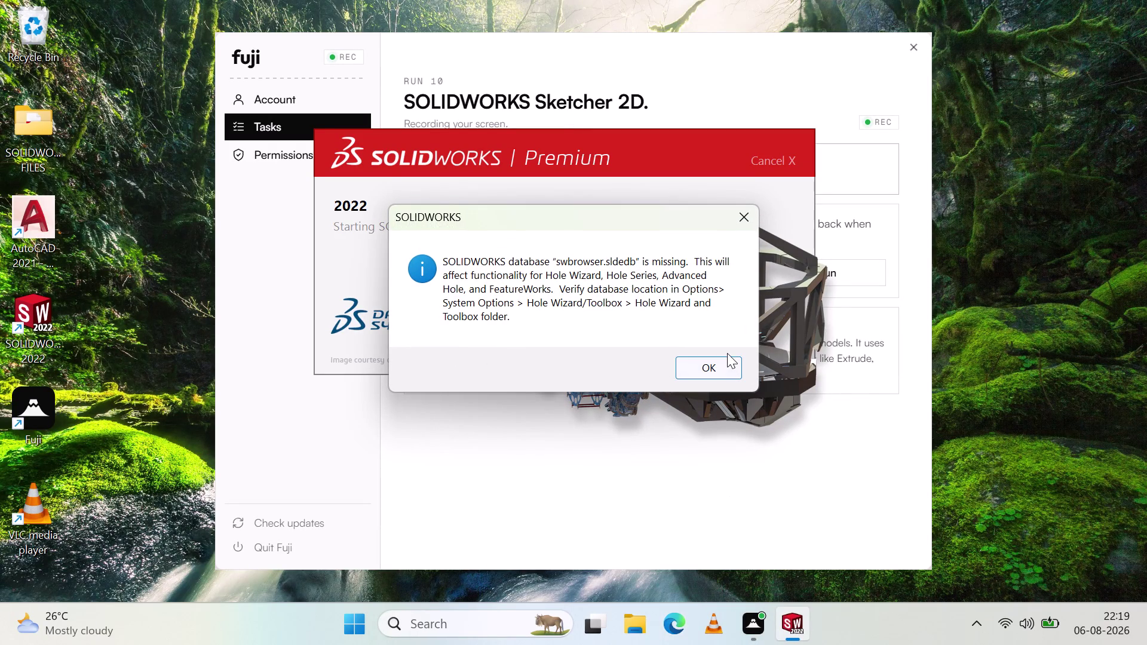
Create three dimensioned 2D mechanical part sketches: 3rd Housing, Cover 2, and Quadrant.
Dismiss the missing-database warning and create a new blank part, Part1.
click(726, 361)
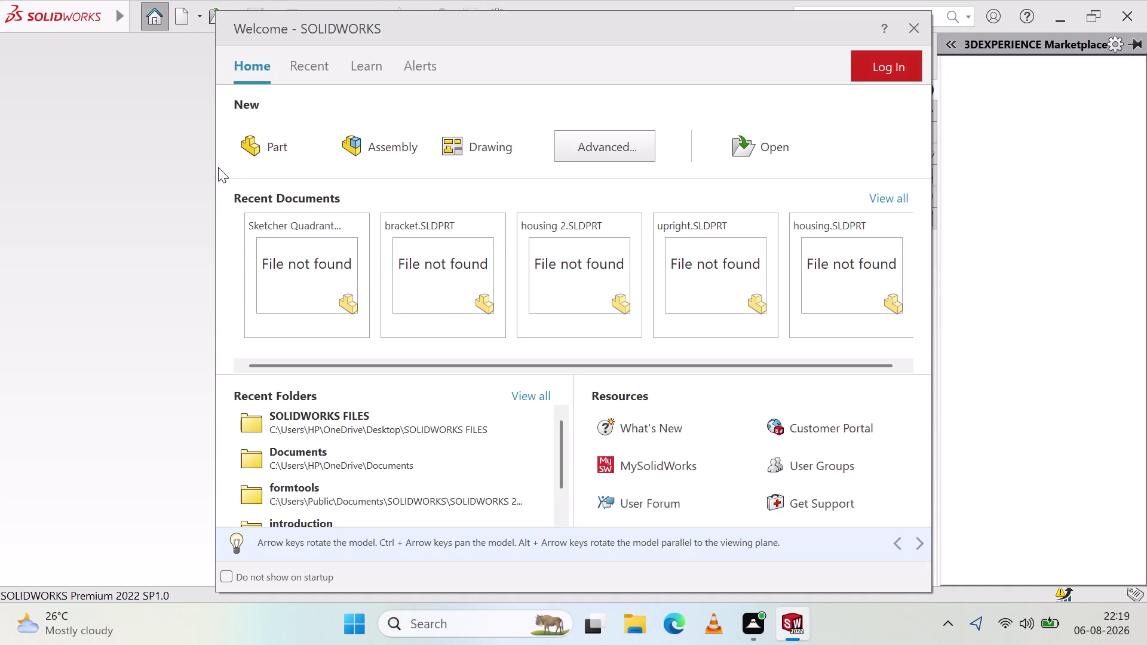
click(243, 149)
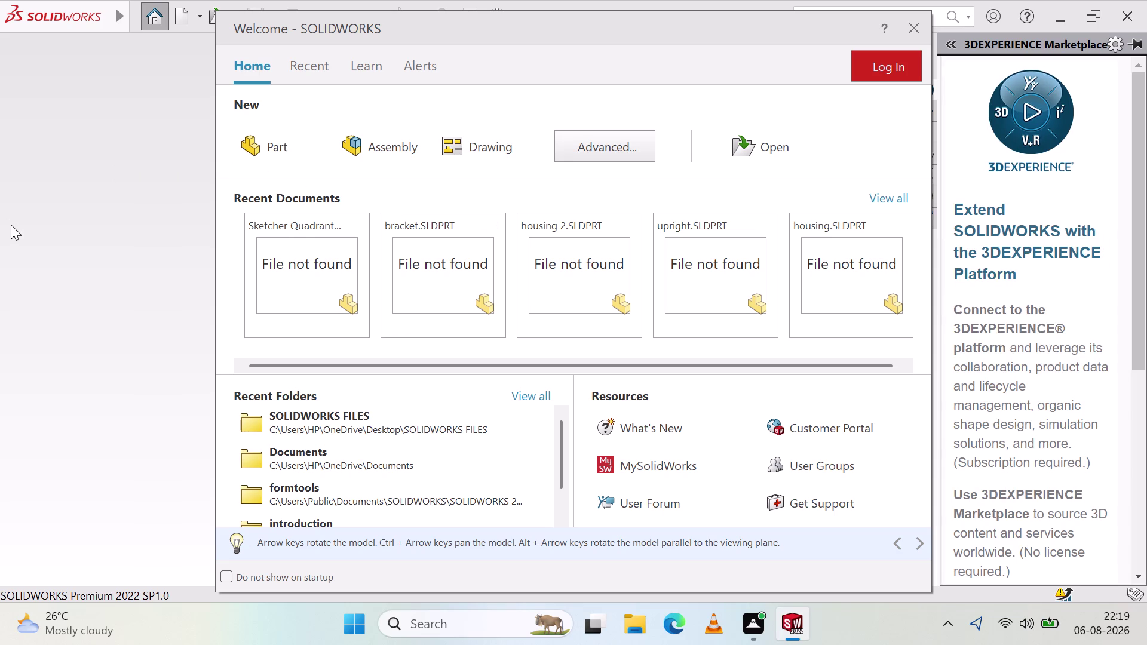
click(247, 139)
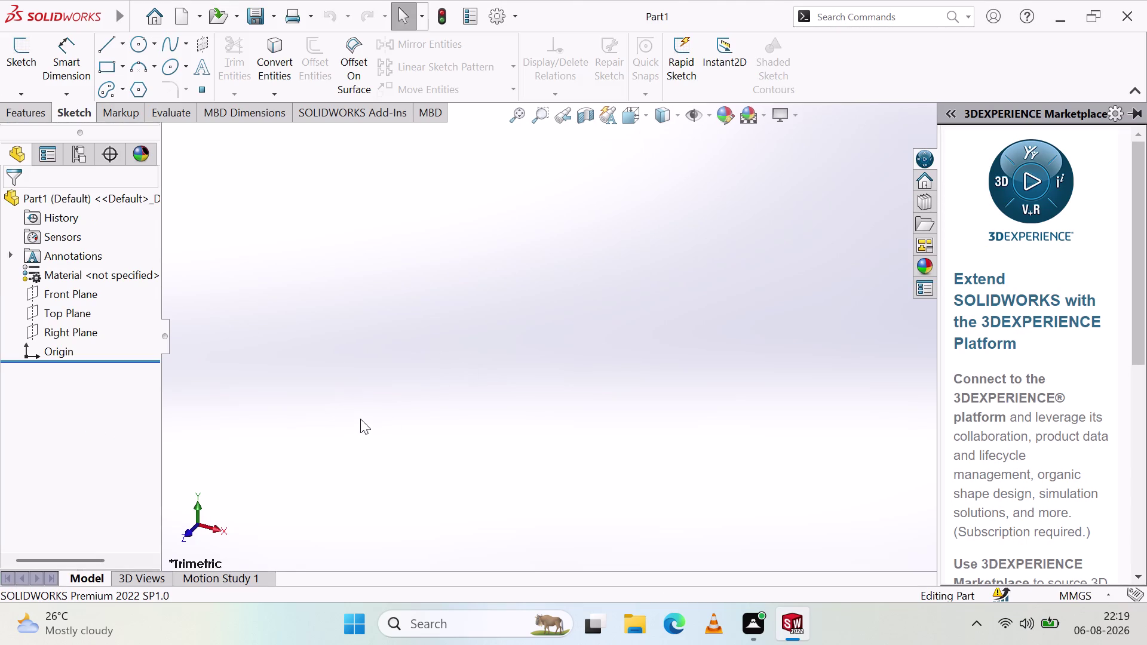
Collapse the 3DEXPERIENCE pane and open Sketch1 on the Top Plane.
click(277, 359)
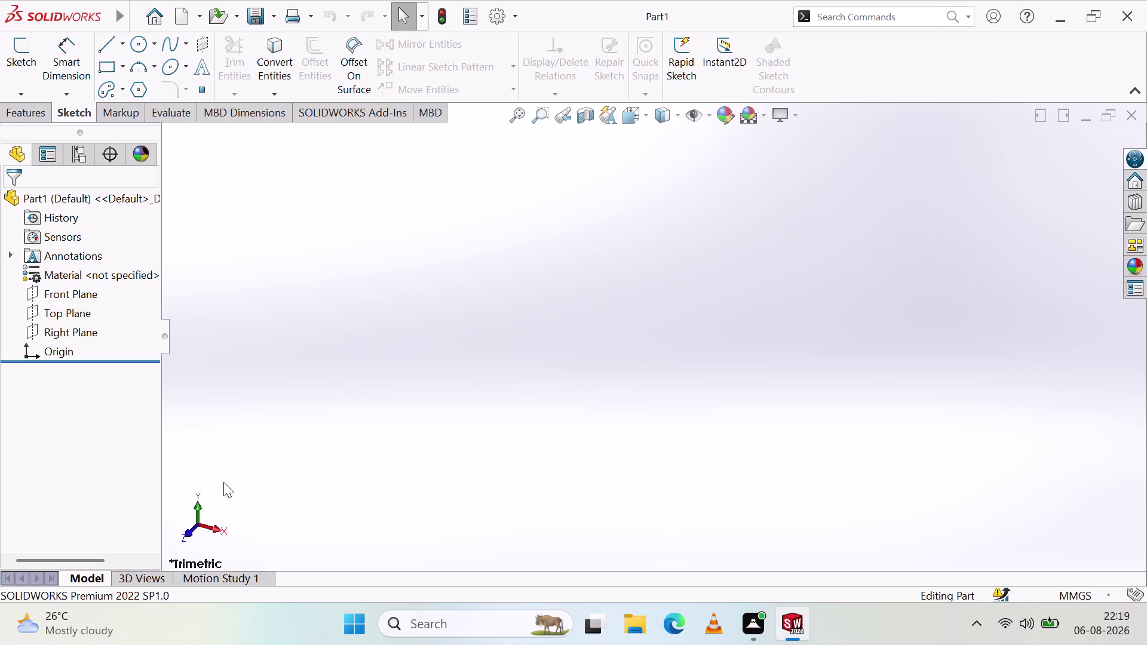
click(189, 532)
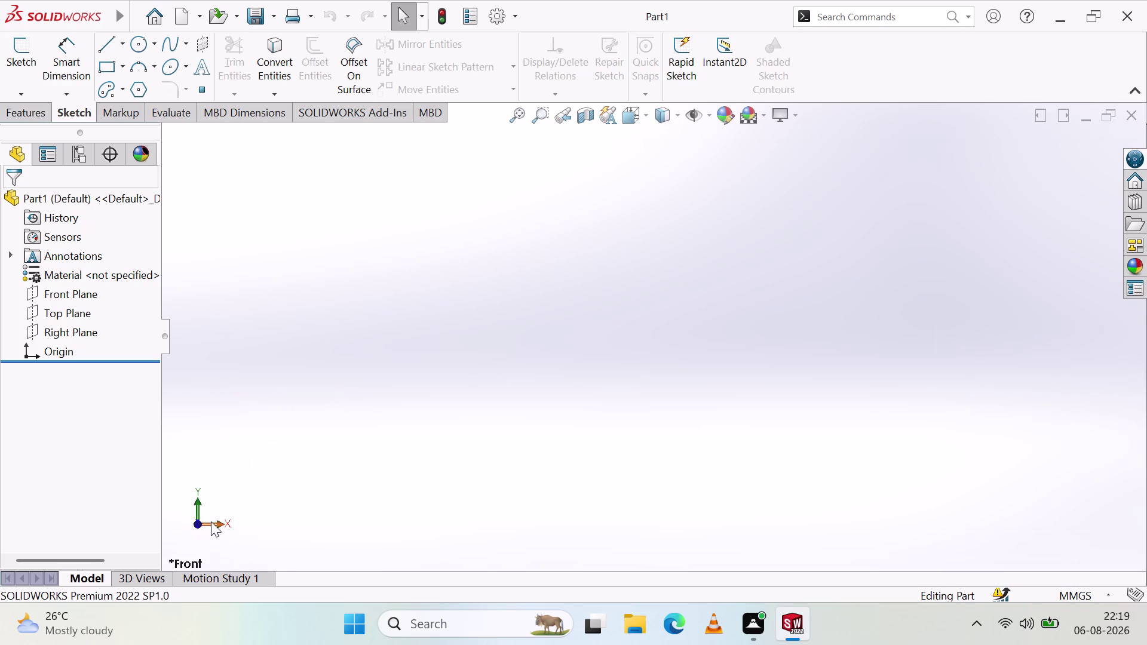
click(3, 59)
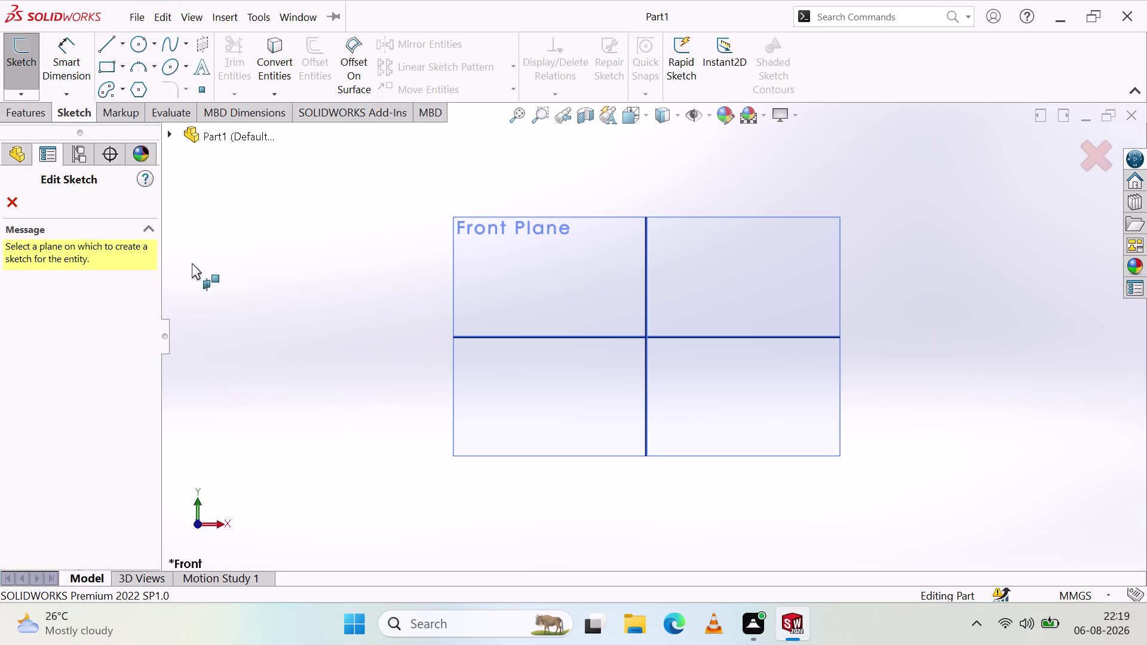
click(3, 201)
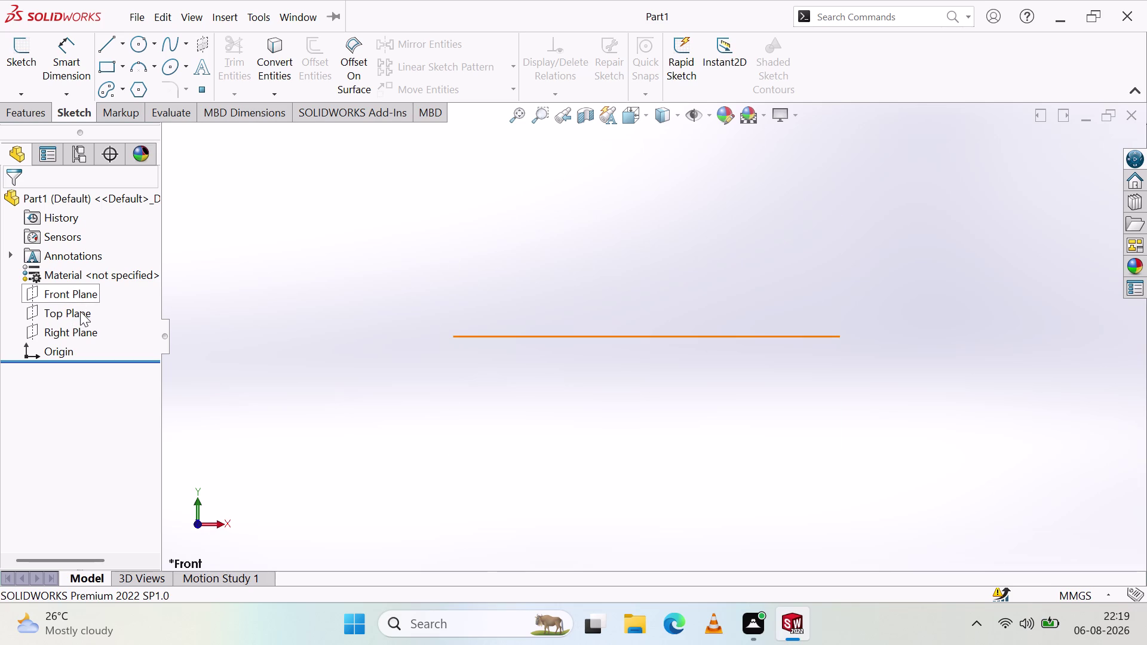
click(80, 311)
click(14, 56)
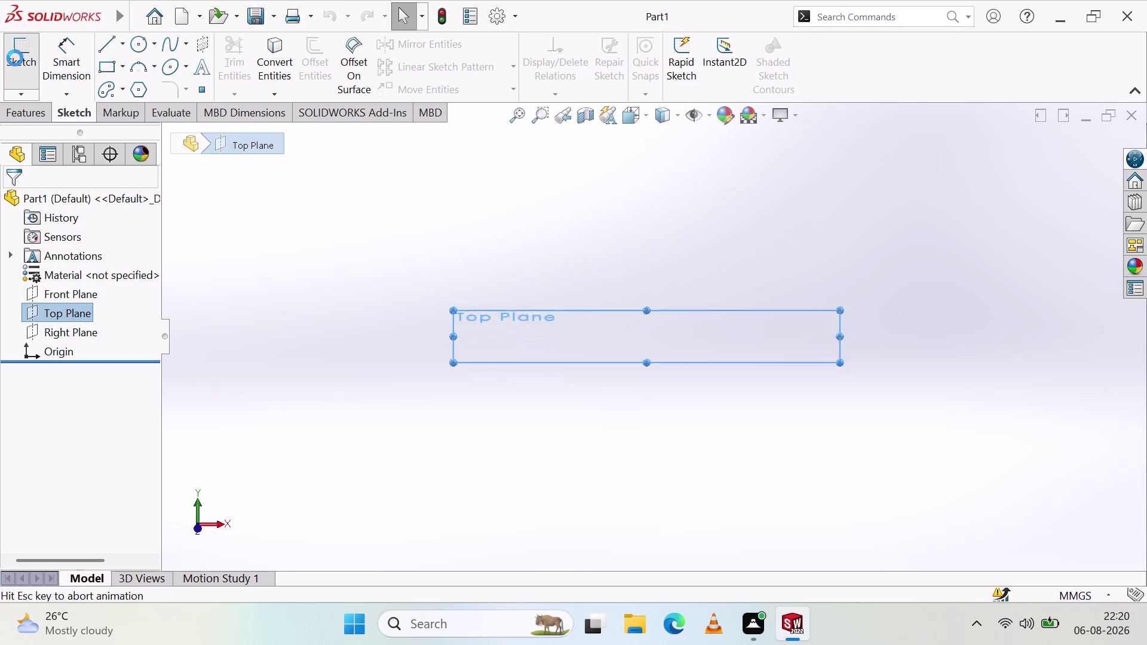
click(122, 49)
Draw a vertical construction line from above to below the origin.
click(139, 84)
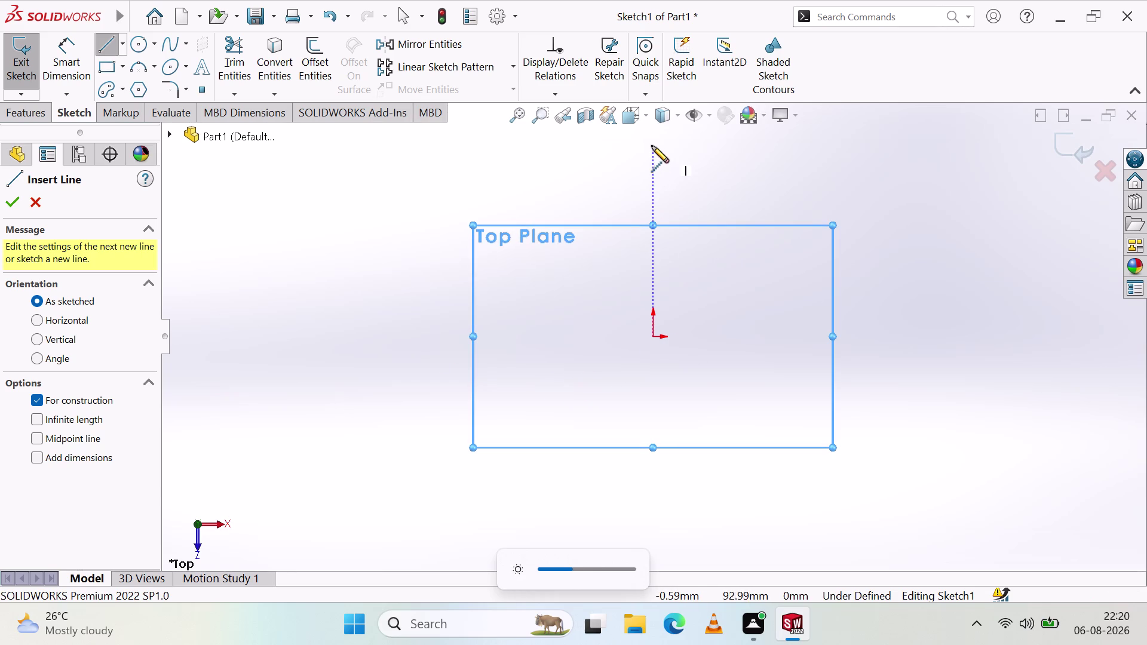
click(652, 140)
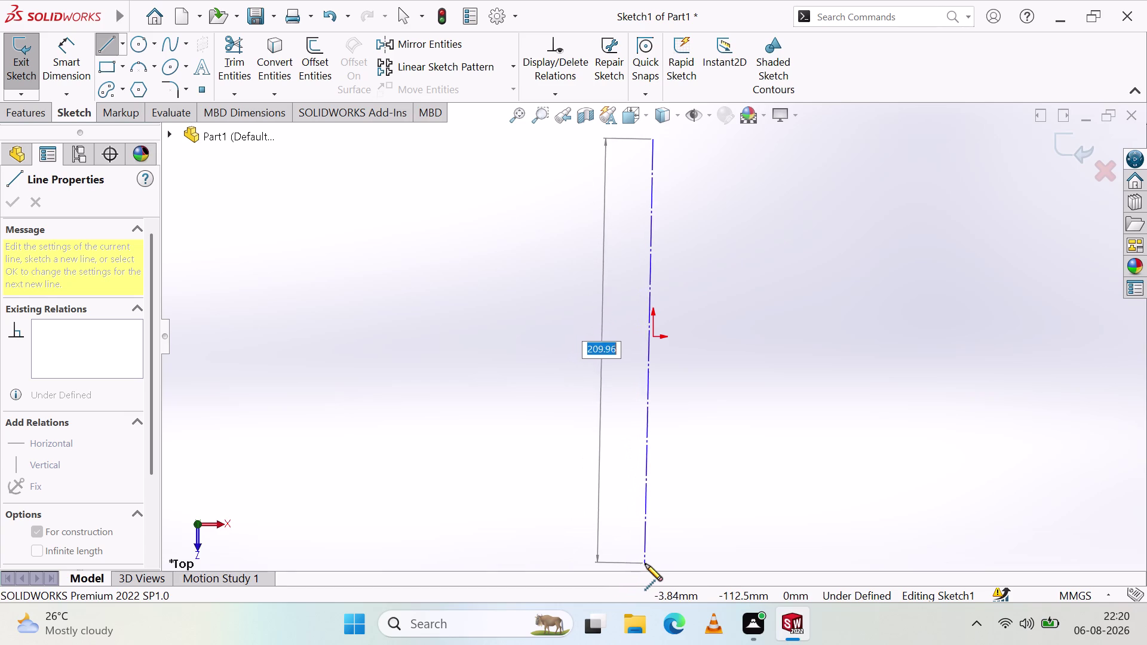
click(651, 564)
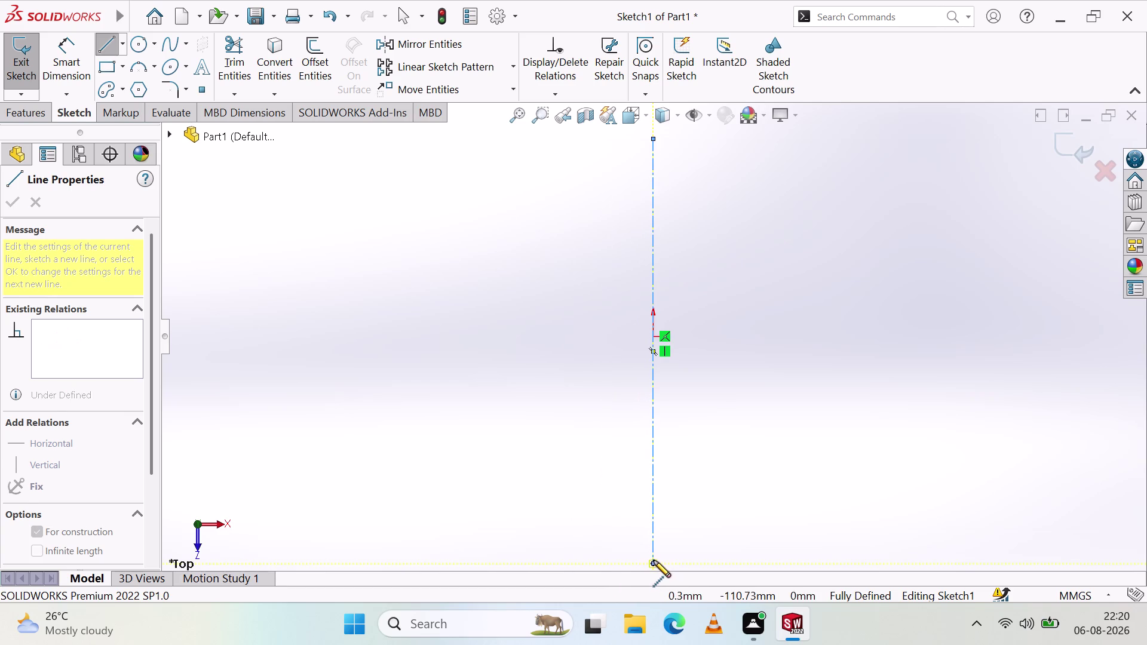
key(Escape)
key(Escape)
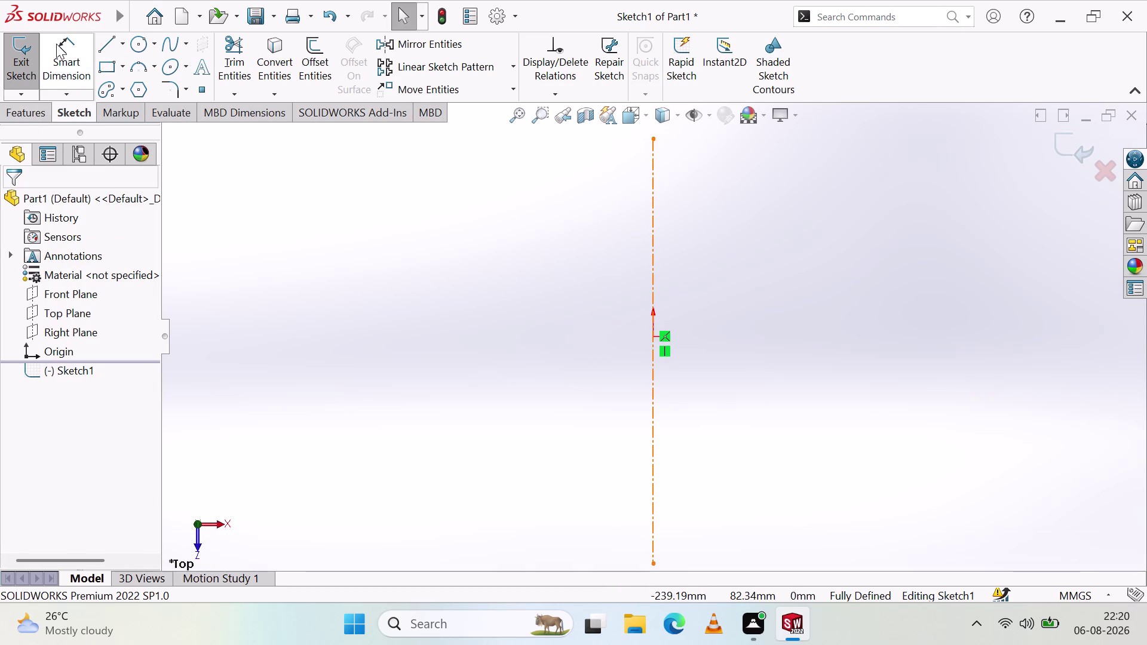
click(490, 360)
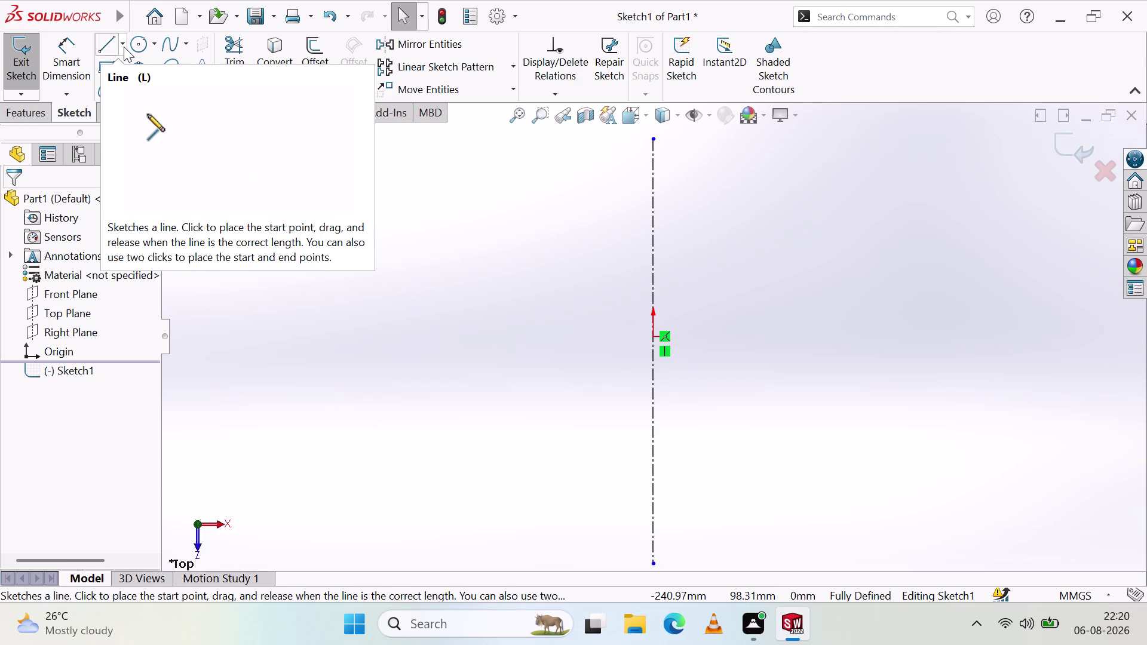
Draw a horizontal construction line from right to left across the origin.
click(121, 48)
click(160, 91)
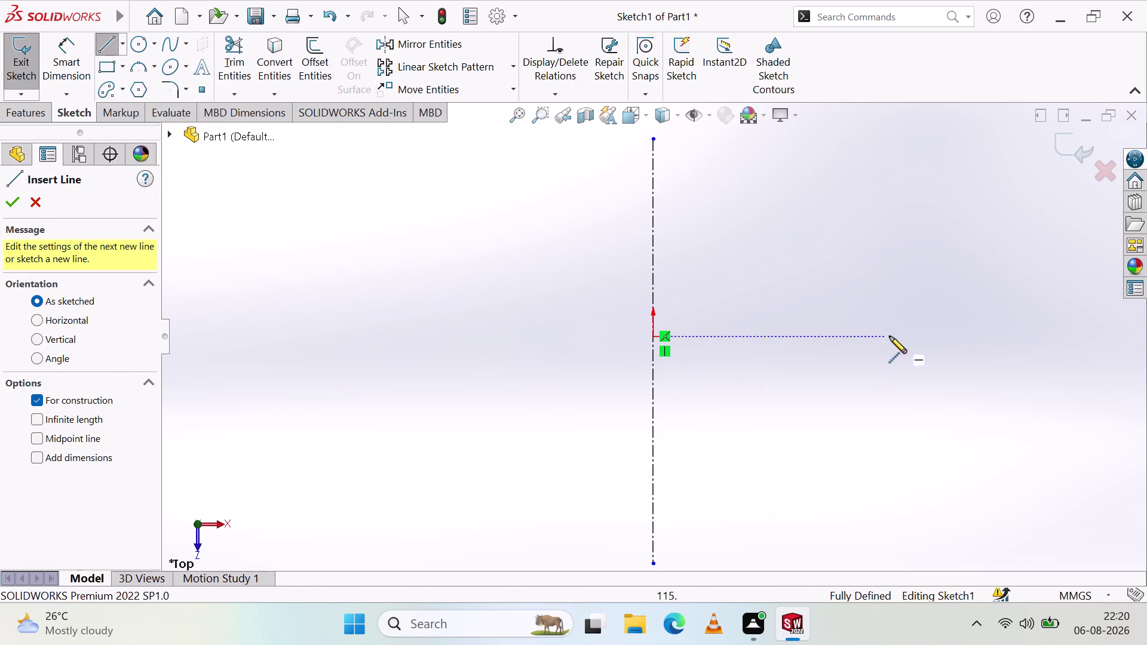
click(1069, 339)
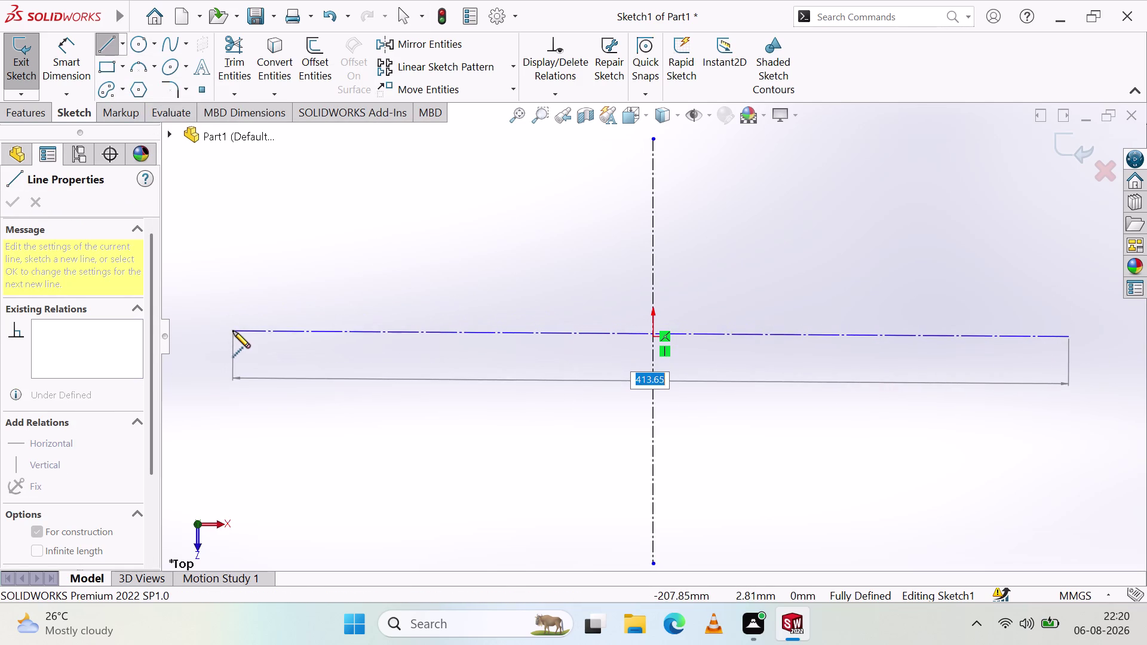
click(236, 335)
key(Escape)
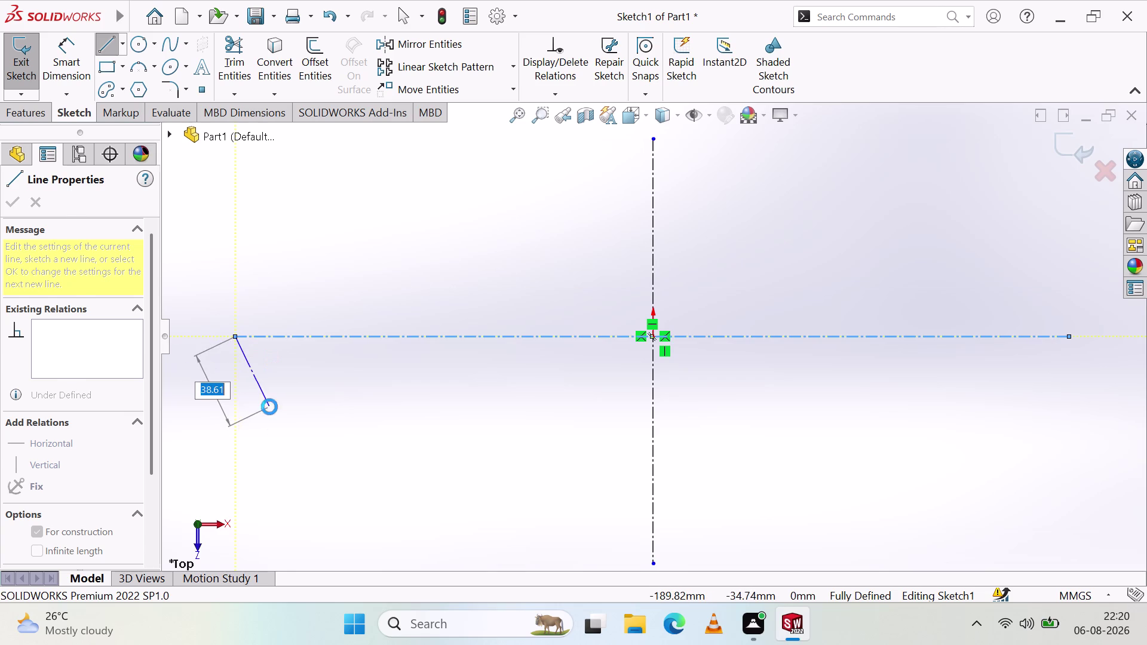
click(268, 407)
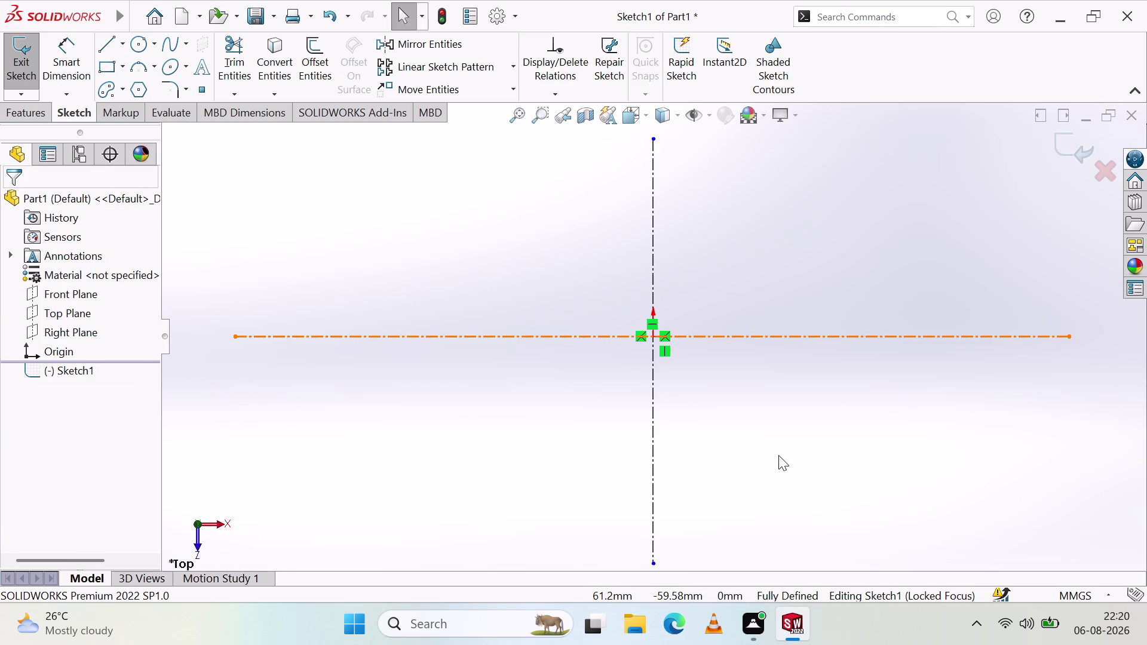
scroll(up, 3)
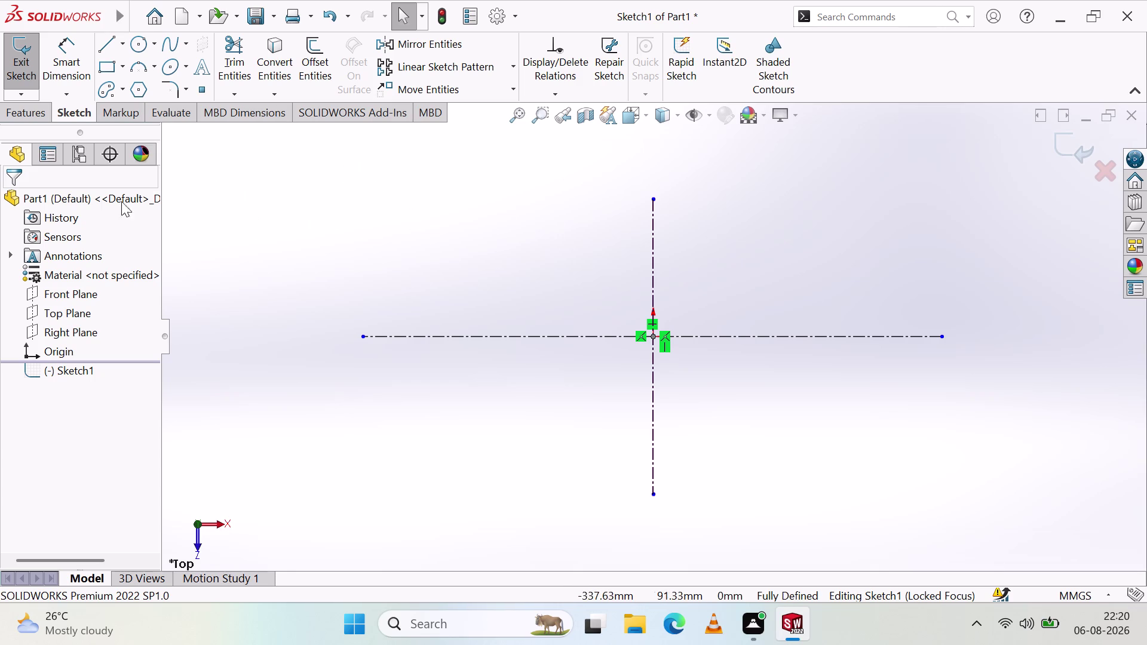
click(558, 249)
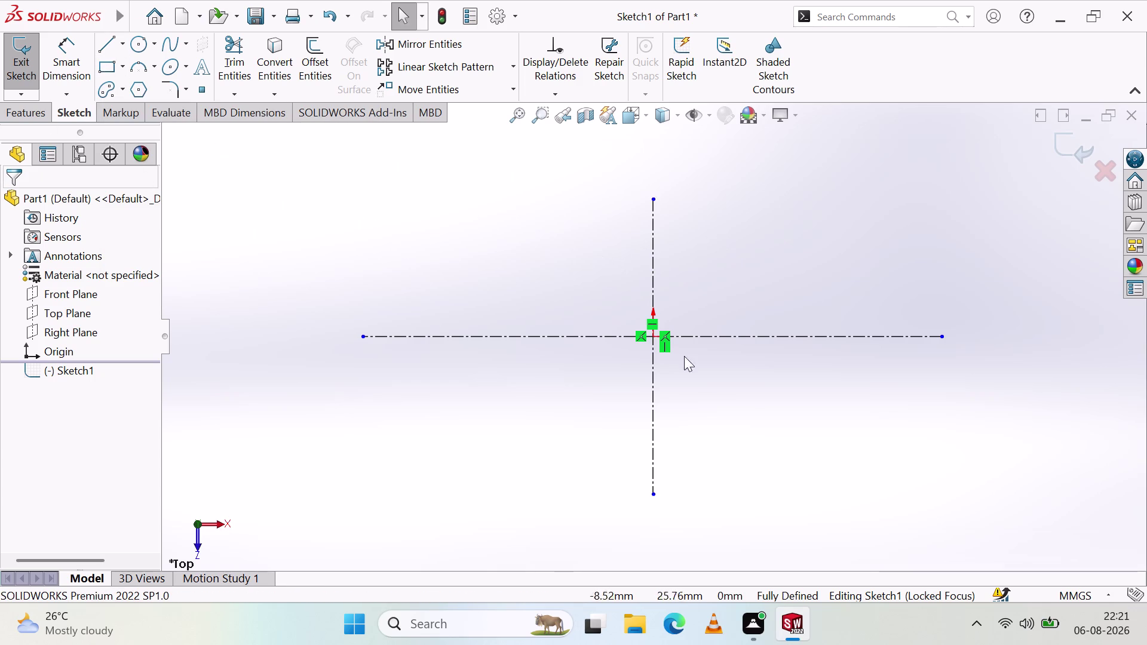
scroll(down, 3)
scroll(up, 3)
scroll(down, 3)
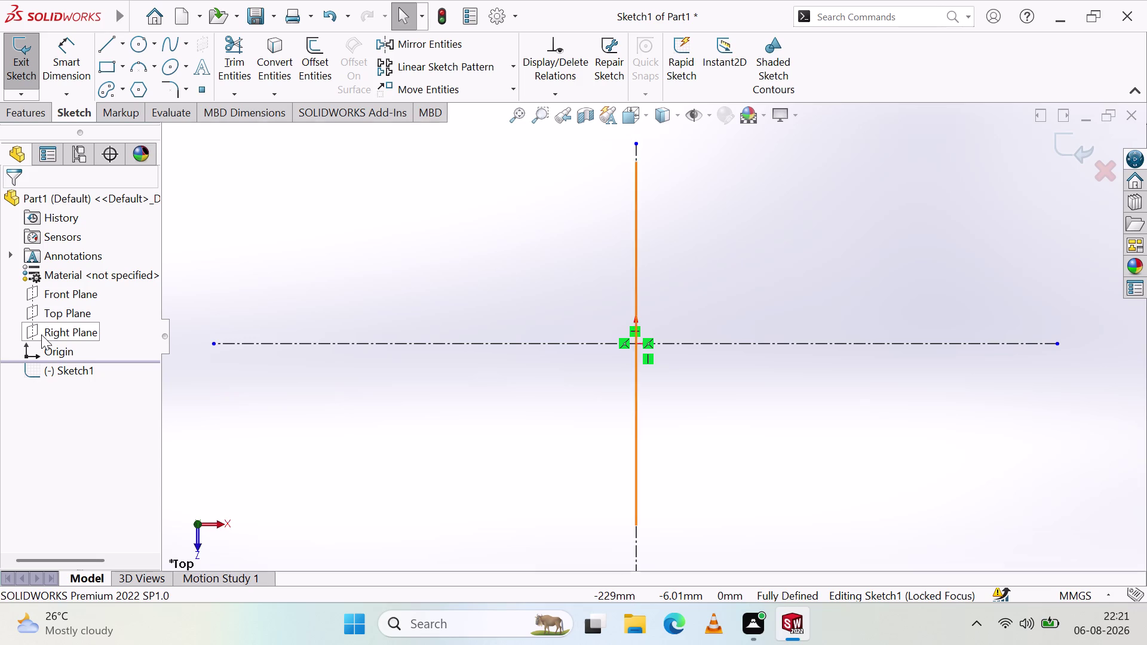
scroll(up, 3)
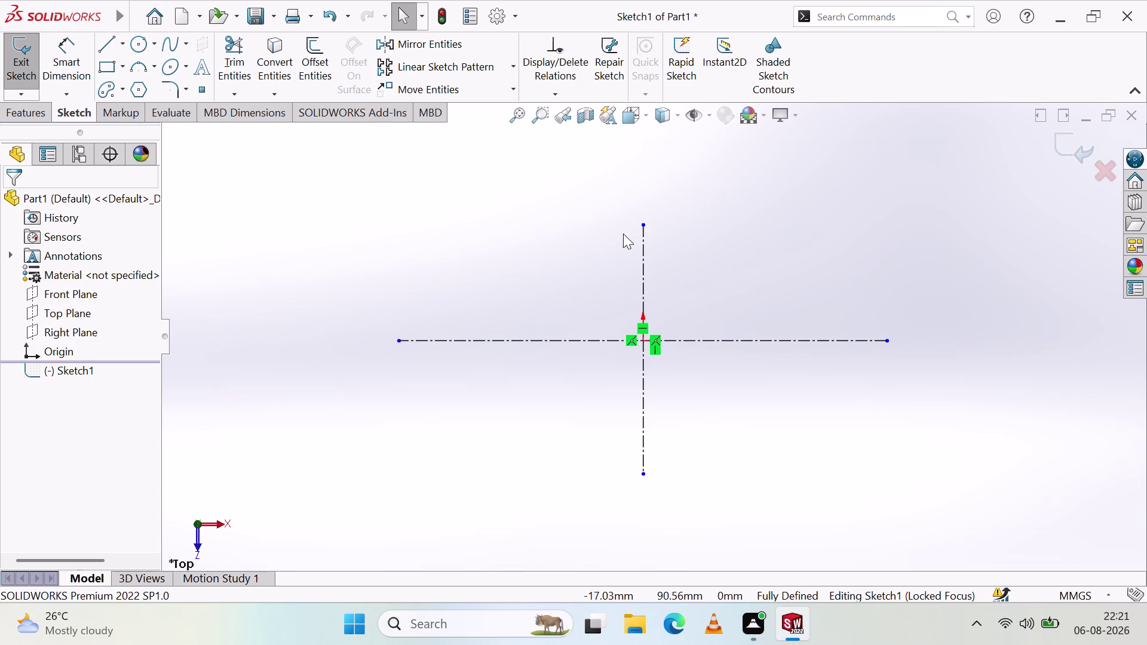
Drag the vertical centreline's ends up and down and the horizontal one's ends outward.
drag(642, 223, 656, 148)
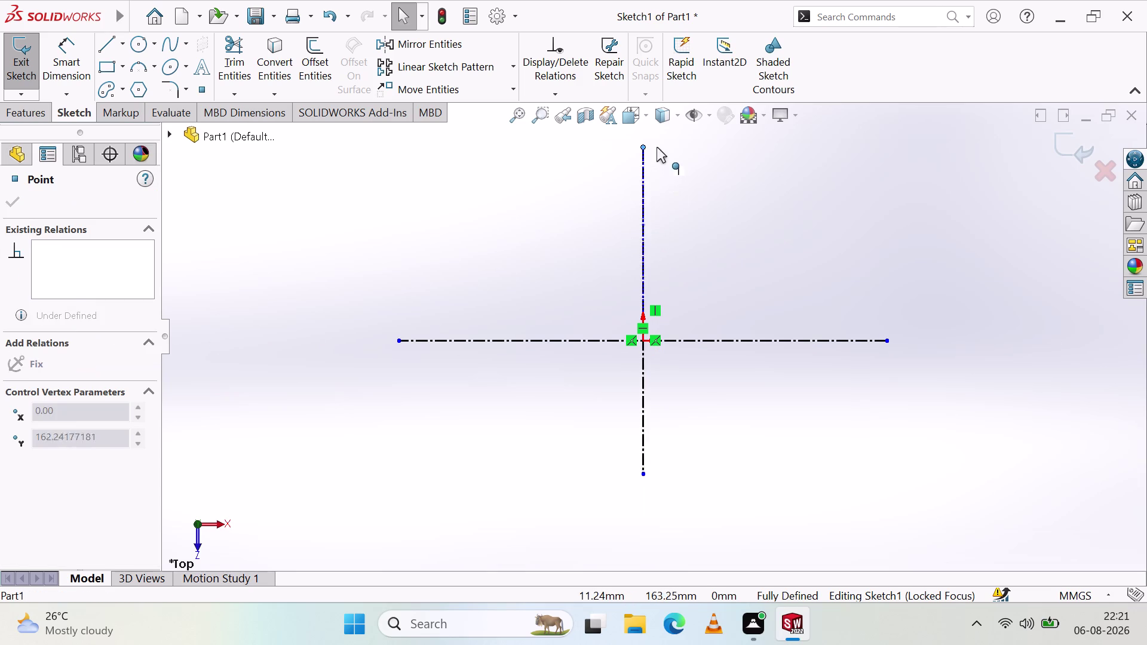
drag(657, 147, 656, 139)
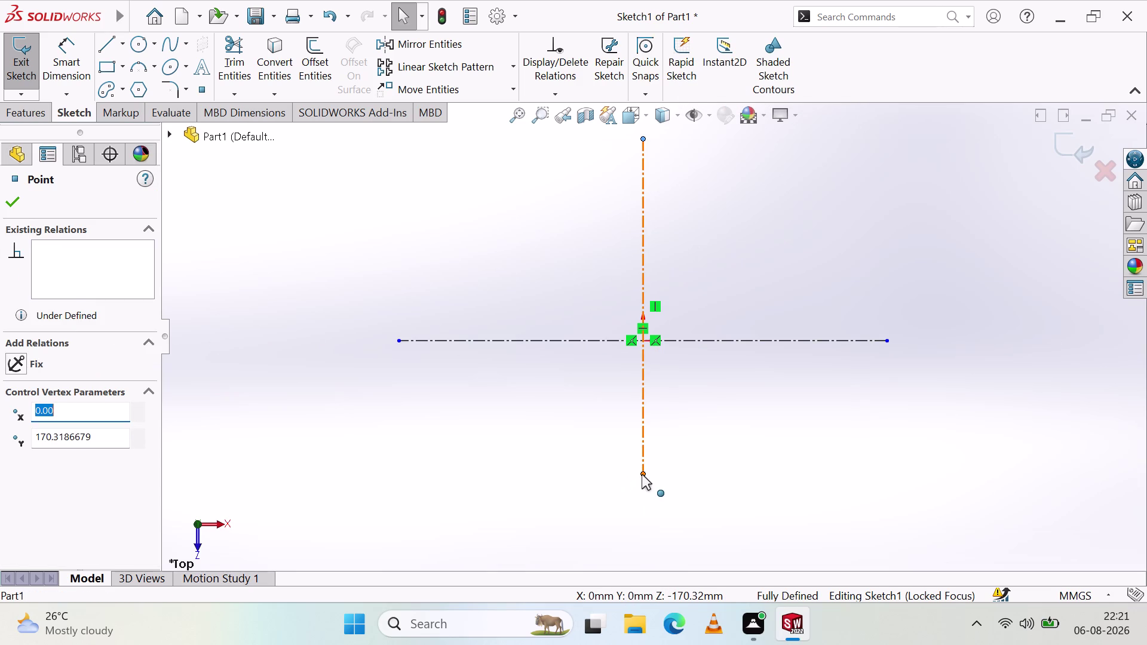
drag(642, 474, 639, 554)
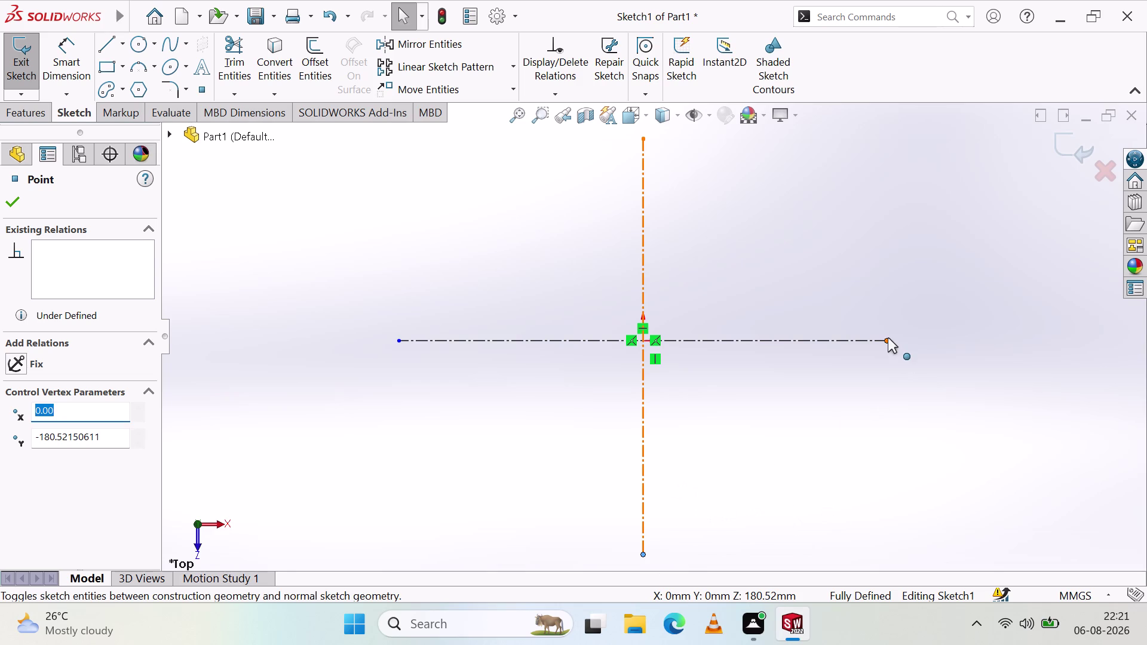
drag(888, 338, 1051, 349)
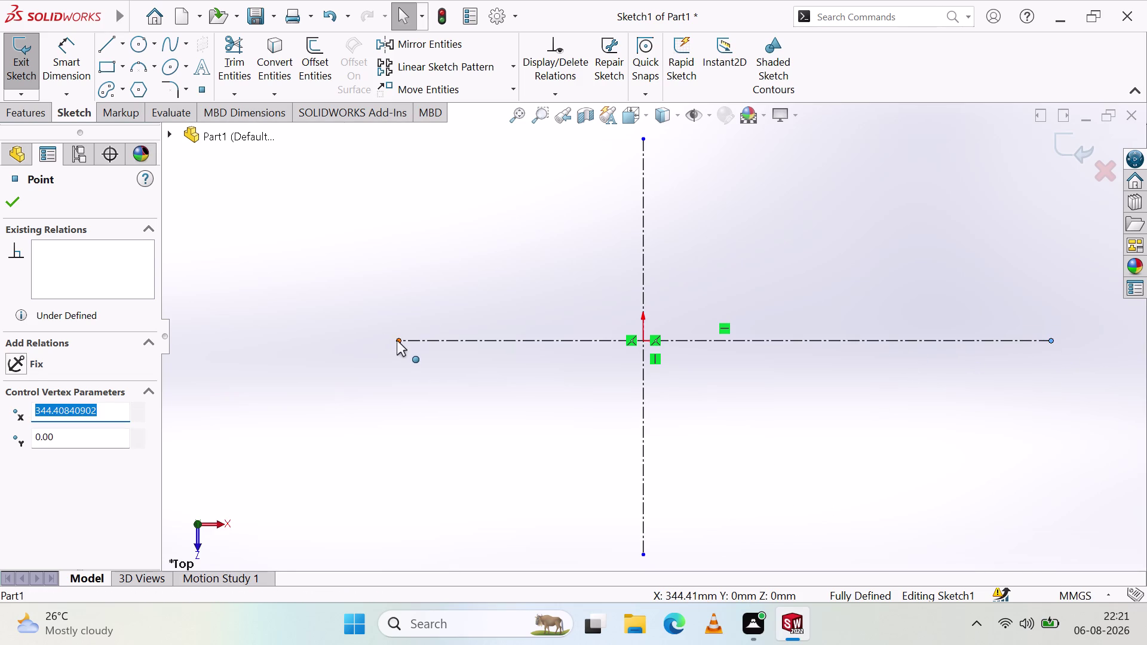
drag(397, 341, 210, 336)
click(438, 448)
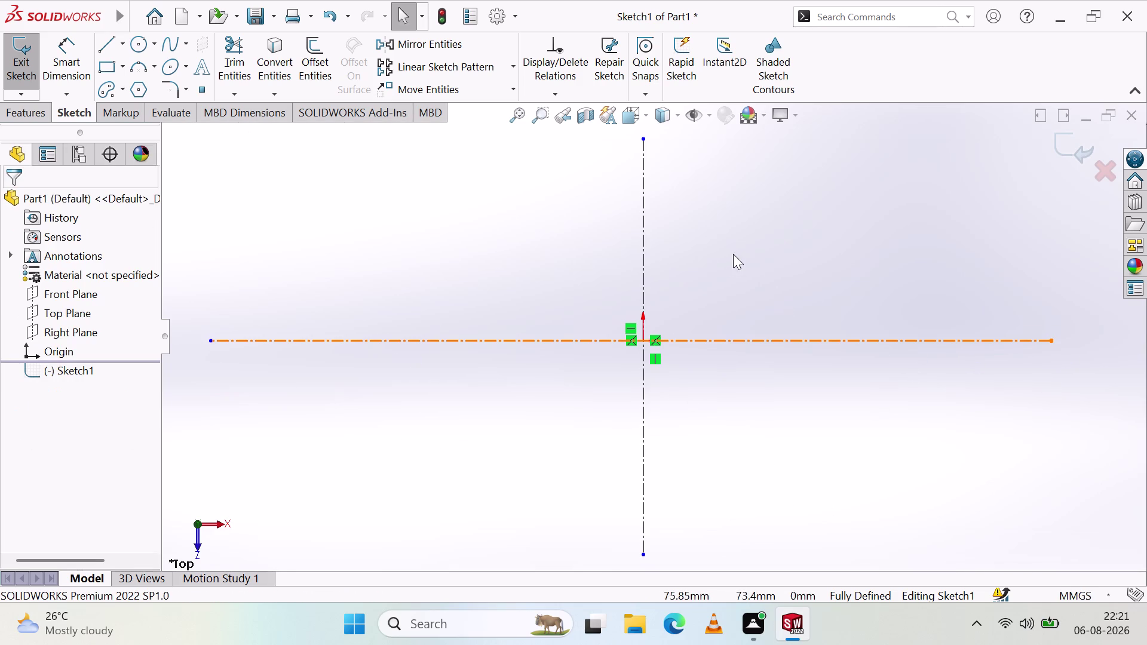
scroll(up, 3)
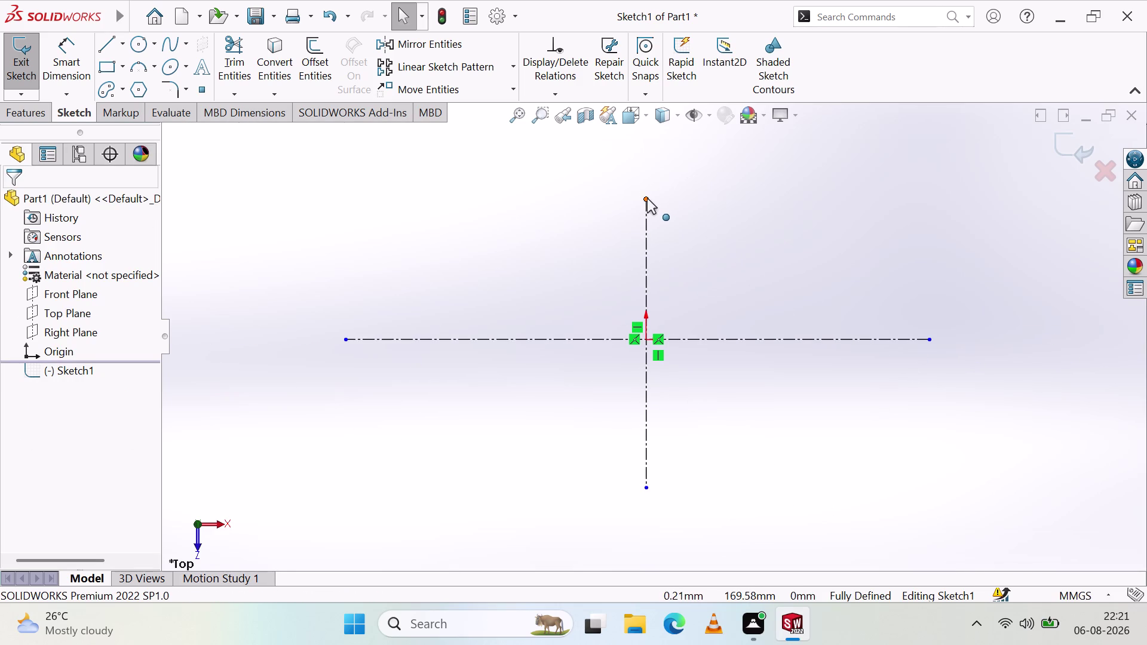
Drag the vertical centreline's top and bottom ends again to resize it.
drag(647, 197, 644, 130)
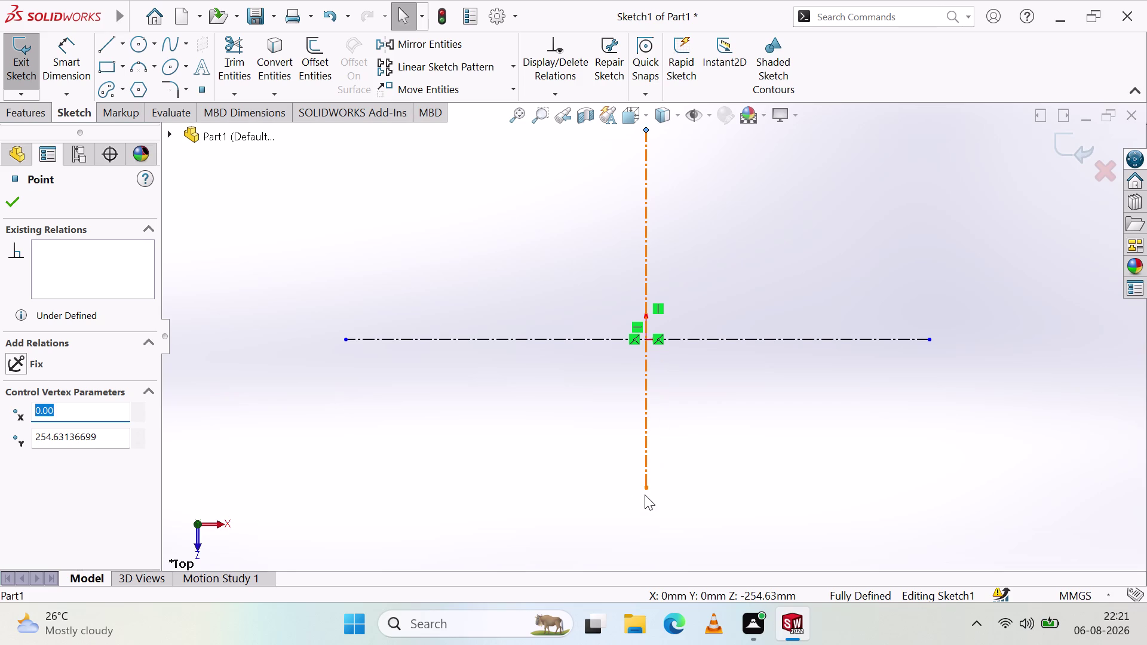
drag(645, 486, 633, 539)
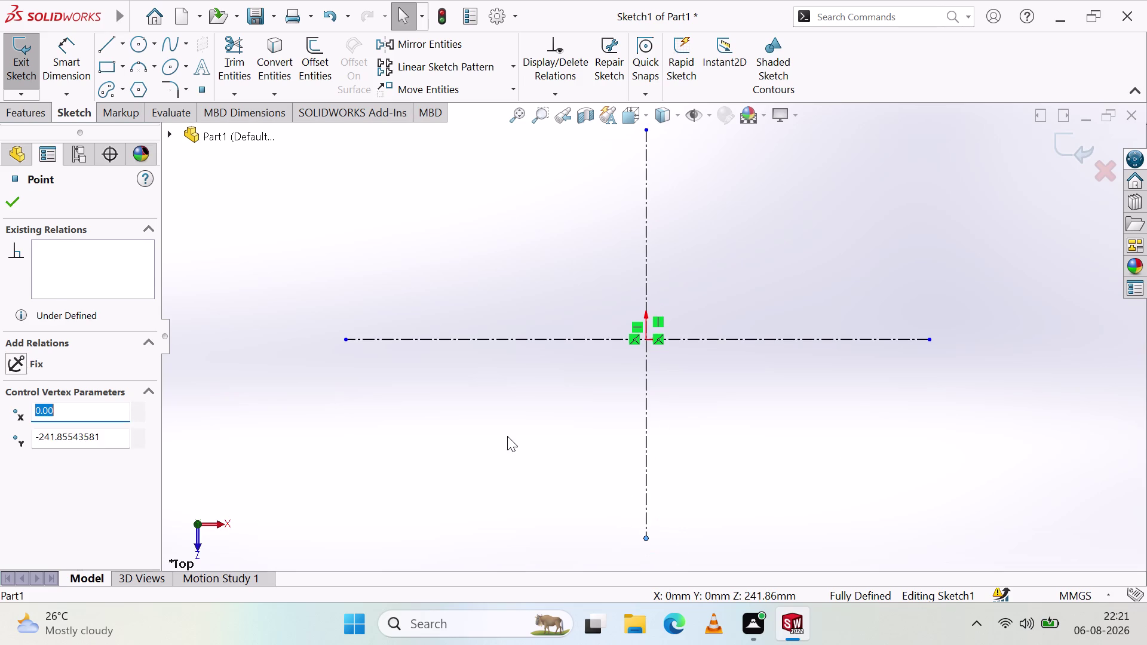
click(508, 436)
scroll(up, 3)
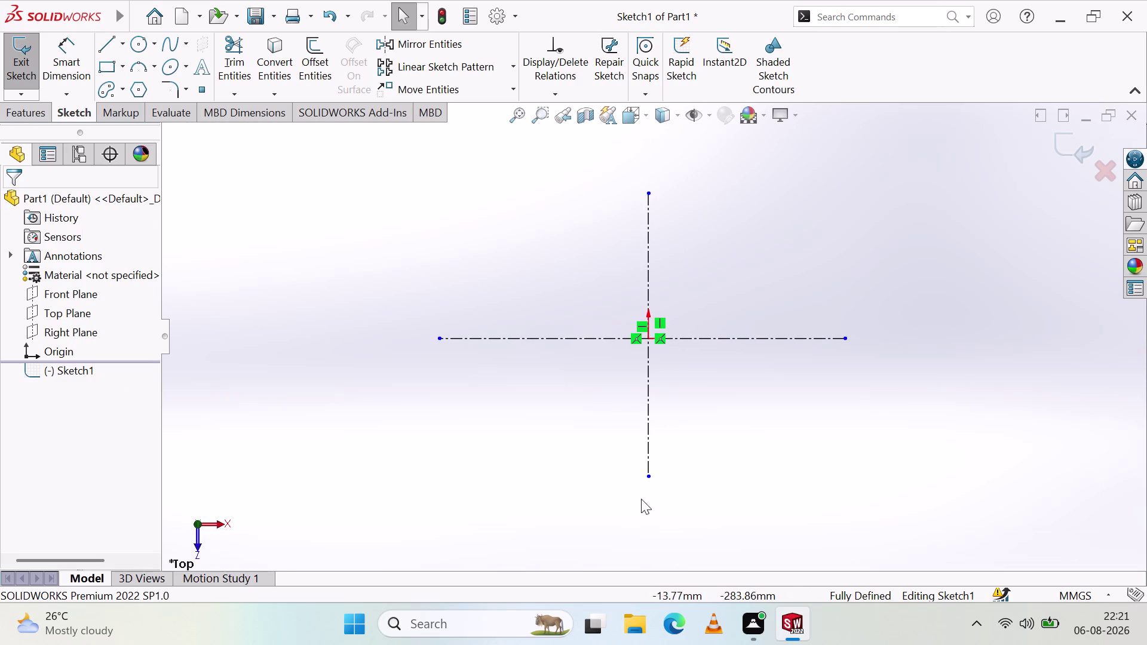
drag(648, 478, 658, 524)
click(739, 285)
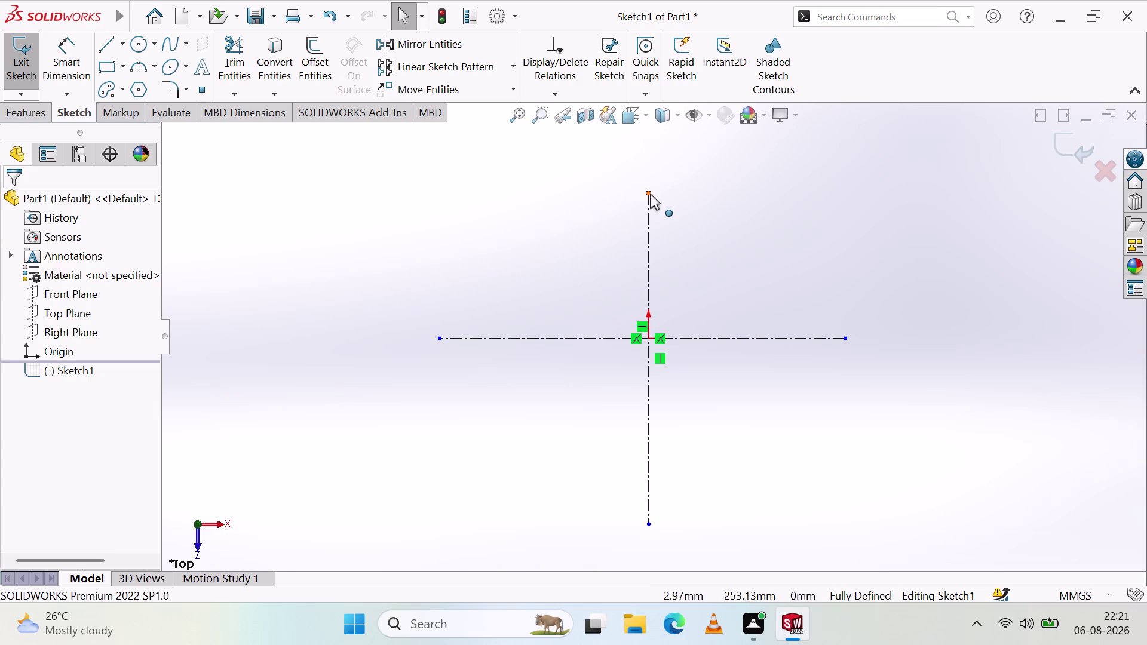
Drag another centreline end, then pull the horizontal centreline's right end outward.
drag(650, 192, 657, 140)
click(507, 273)
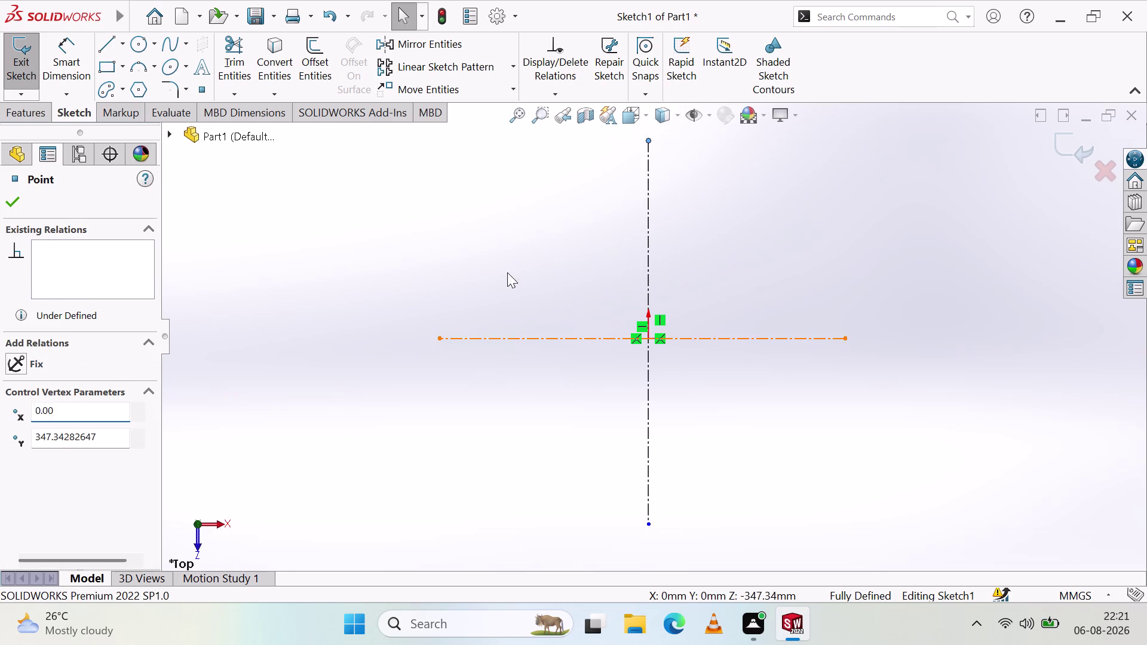
scroll(down, 3)
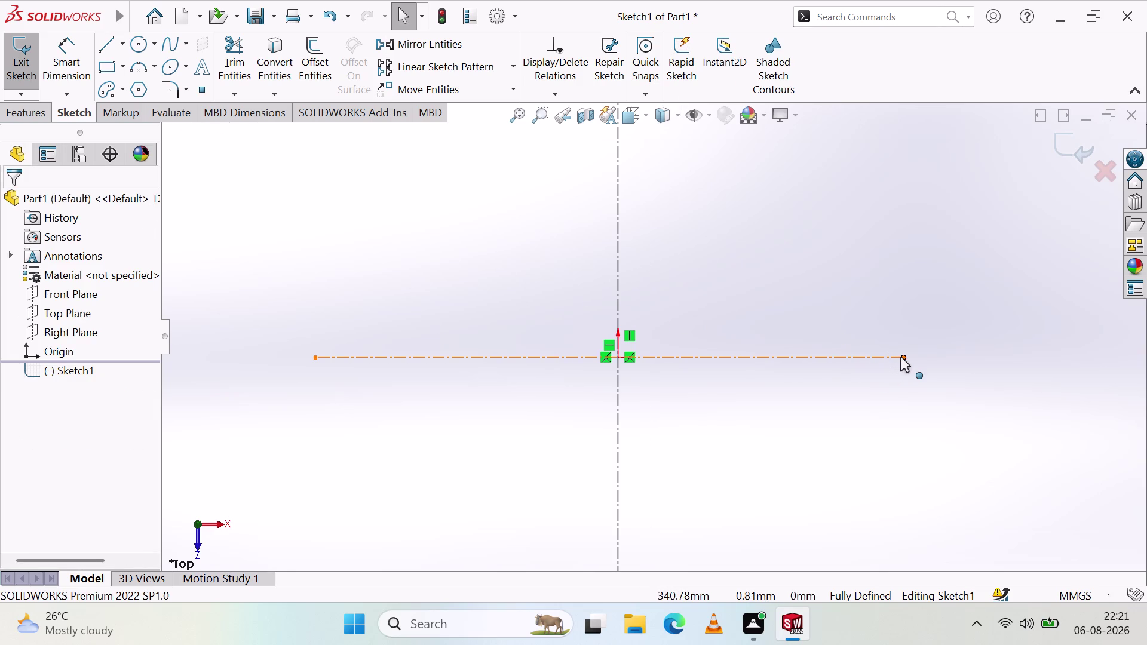
drag(903, 359, 923, 346)
click(697, 421)
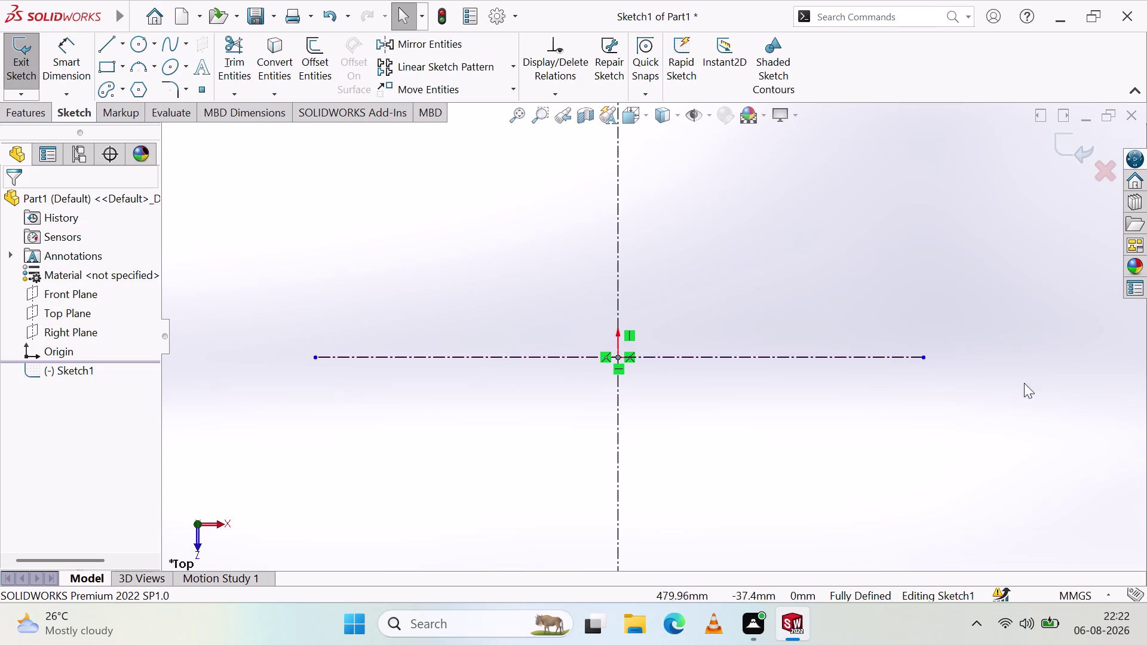
scroll(up, 3)
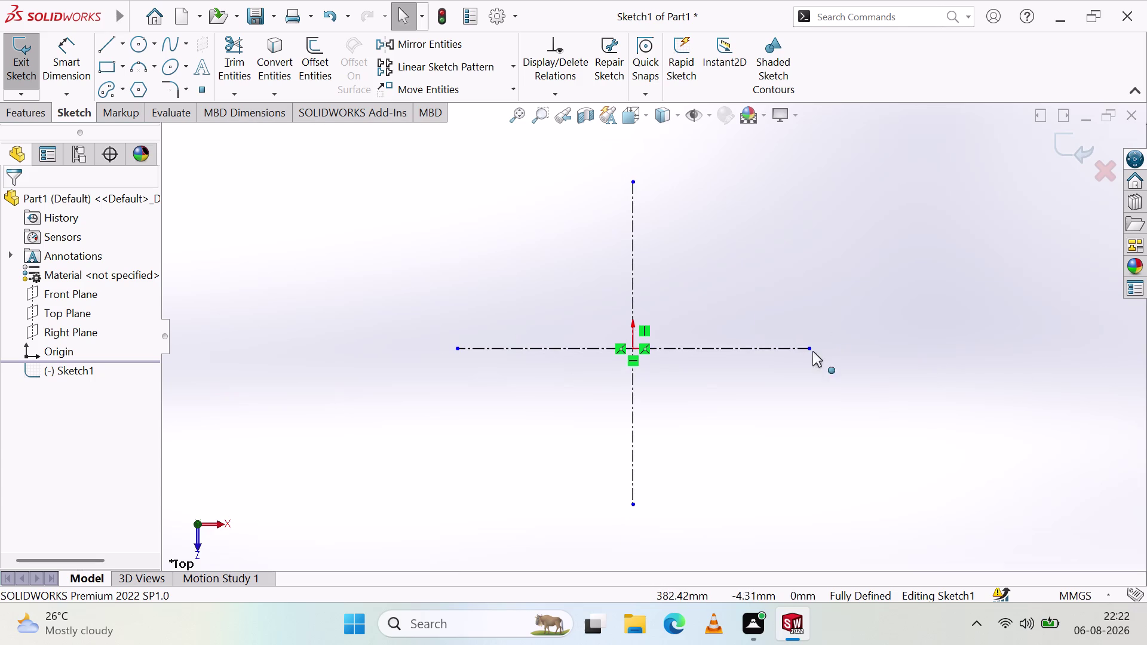
Shift the horizontal centreline's right end, then pull the vertical one's bottom end lower in three drags.
drag(808, 348, 827, 347)
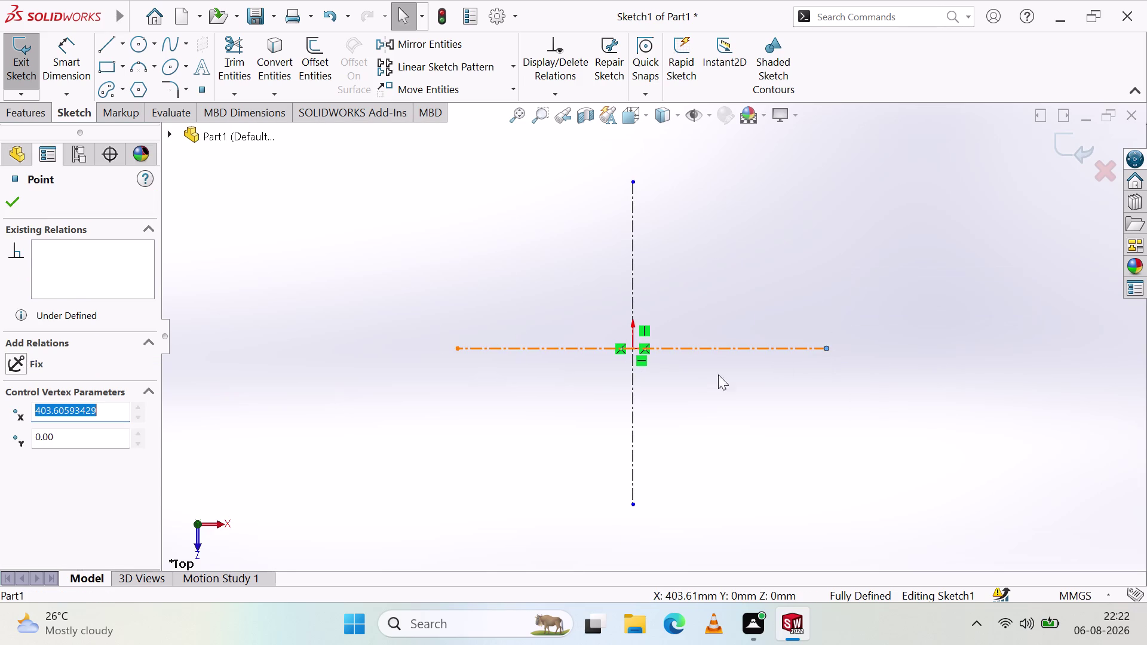
click(480, 416)
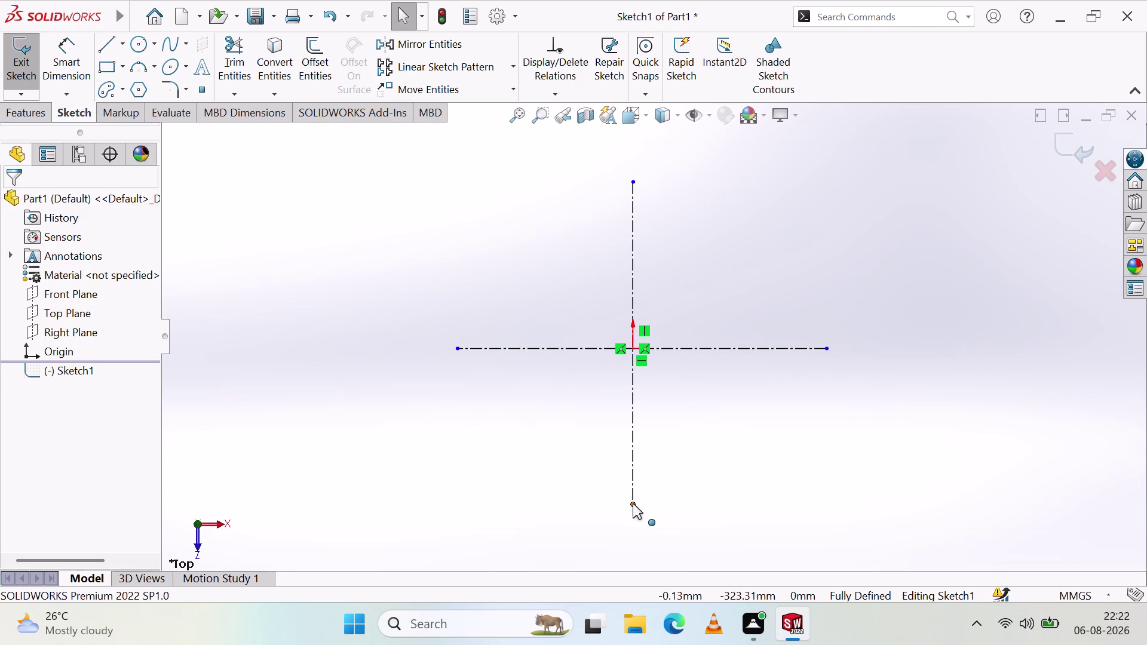
drag(633, 505, 633, 515)
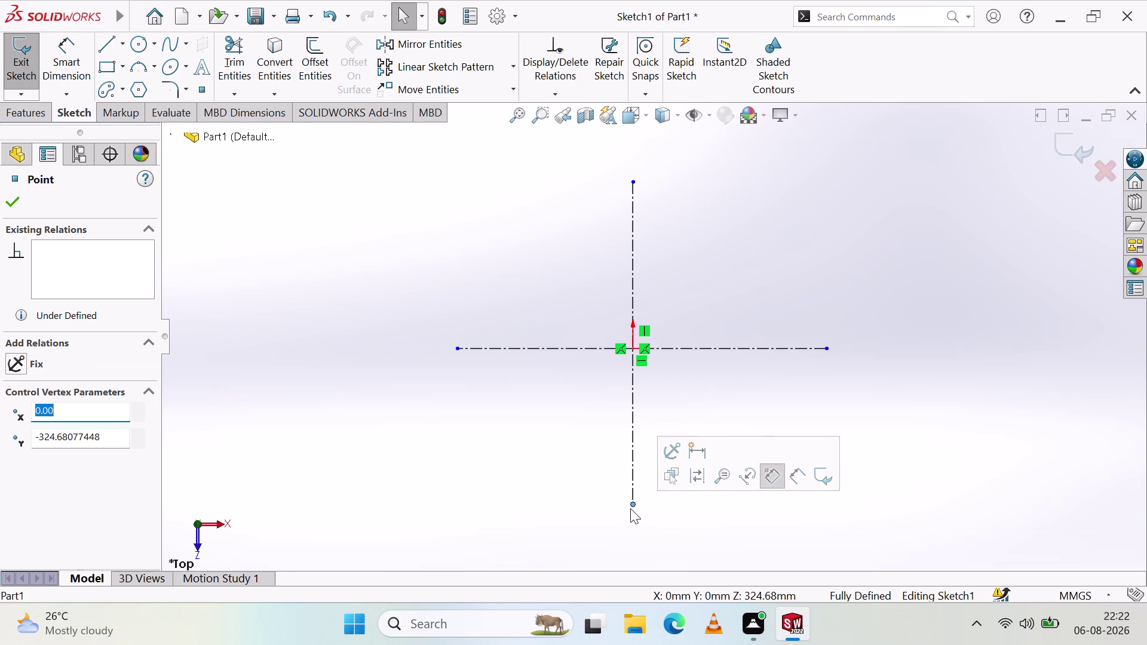
drag(633, 506, 633, 515)
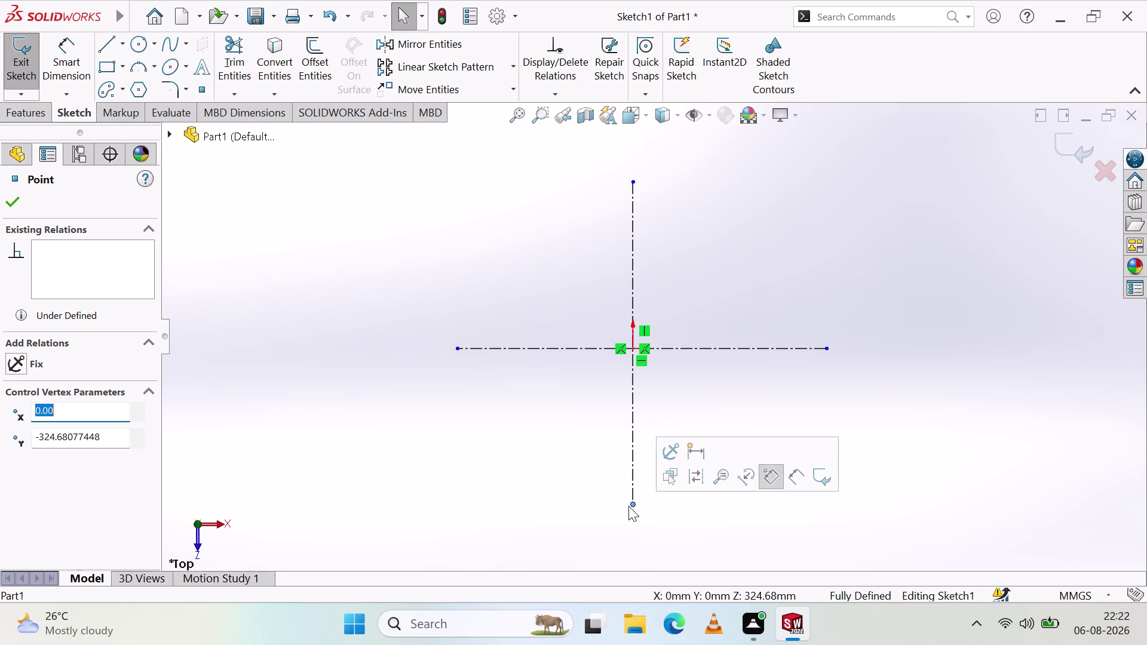
drag(632, 505, 629, 523)
click(499, 459)
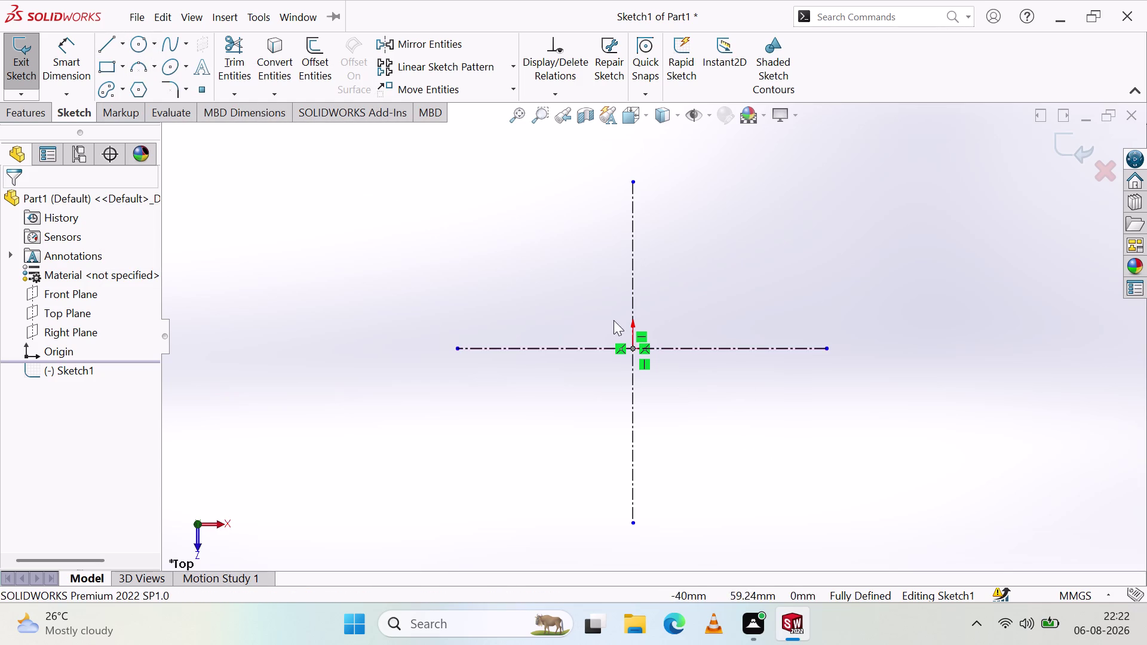
scroll(up, 3)
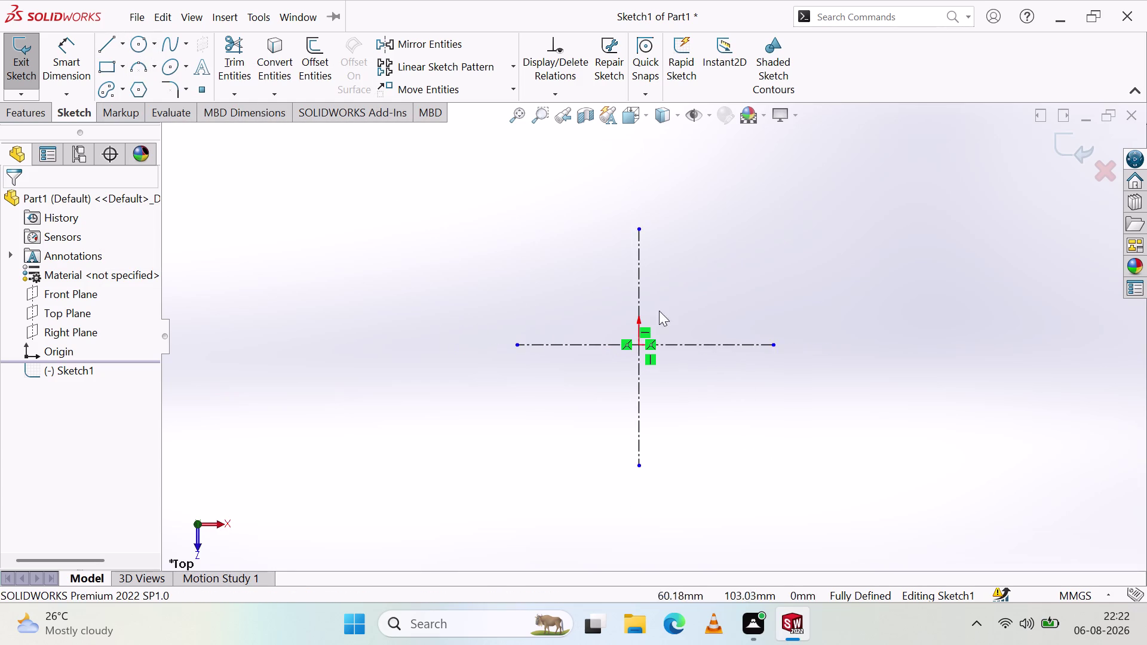
scroll(down, 3)
scroll(down, 3)
scroll(up, 3)
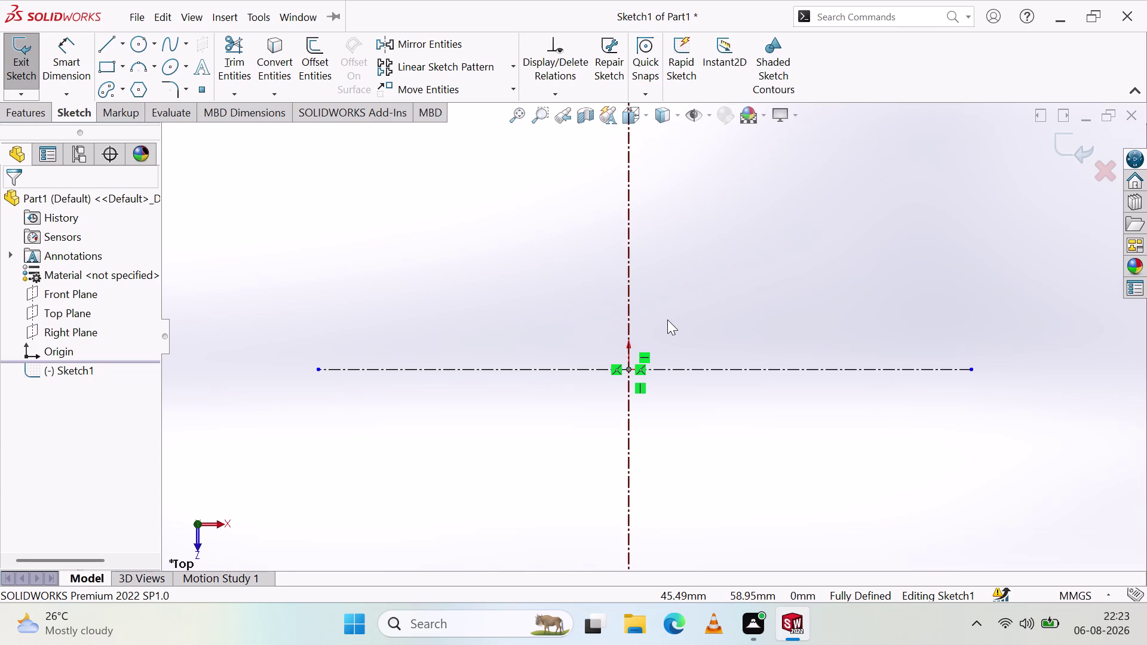
scroll(down, 3)
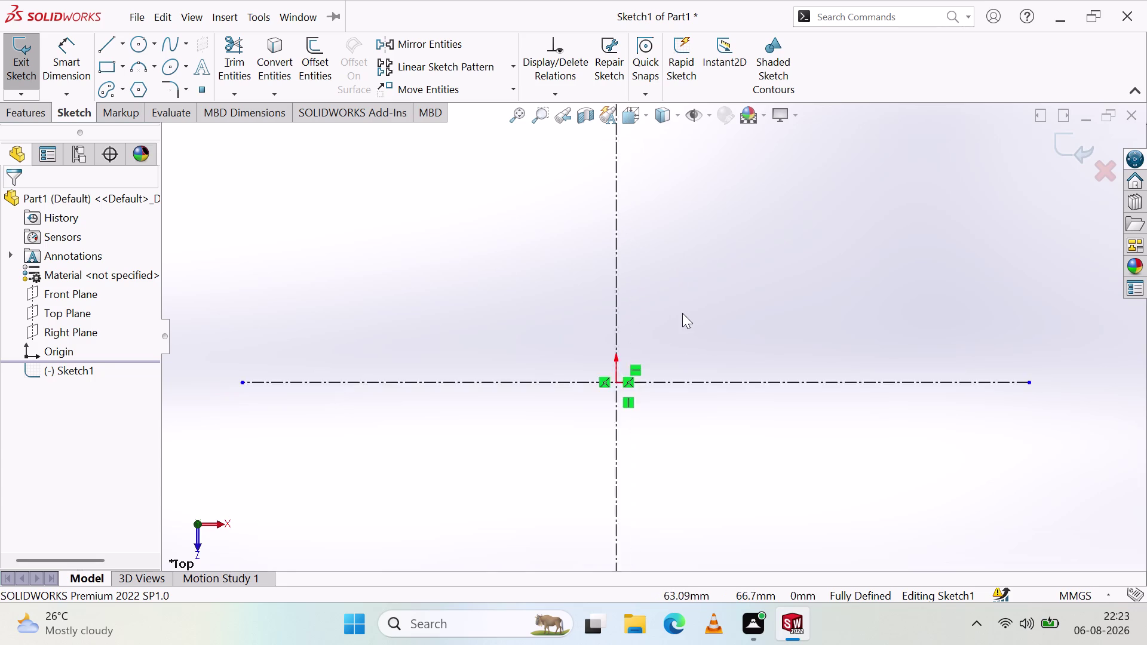
scroll(down, 3)
scroll(up, 3)
scroll(down, 3)
scroll(up, 3)
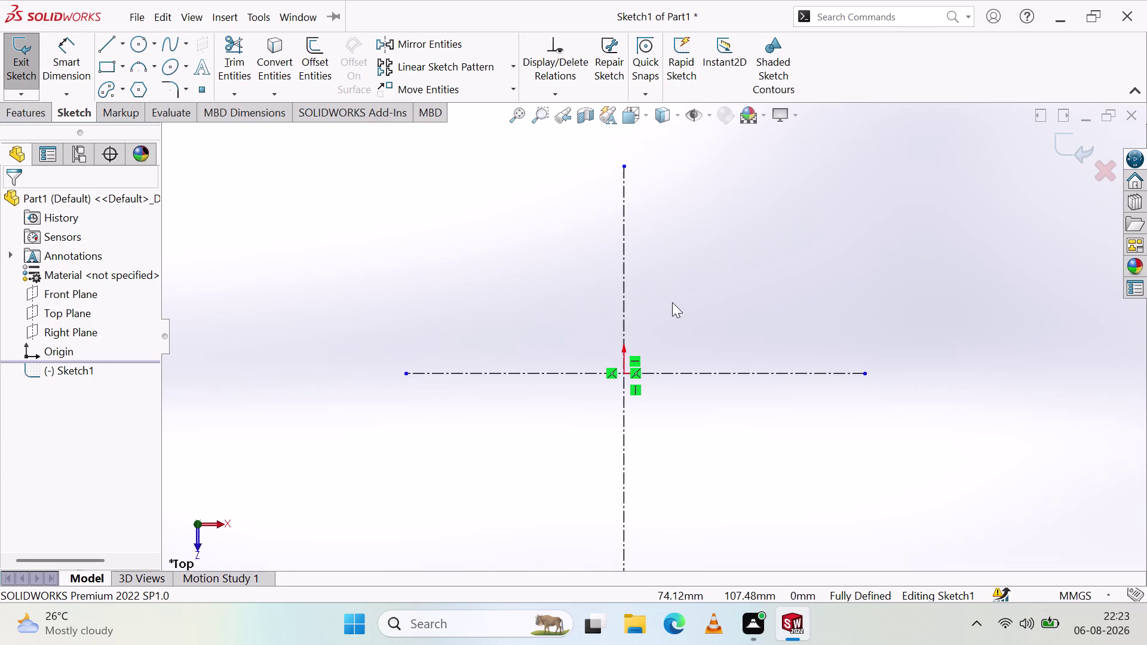
middle_drag(660, 370, 669, 356)
click(218, 521)
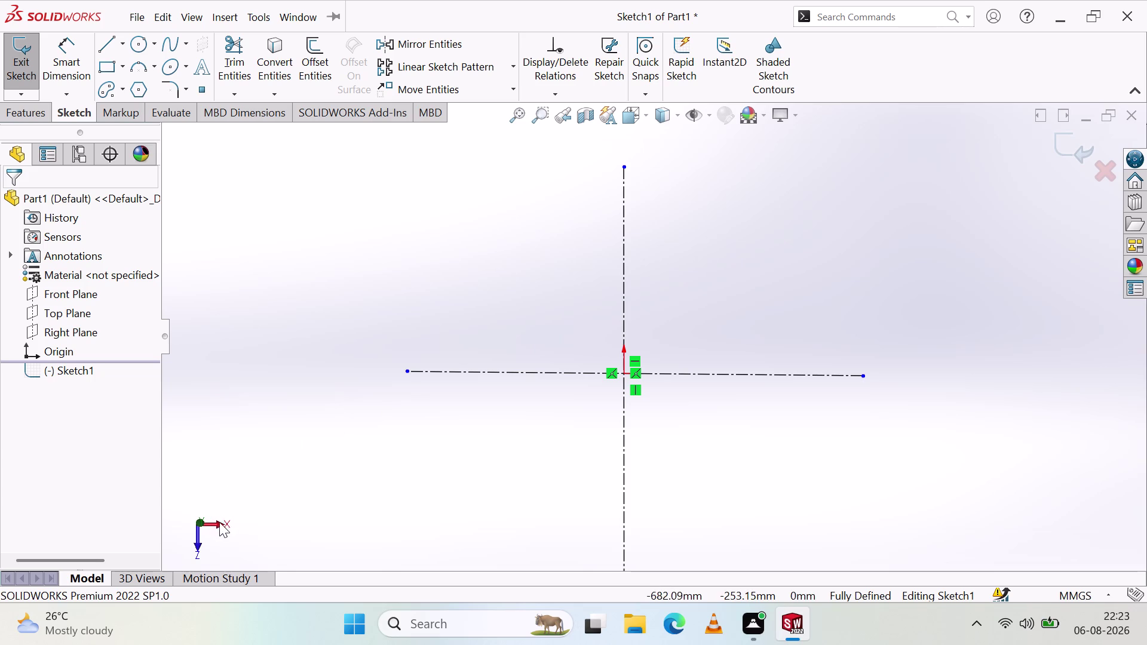
click(194, 541)
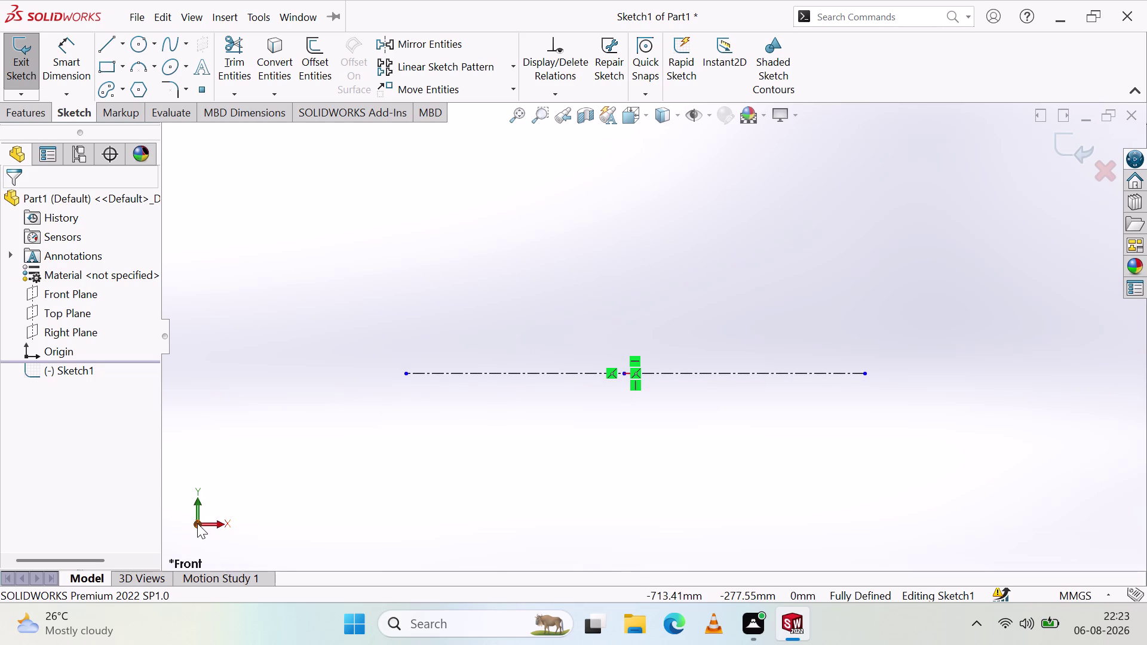
click(196, 522)
click(184, 522)
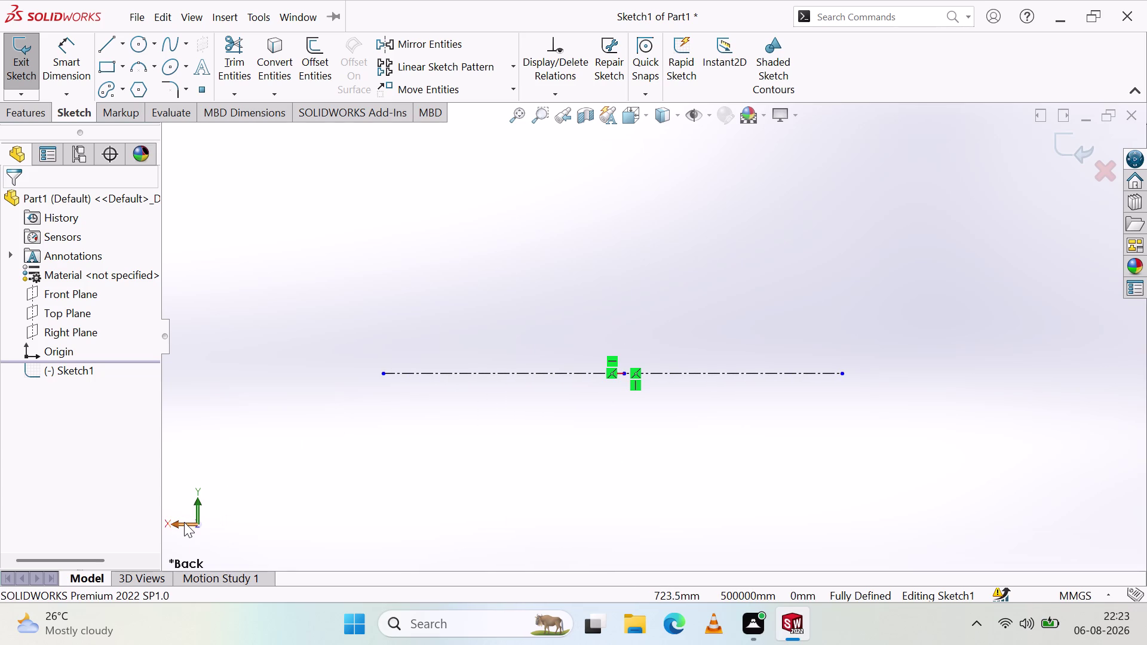
click(196, 524)
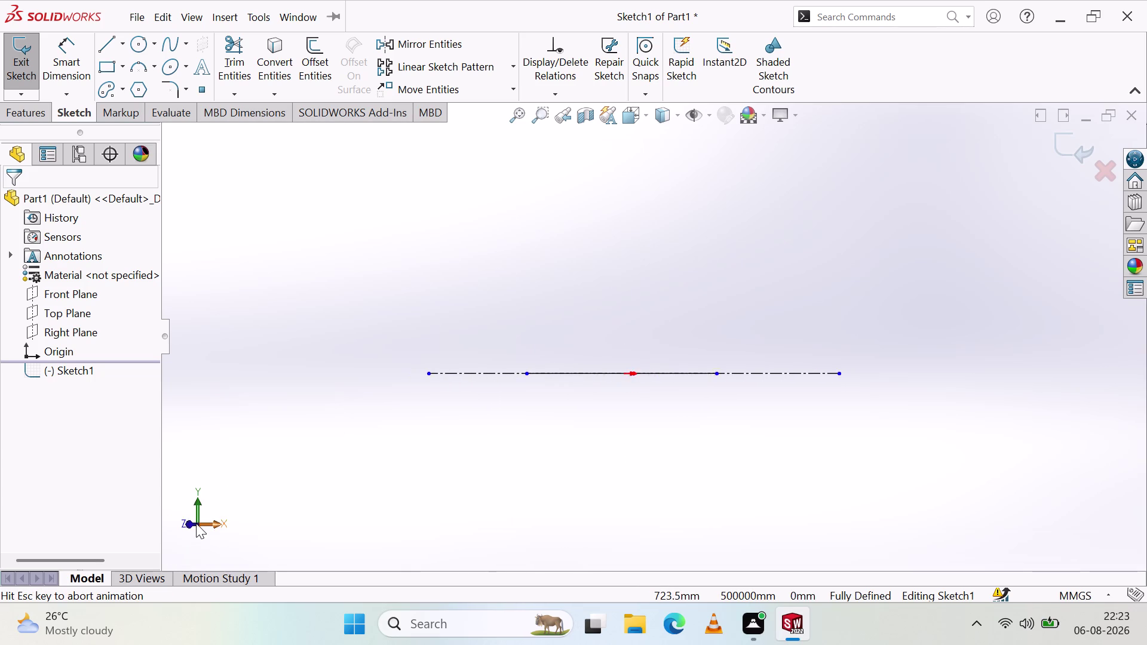
click(197, 504)
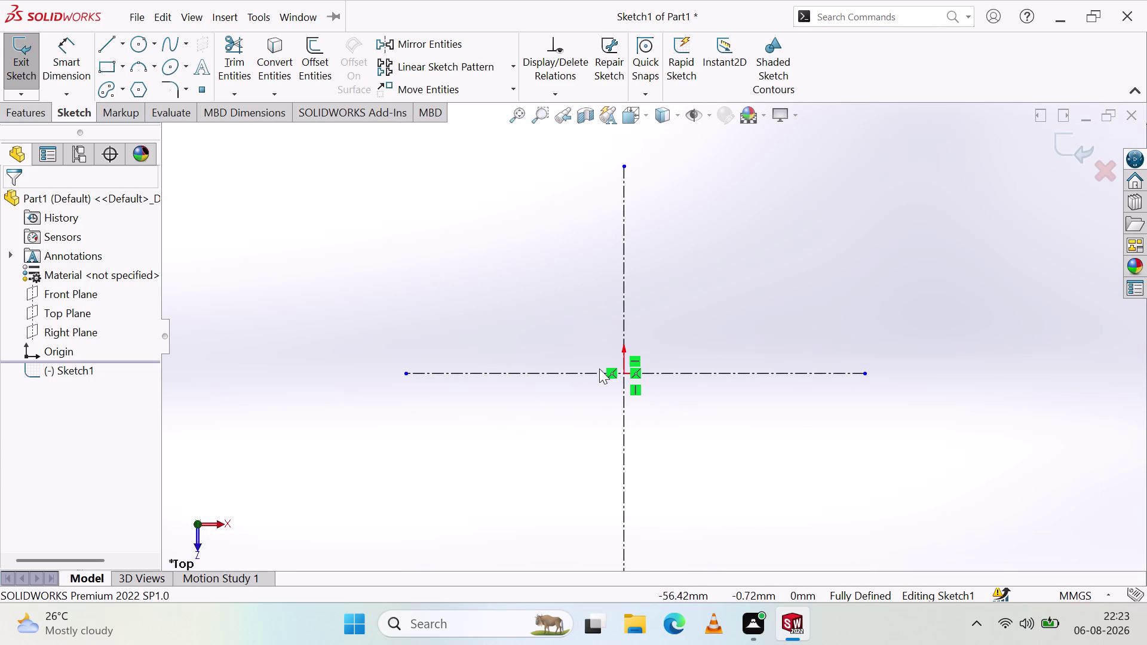
click(194, 546)
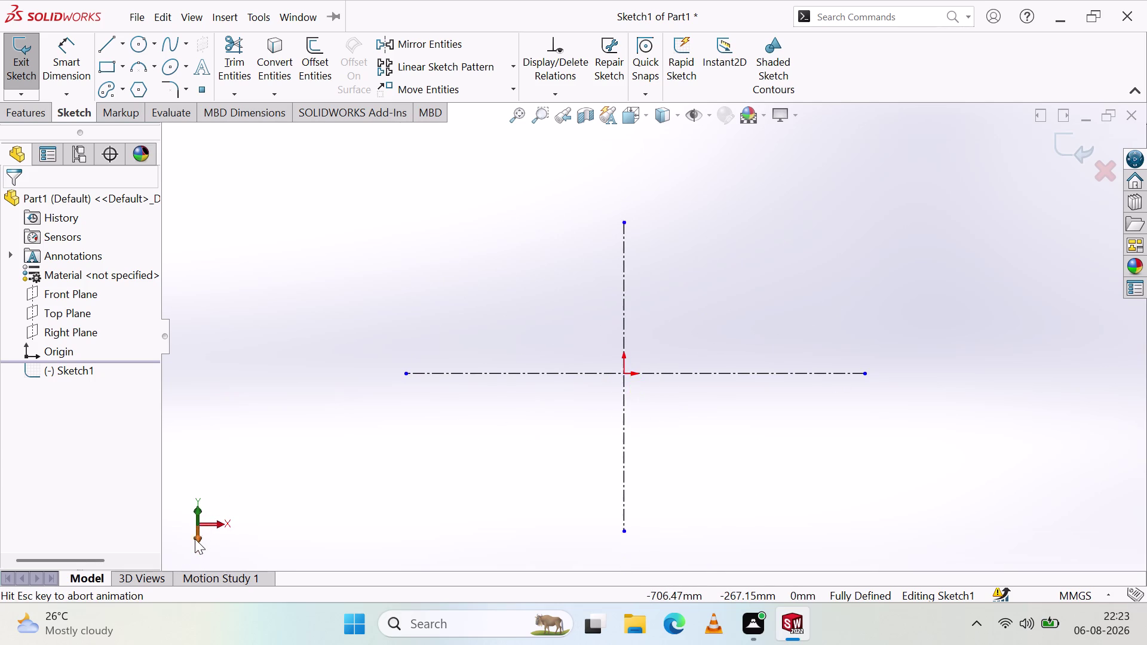
click(199, 505)
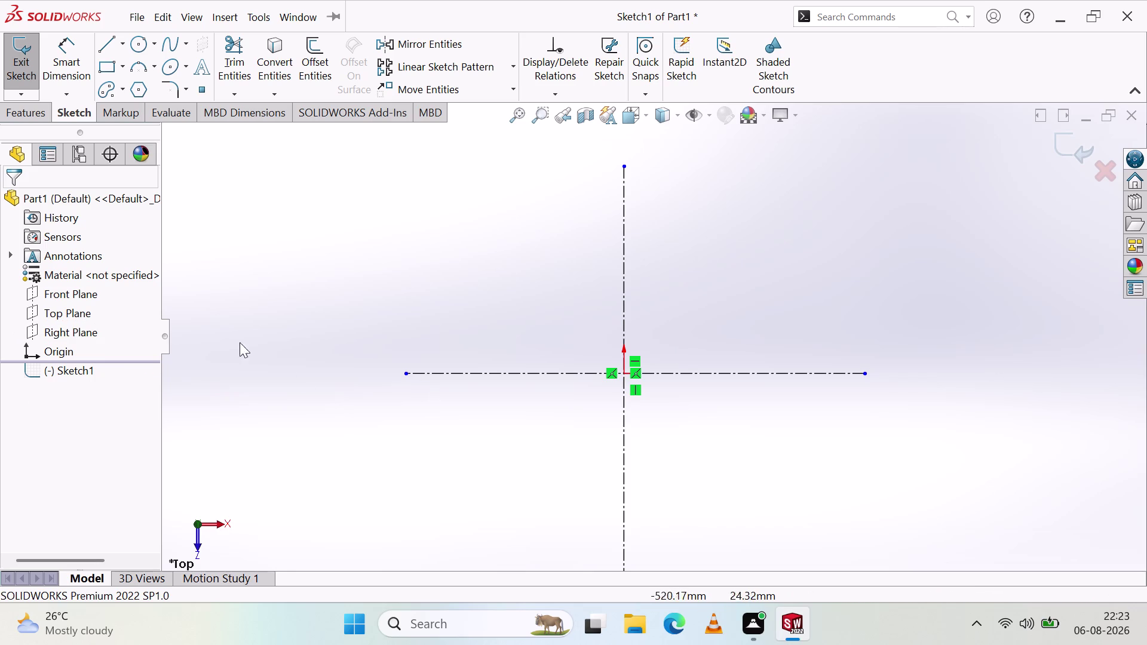
click(75, 296)
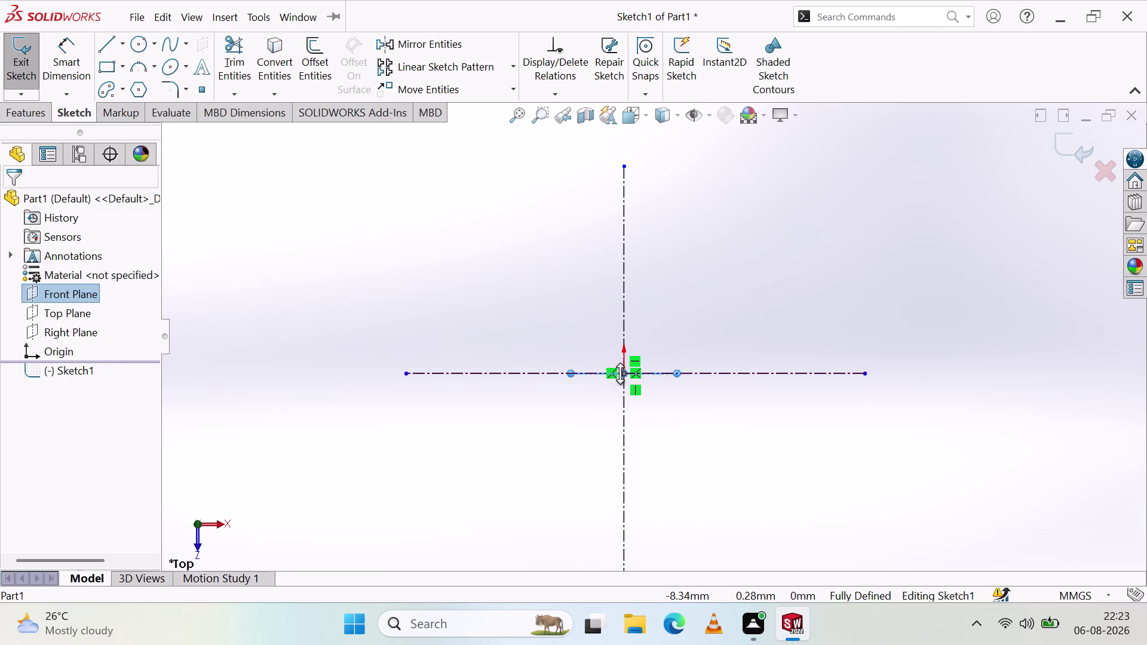
click(571, 384)
click(564, 398)
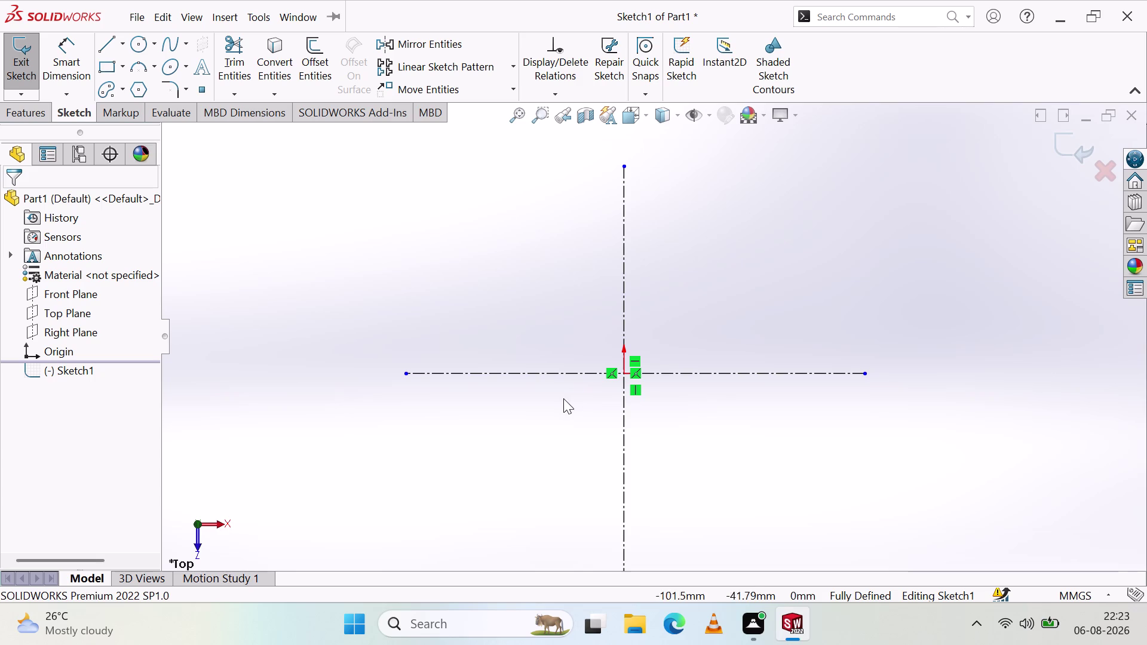
Window-select both construction centrelines and delete them.
drag(819, 431, 707, 380)
drag(447, 282, 515, 332)
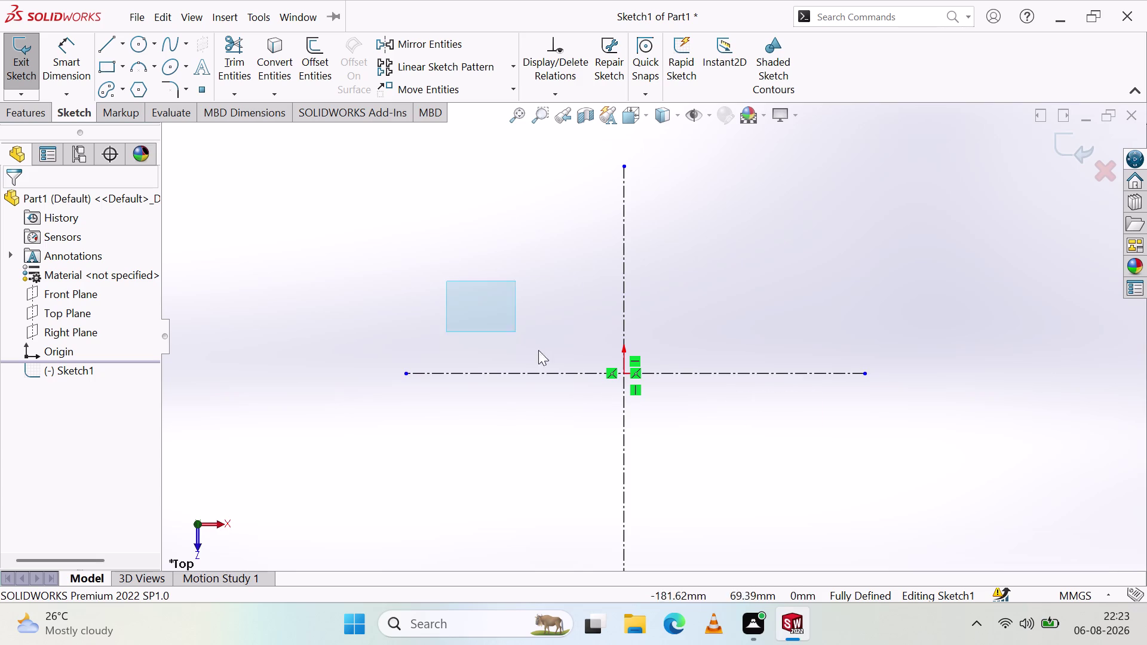
drag(516, 332, 830, 455)
drag(838, 435, 304, 154)
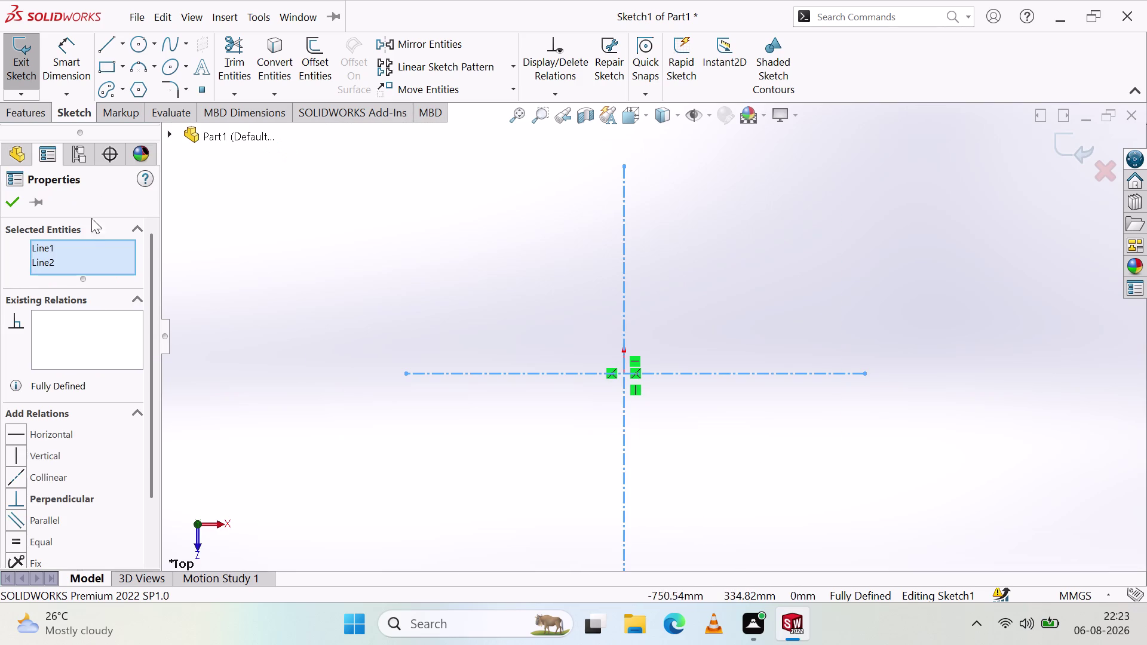
key(Escape)
drag(698, 456, 420, 264)
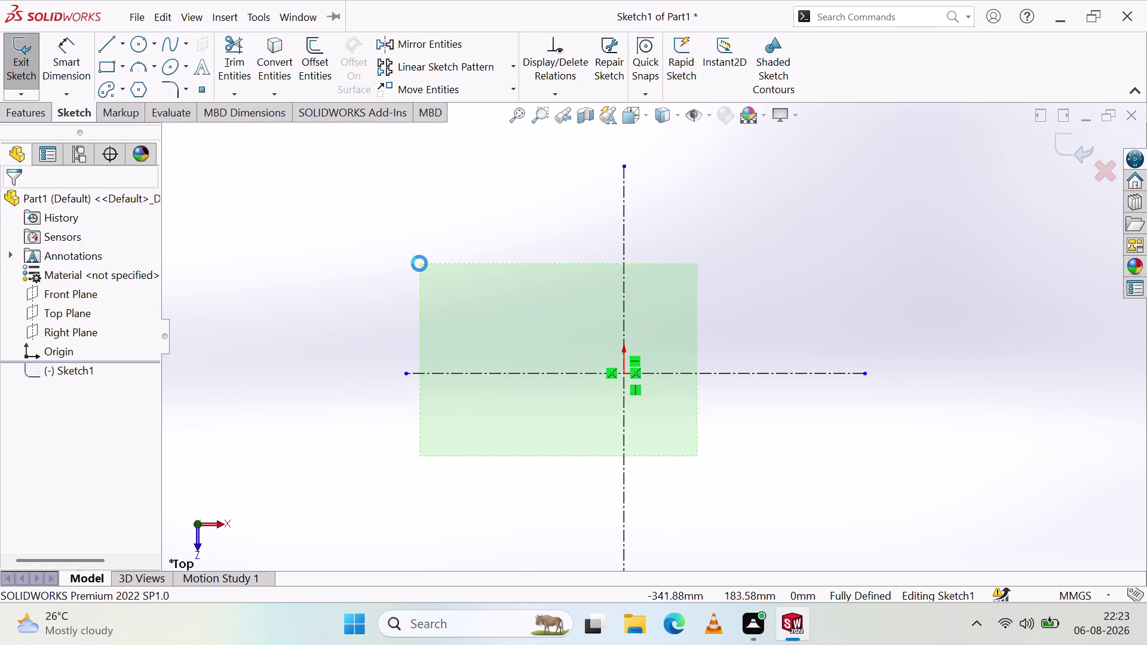
key(Delete)
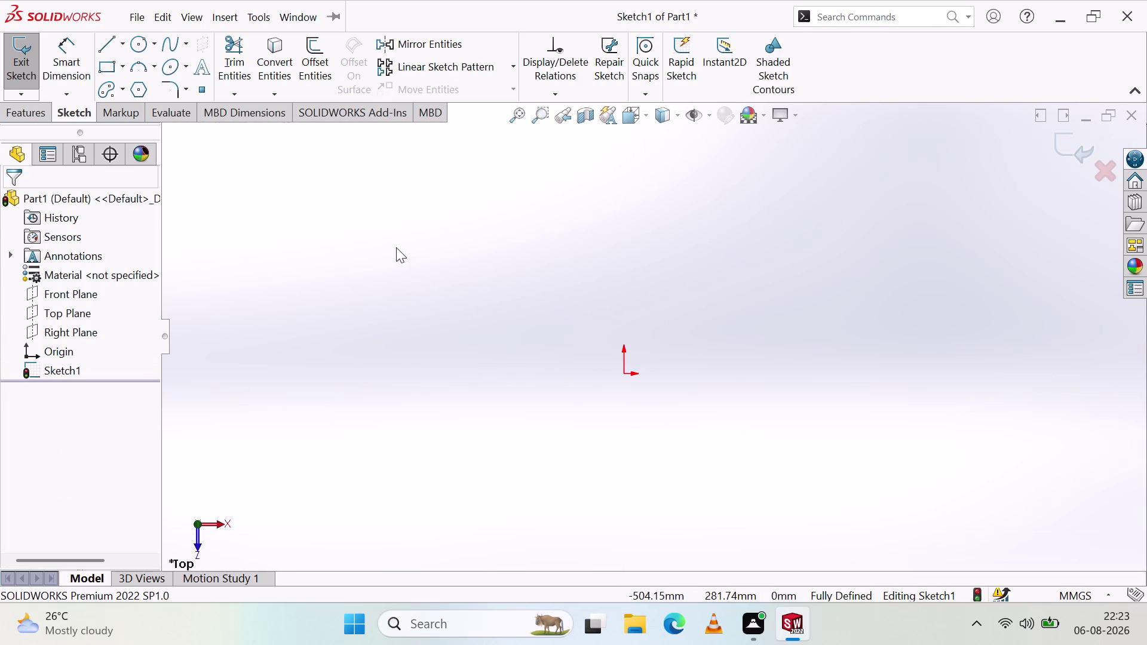
Select the Front Plane and switch to the Front view.
click(75, 295)
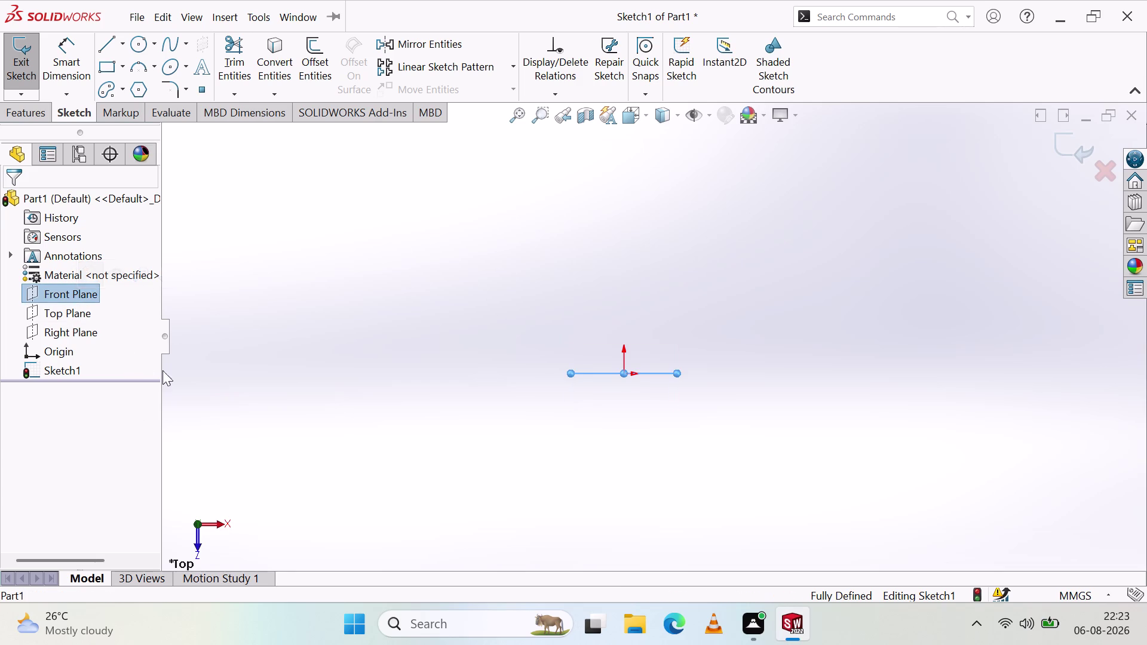
click(197, 524)
click(218, 522)
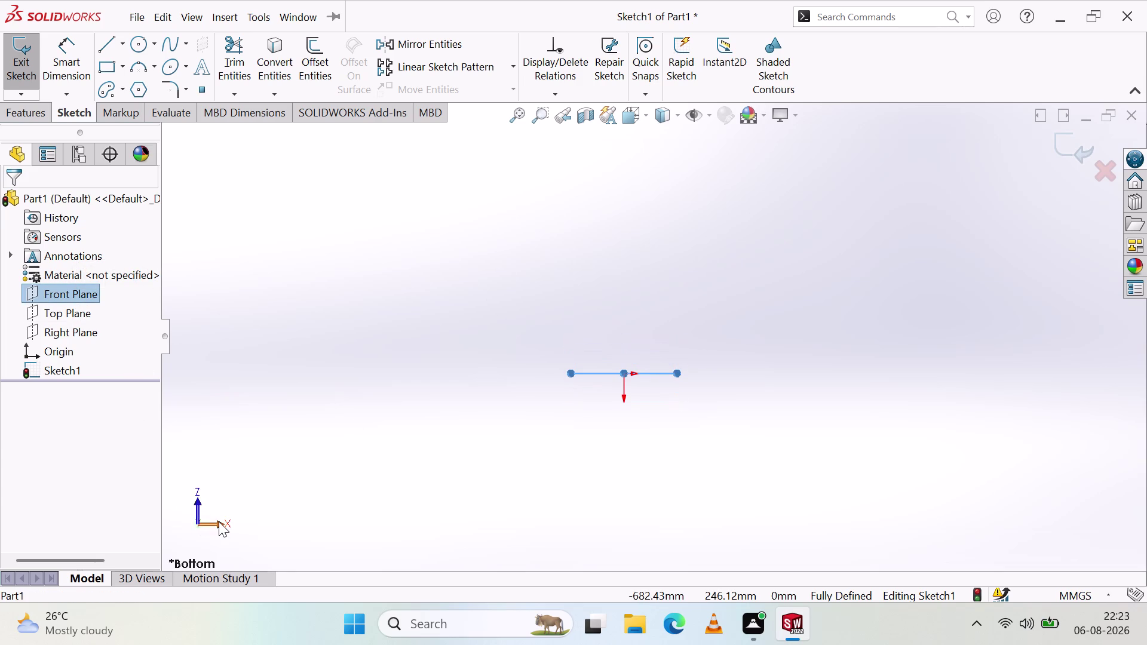
click(176, 527)
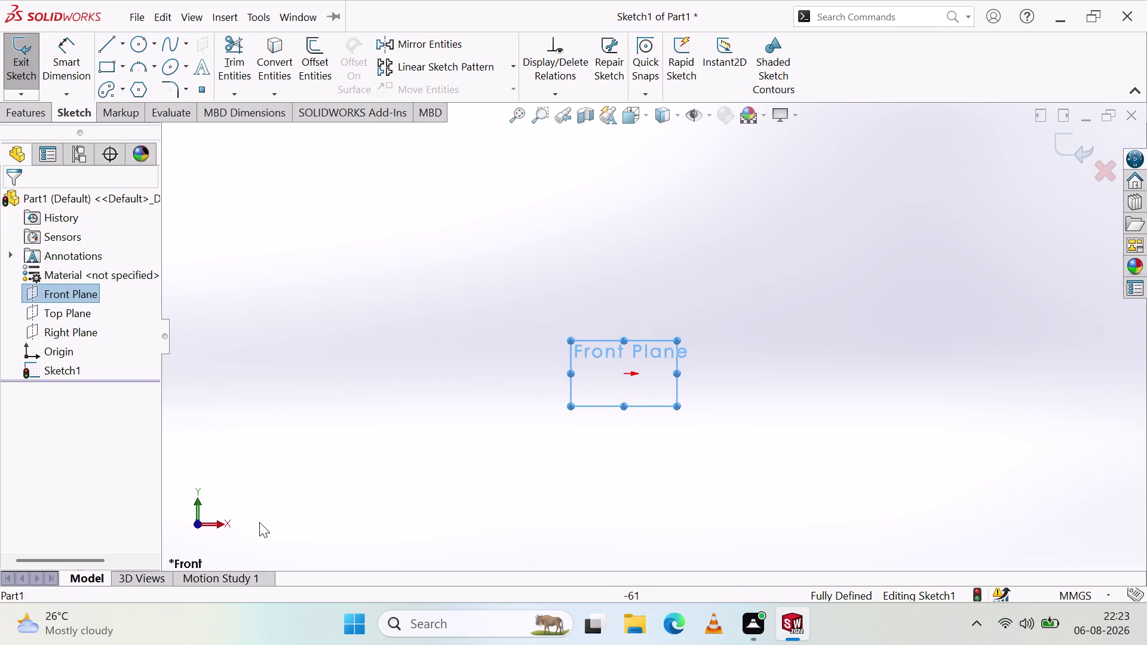
scroll(up, 3)
scroll(down, 3)
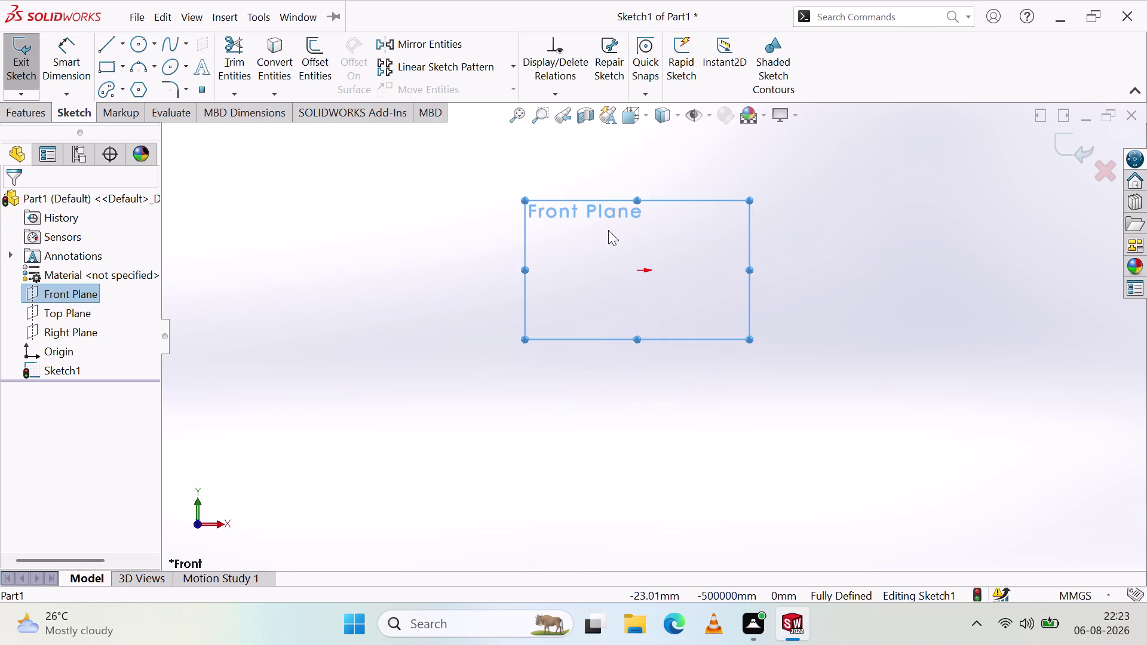
scroll(down, 3)
scroll(down, 3)
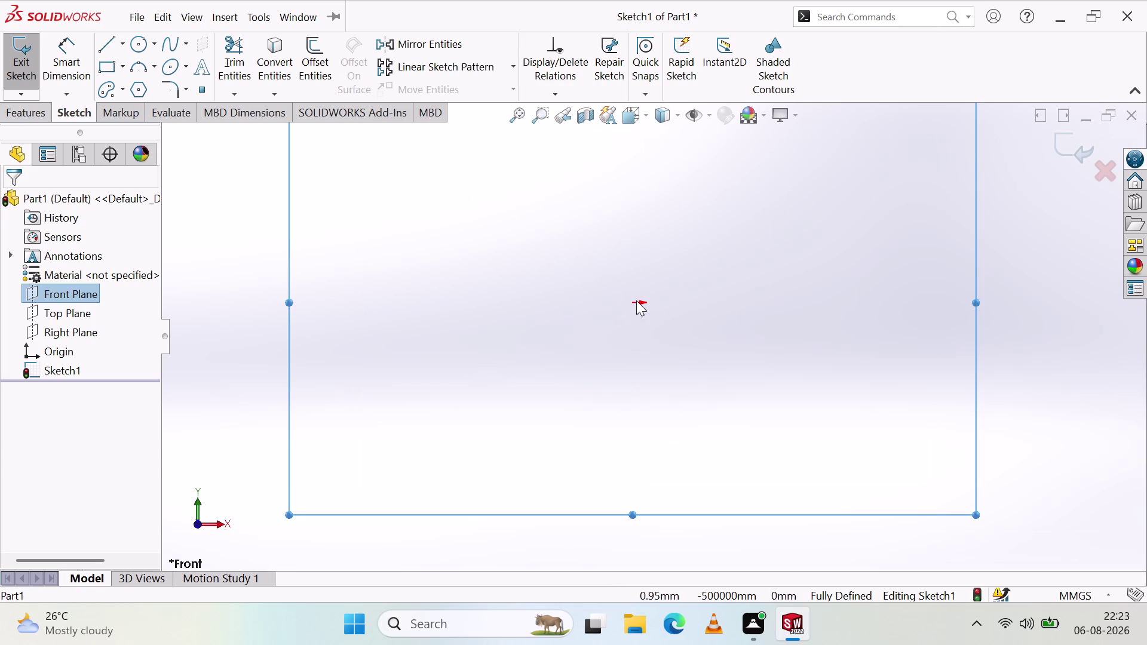
Select the origin and exit the empty Sketch1.
click(631, 300)
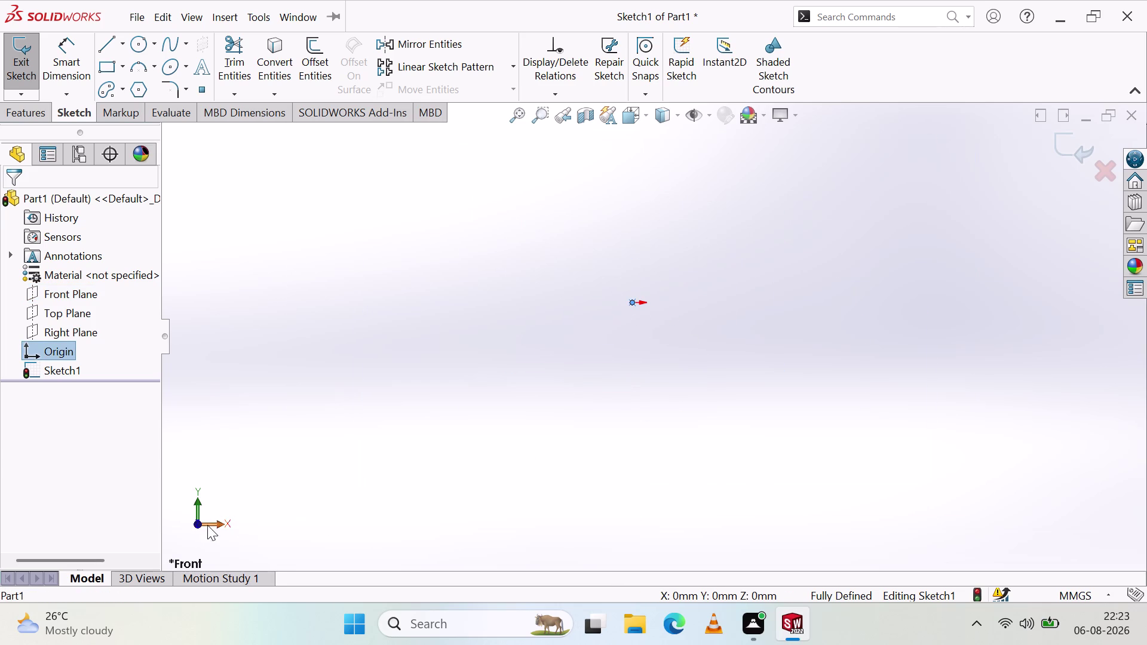
click(217, 521)
scroll(up, 3)
scroll(down, 3)
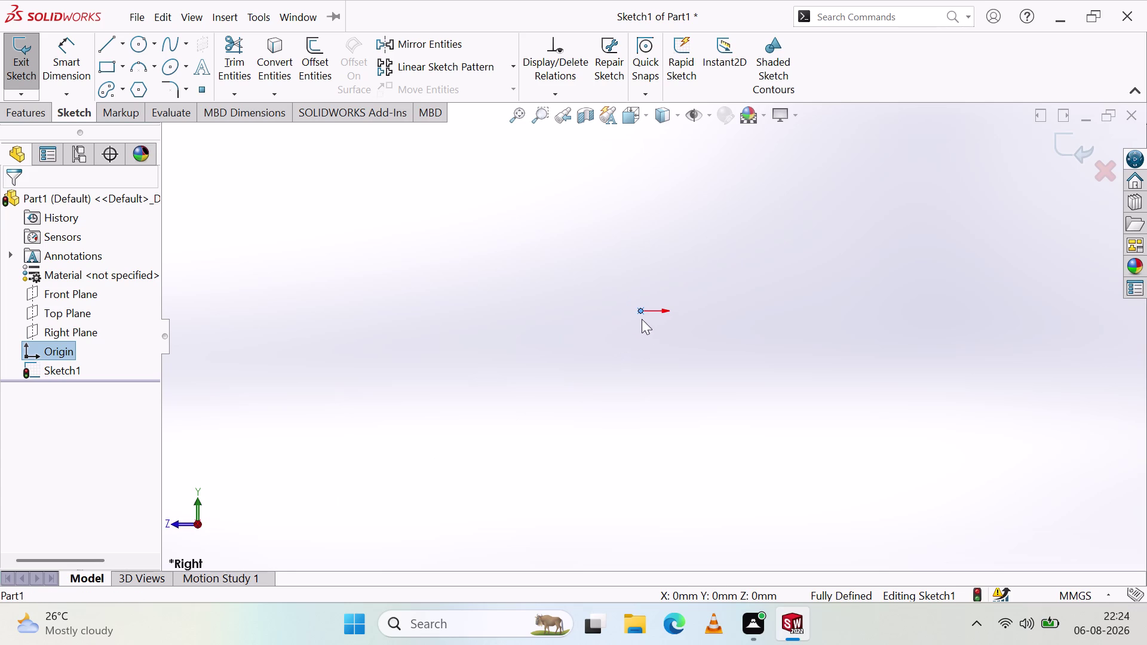
click(6, 61)
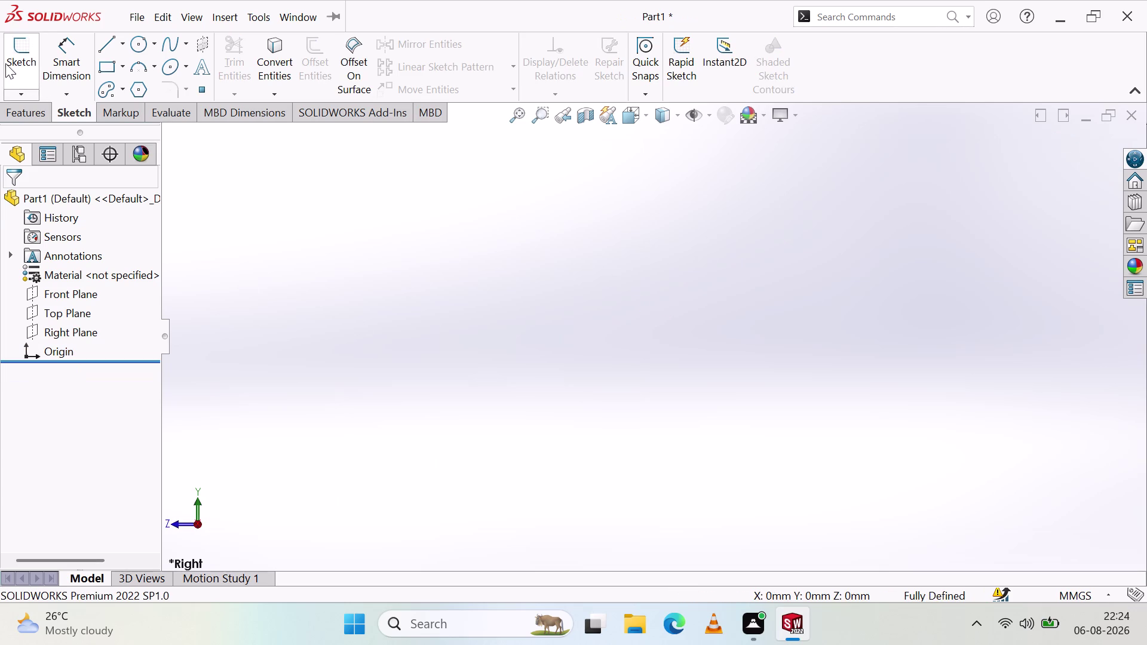
Select the Front Plane and start Sketch2 using the Centerline tool.
click(52, 291)
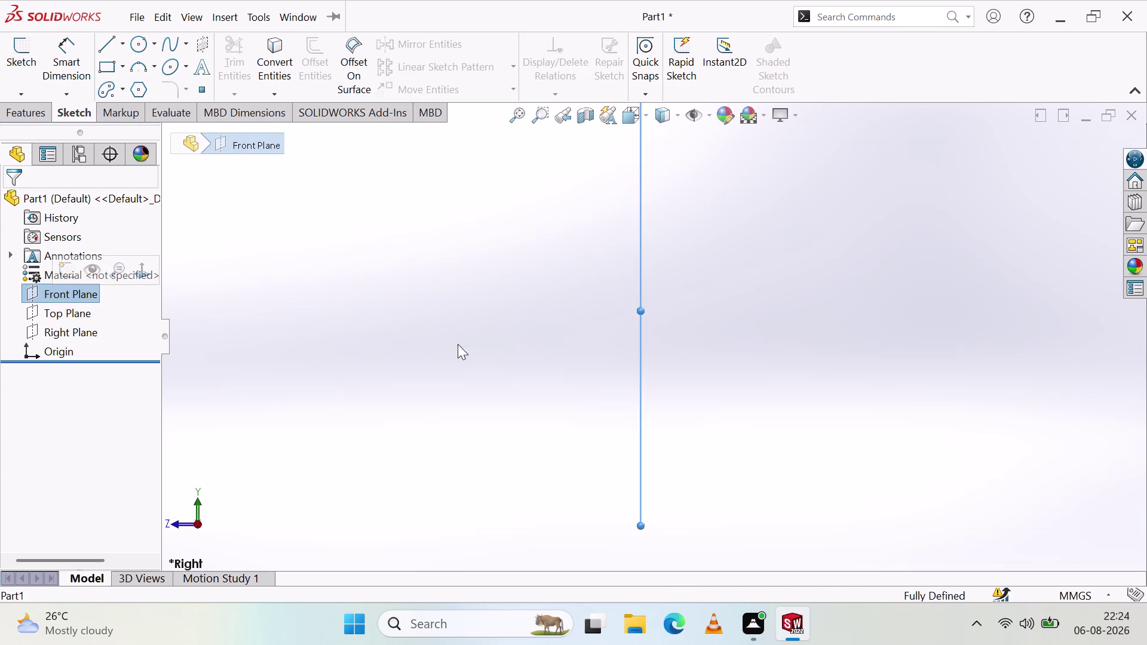
scroll(up, 3)
click(267, 146)
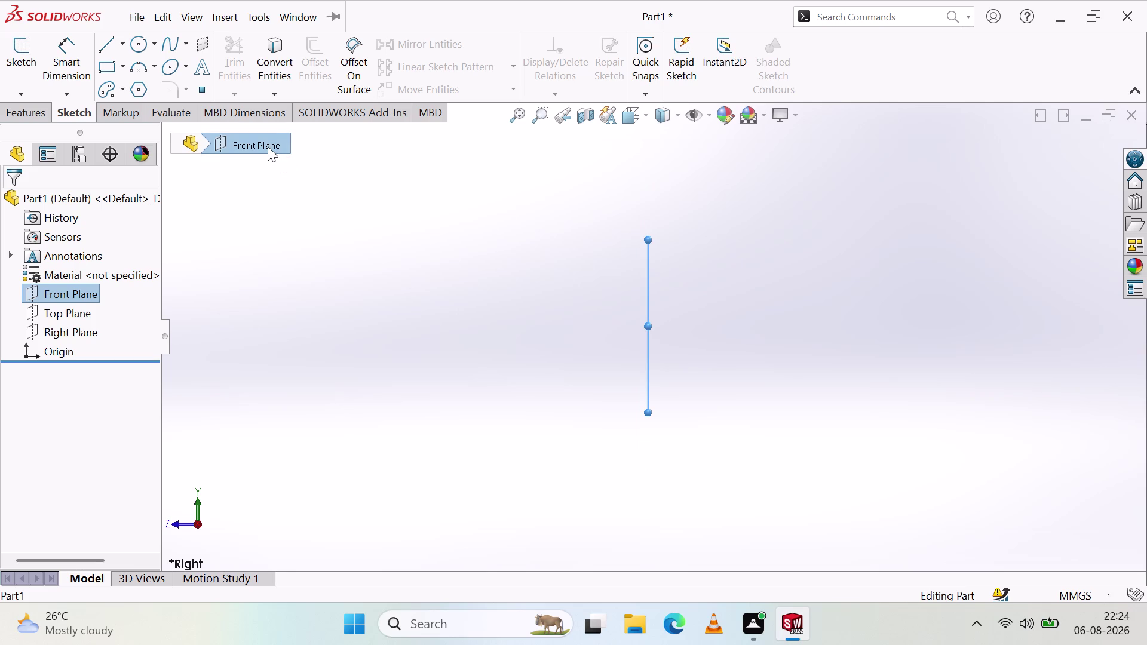
click(267, 139)
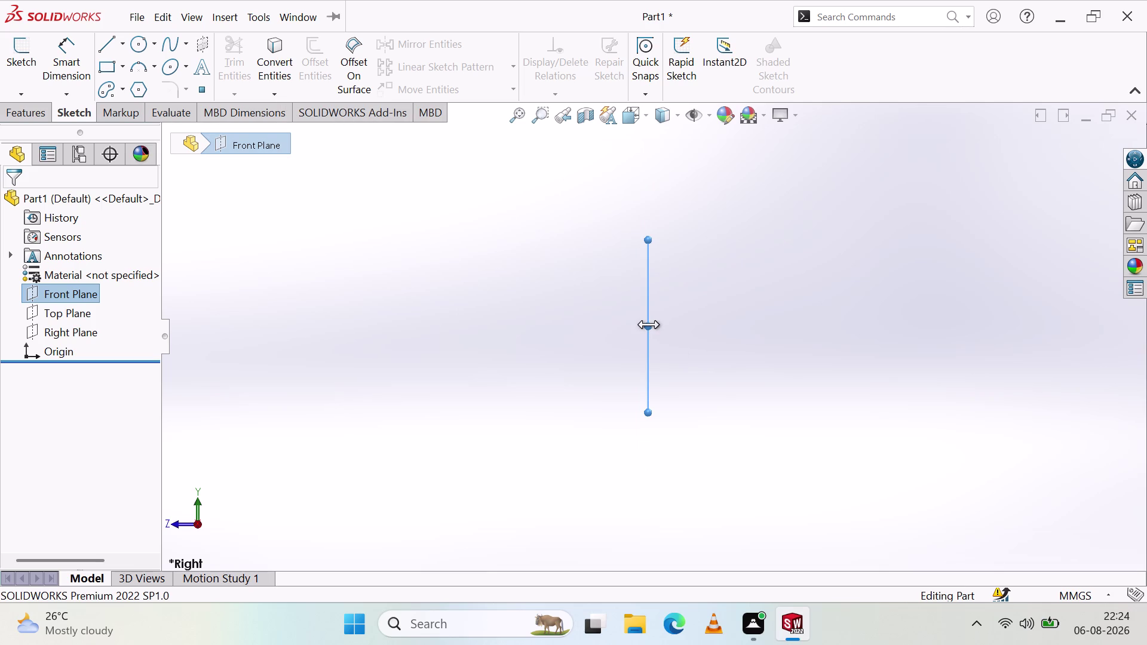
drag(648, 326, 756, 349)
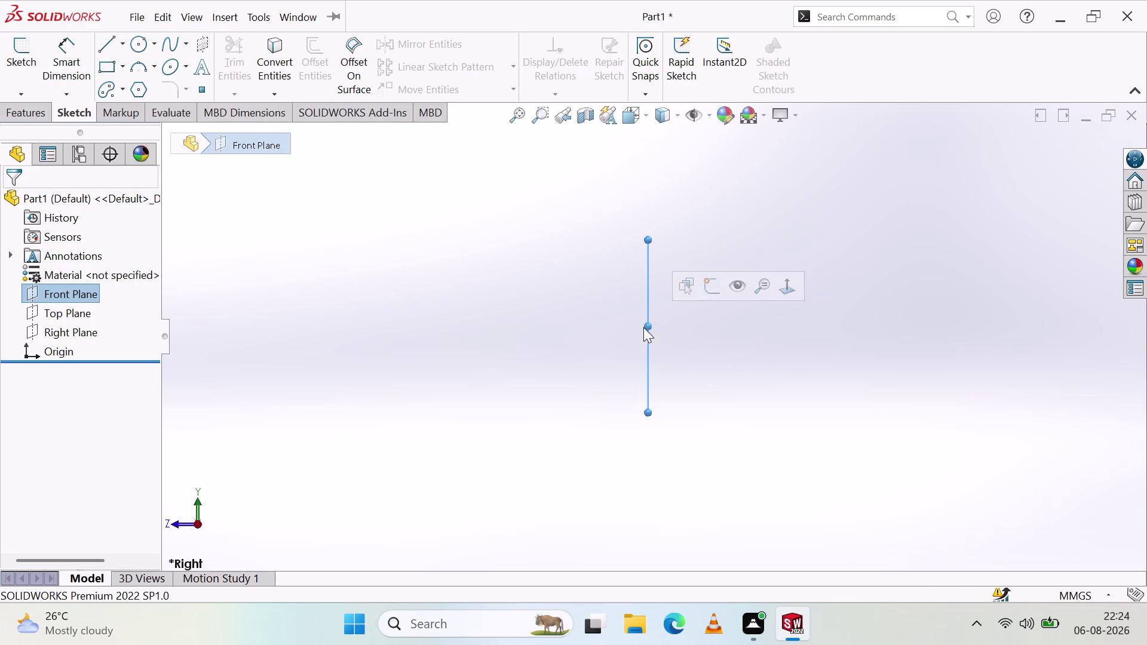
click(651, 326)
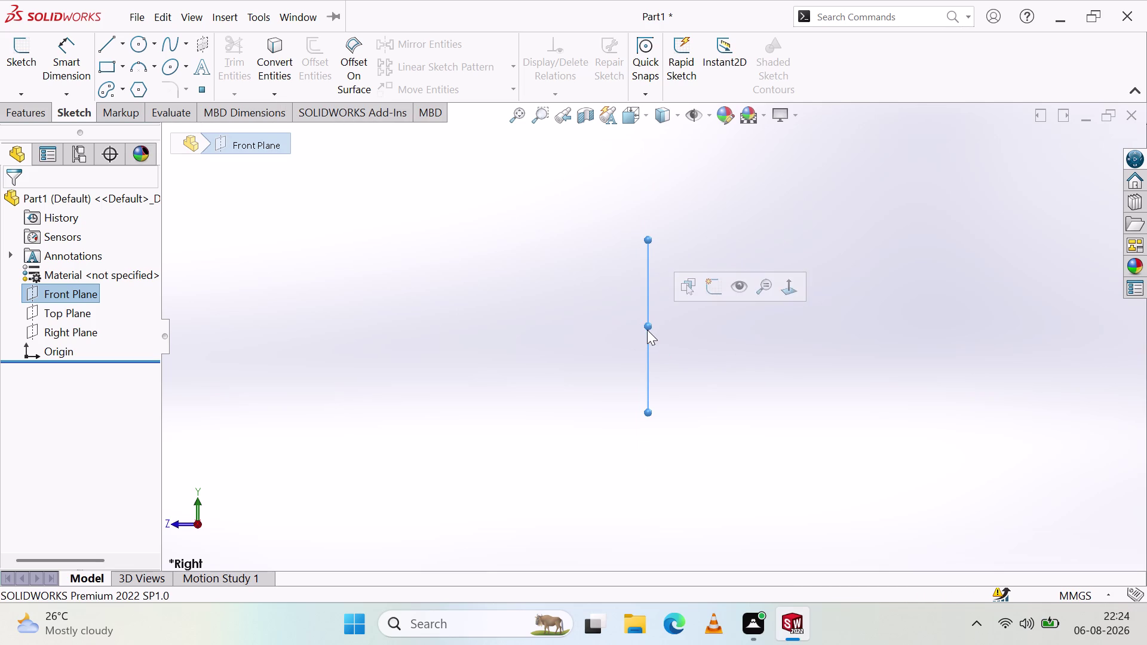
click(648, 330)
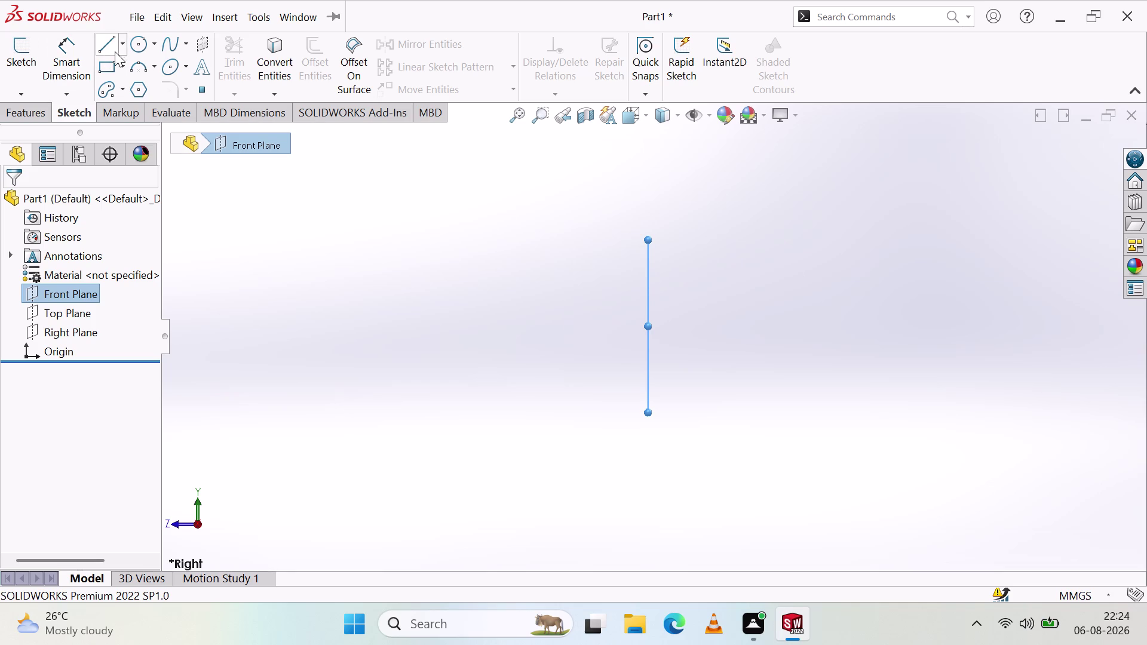
click(123, 40)
click(131, 85)
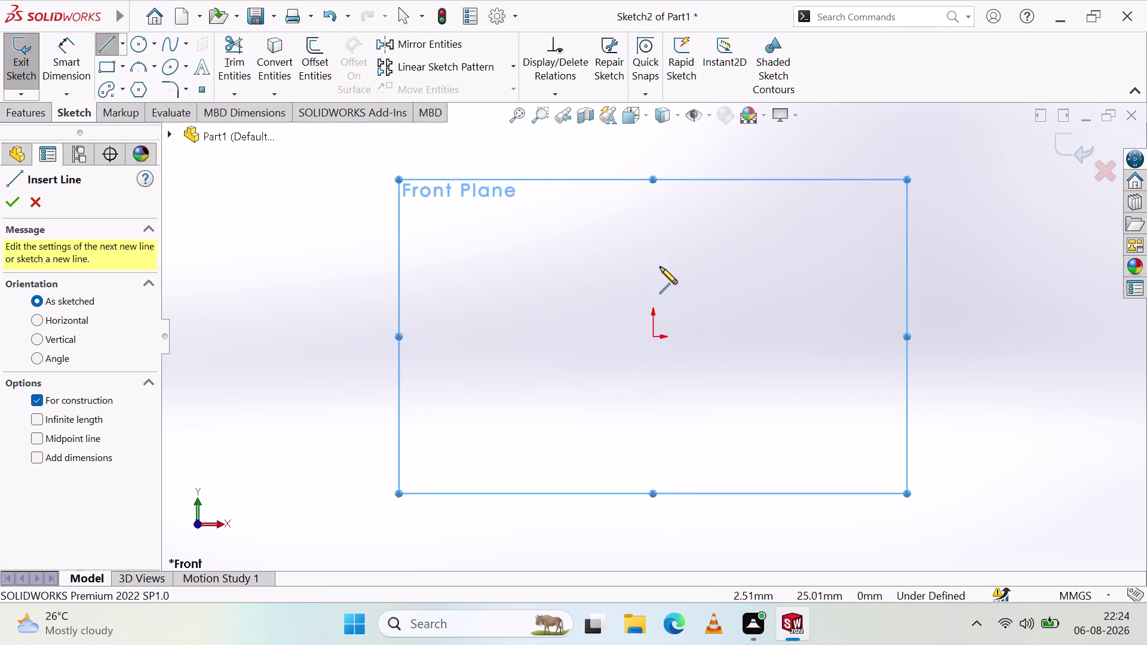
Draw a vertical centreline from above to below the origin.
click(652, 199)
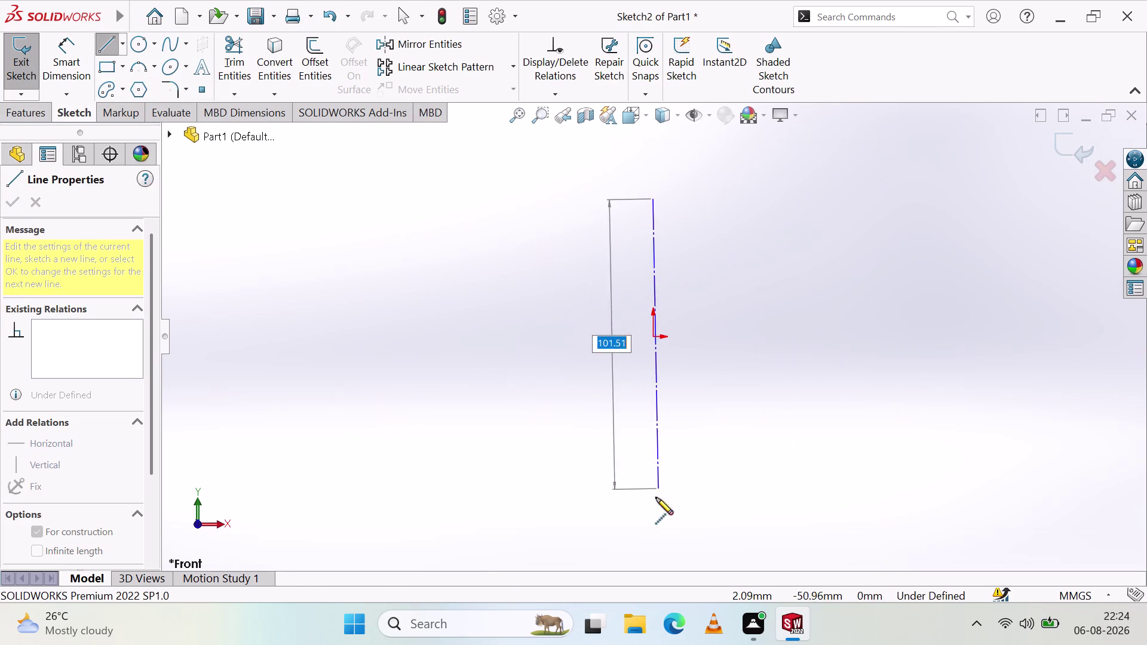
click(656, 545)
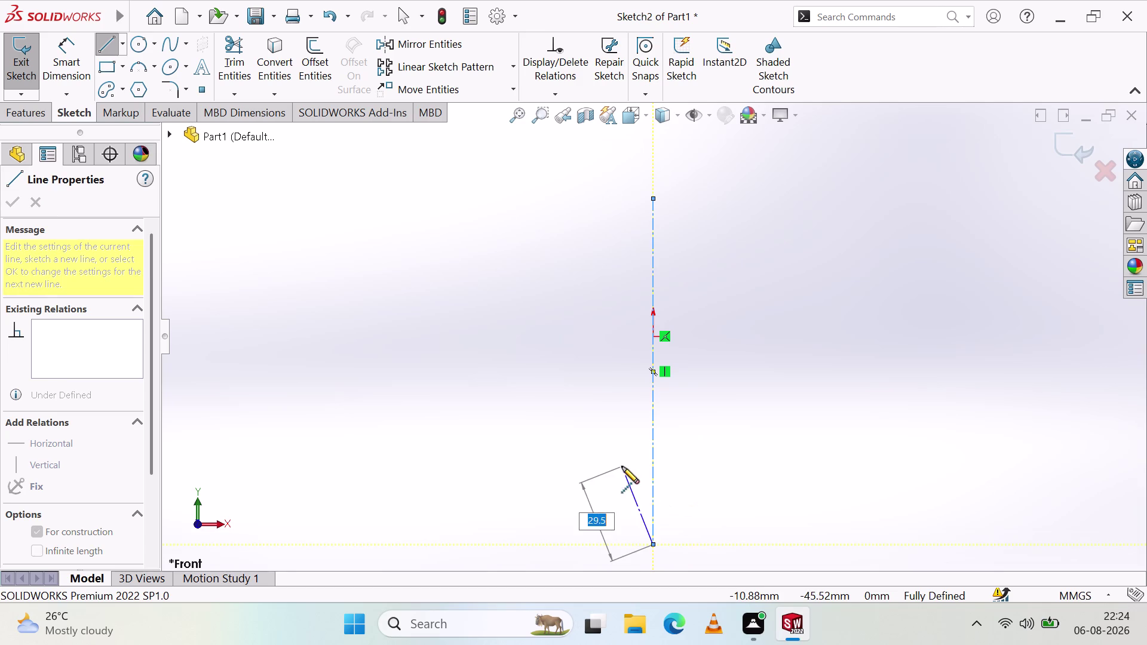
key(Escape)
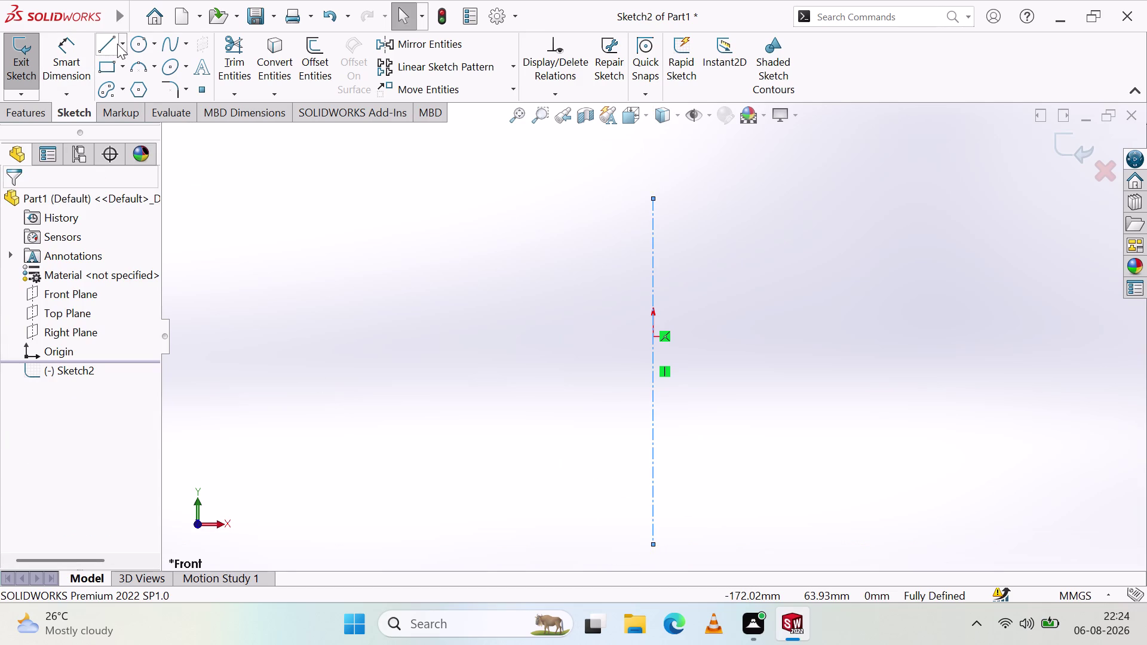
Draw a horizontal centreline from right to left through the origin.
click(120, 44)
click(140, 85)
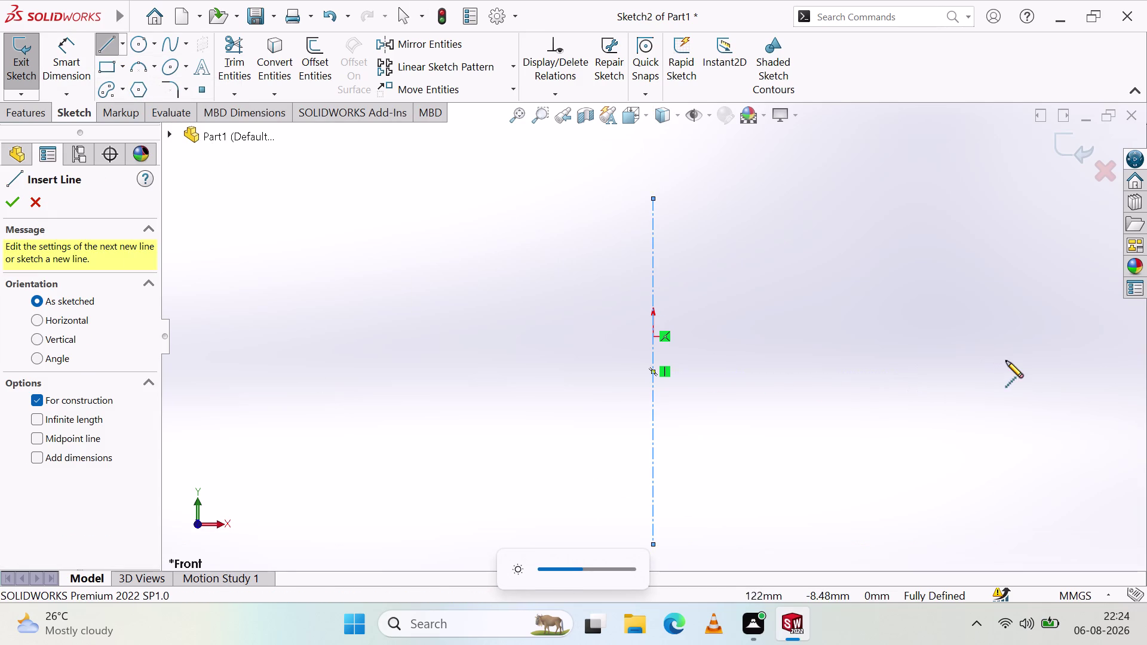
click(1022, 375)
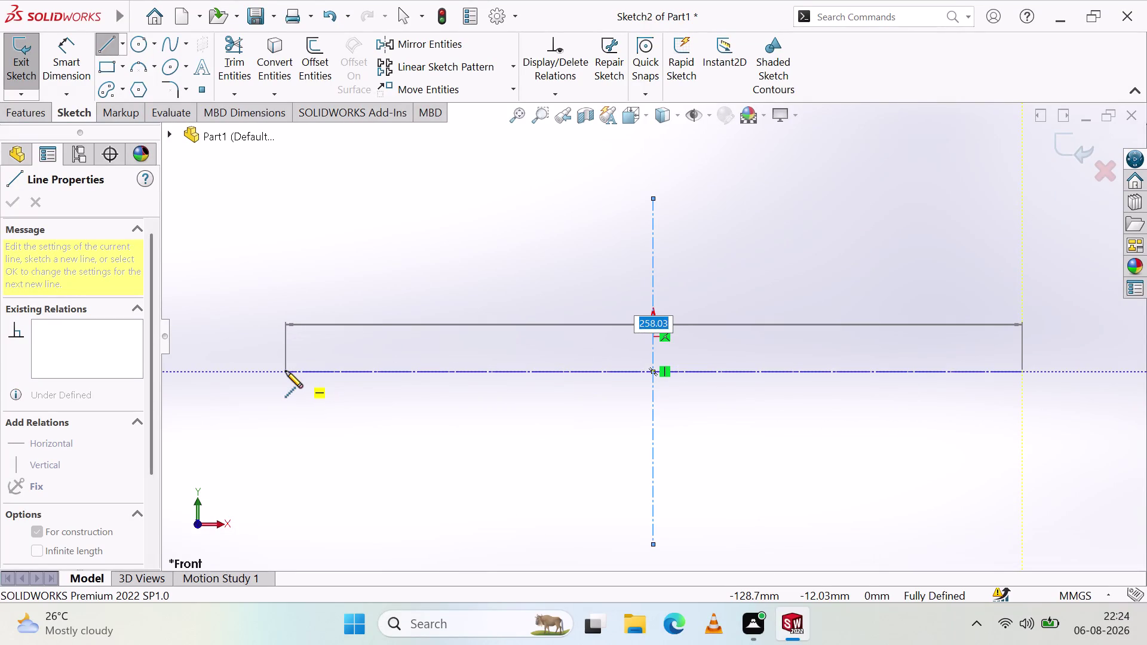
click(285, 371)
key(Escape)
key(Escape)
key(Escape)
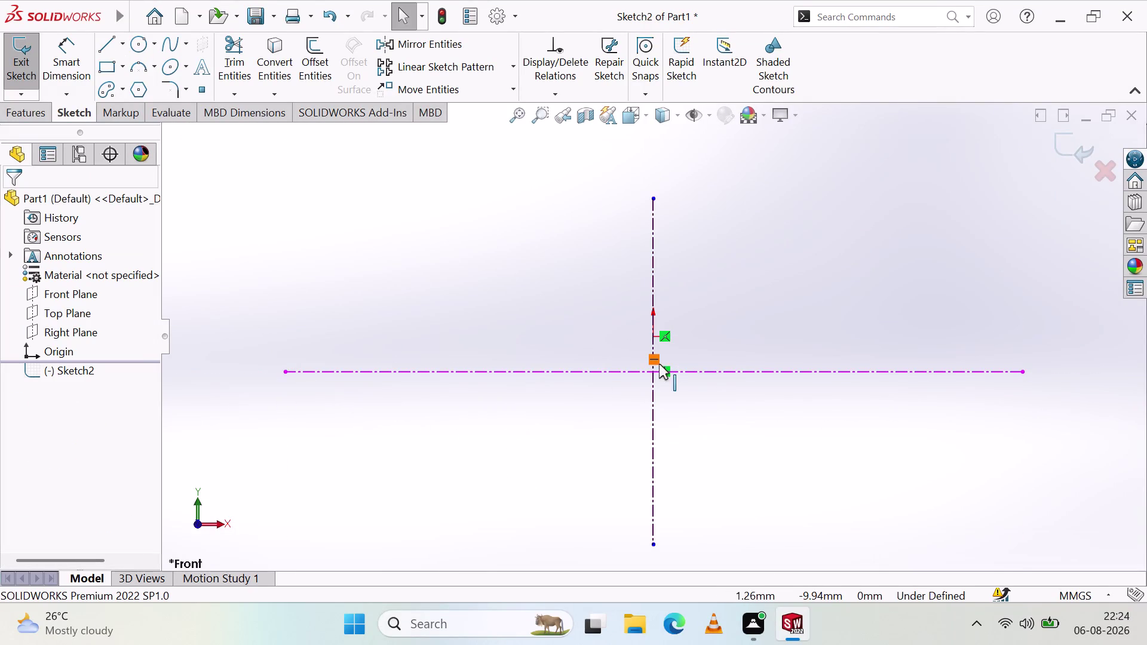
Delete the long horizontal centreline.
drag(680, 367, 677, 351)
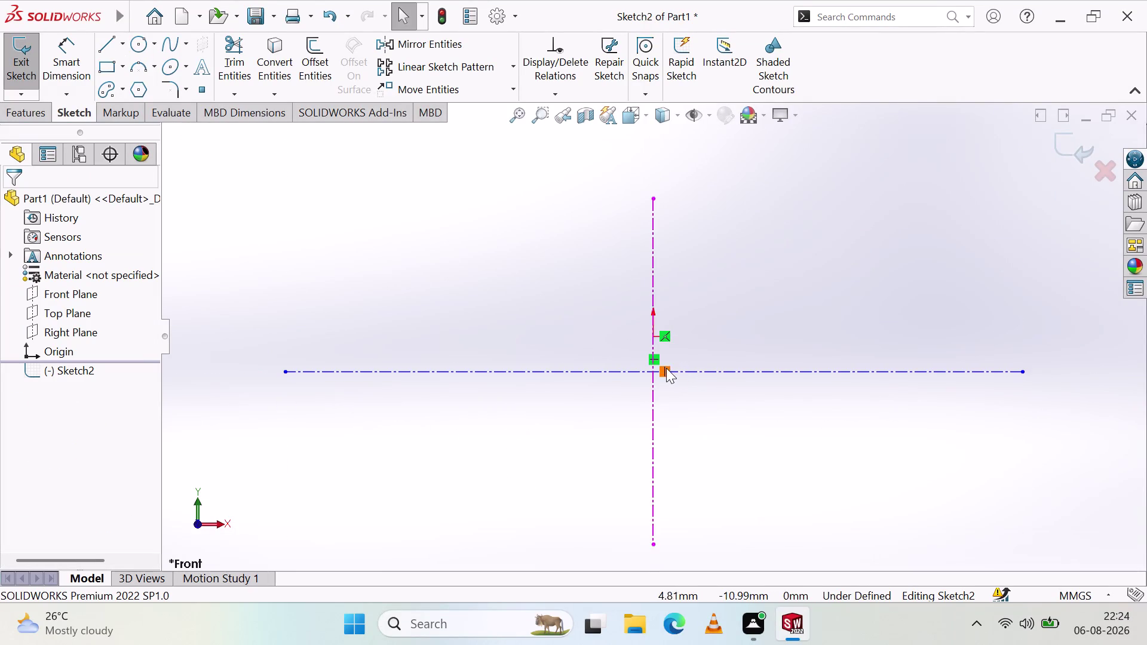
scroll(down, 3)
scroll(down, 3)
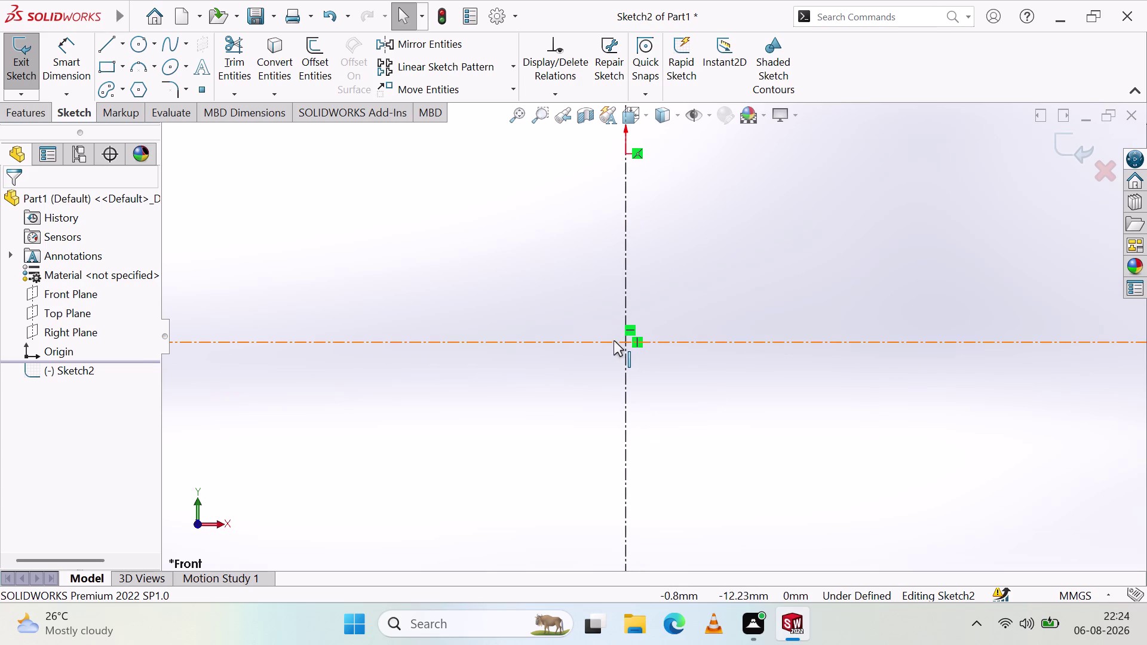
click(614, 341)
key(Delete)
Draw a new horizontal centreline through the origin and stretch its right end outward.
scroll(up, 3)
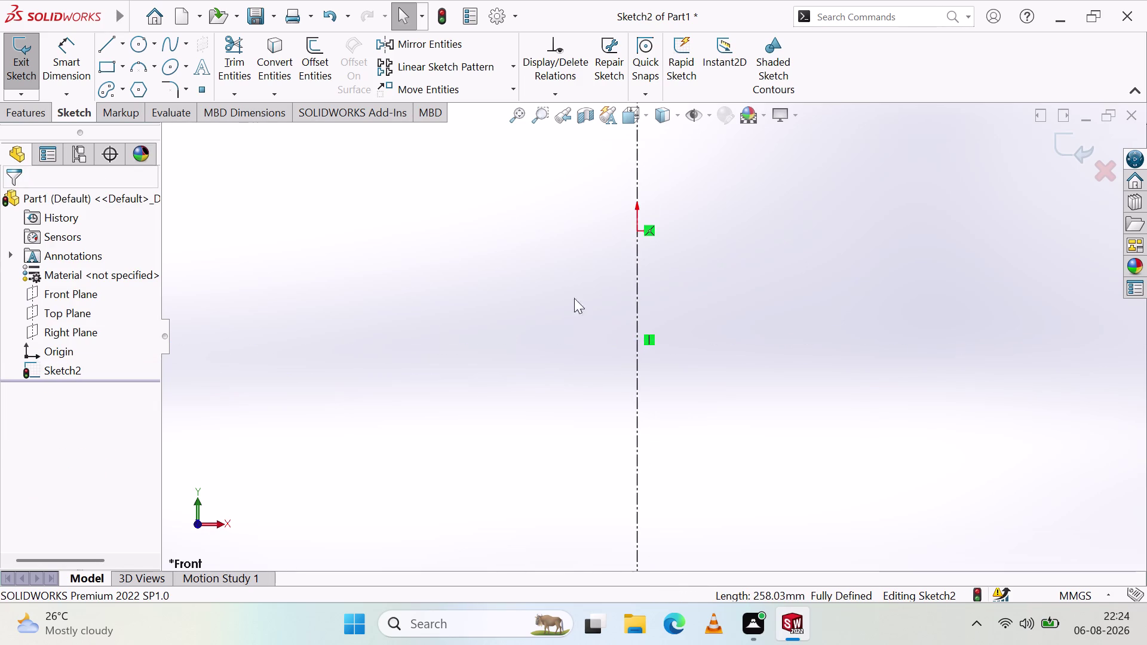
scroll(up, 3)
scroll(up, 3)
scroll(down, 3)
scroll(down, 3)
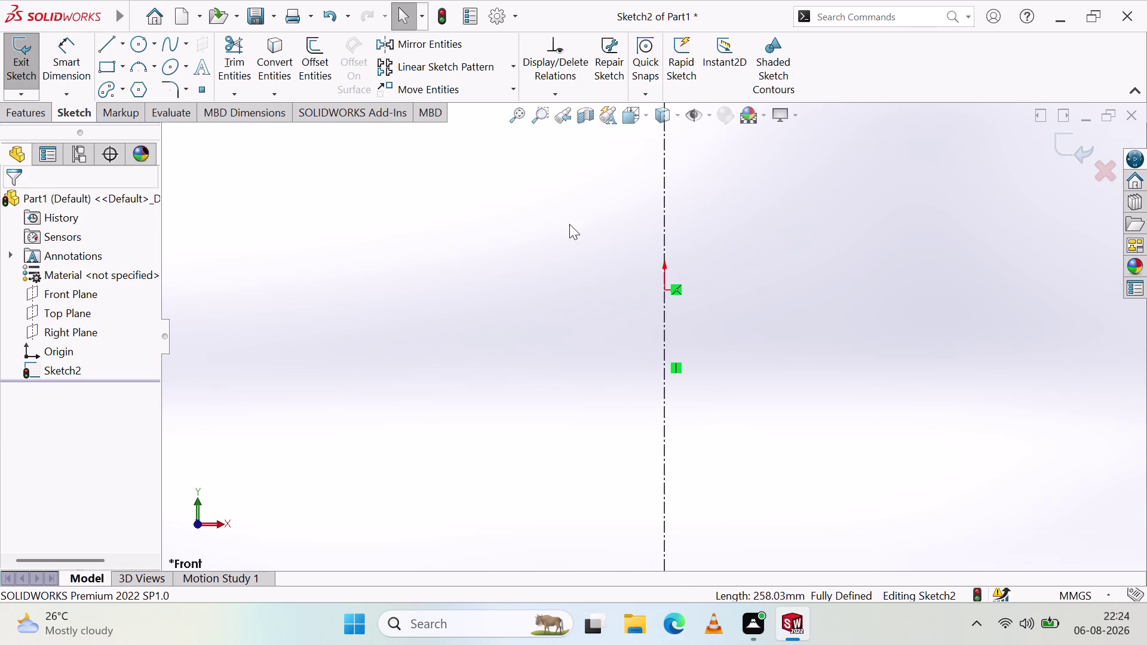
click(122, 40)
click(143, 85)
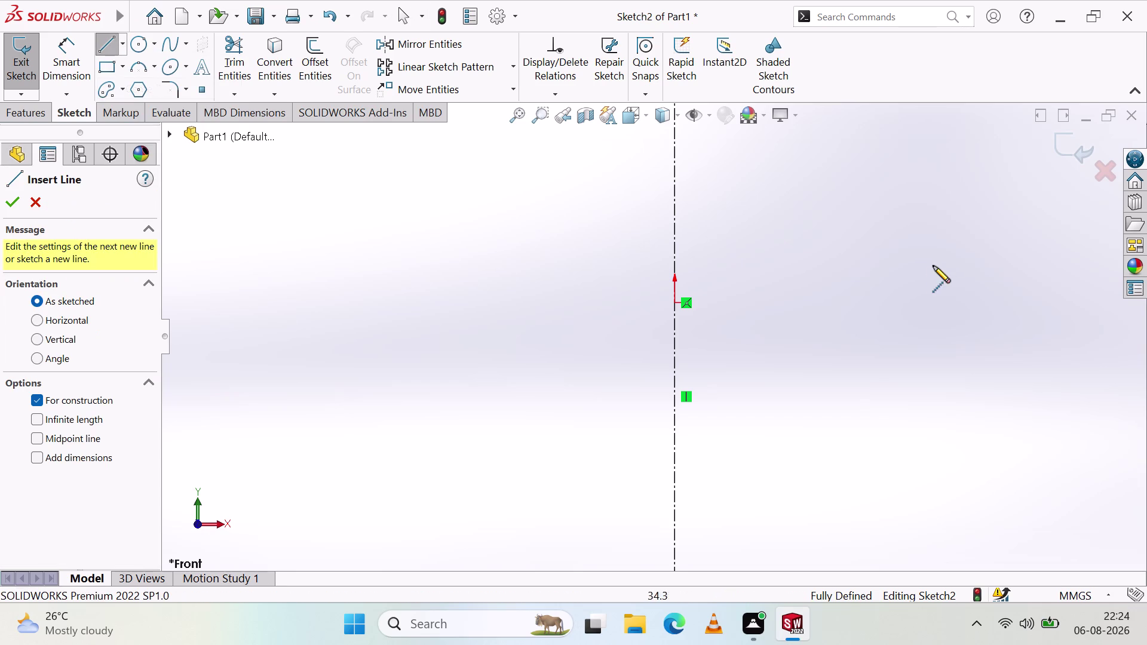
click(951, 305)
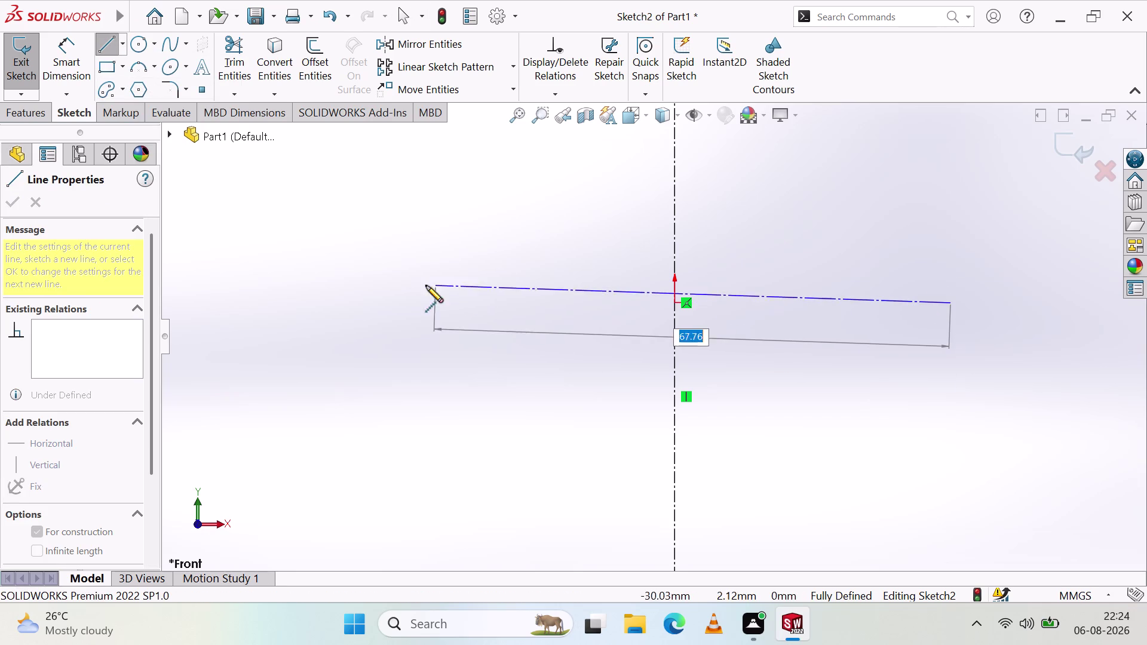
click(335, 302)
key(Escape)
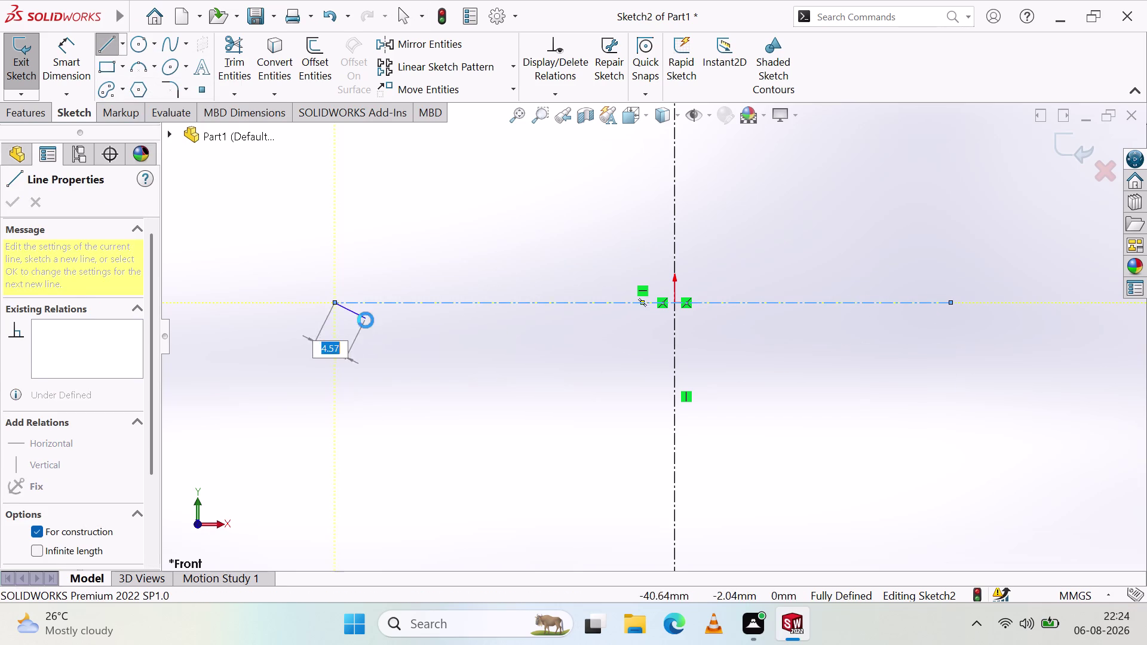
key(Escape)
scroll(up, 3)
scroll(up, 3)
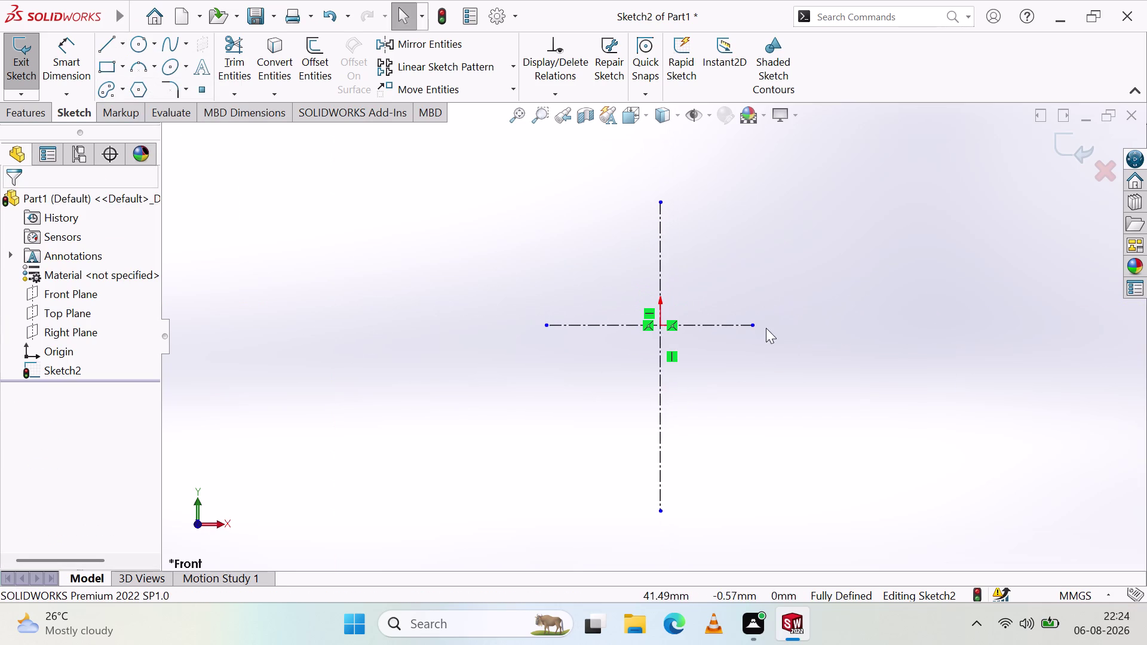
drag(753, 325, 938, 321)
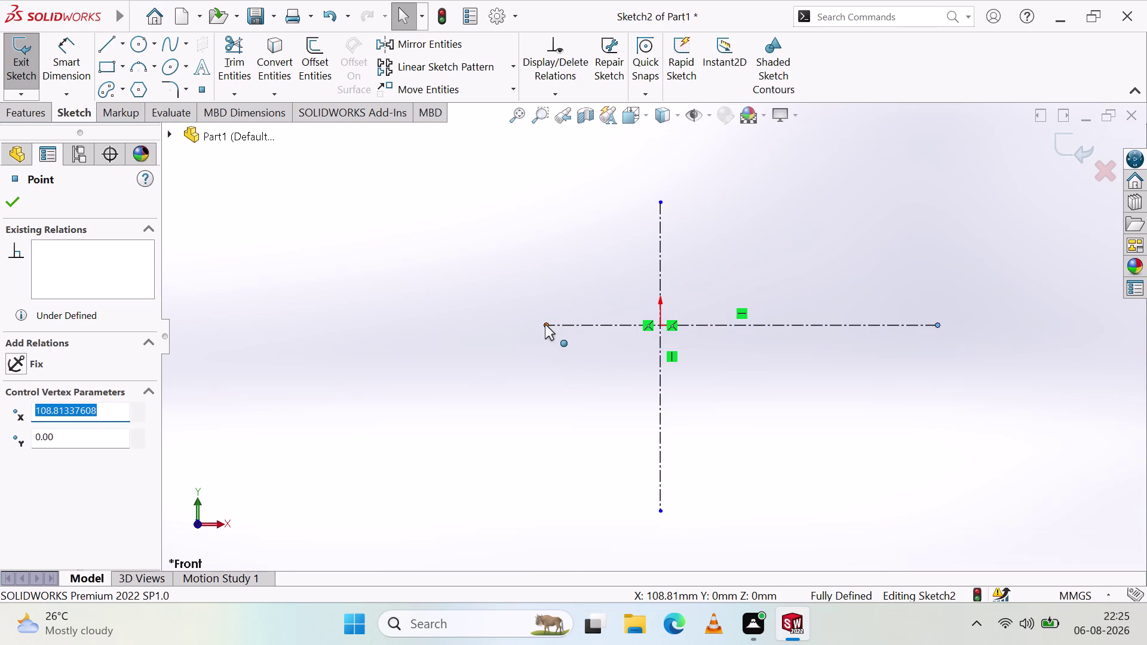
Extend the horizontal centreline leftward and the vertical centreline up and down.
drag(545, 324, 341, 321)
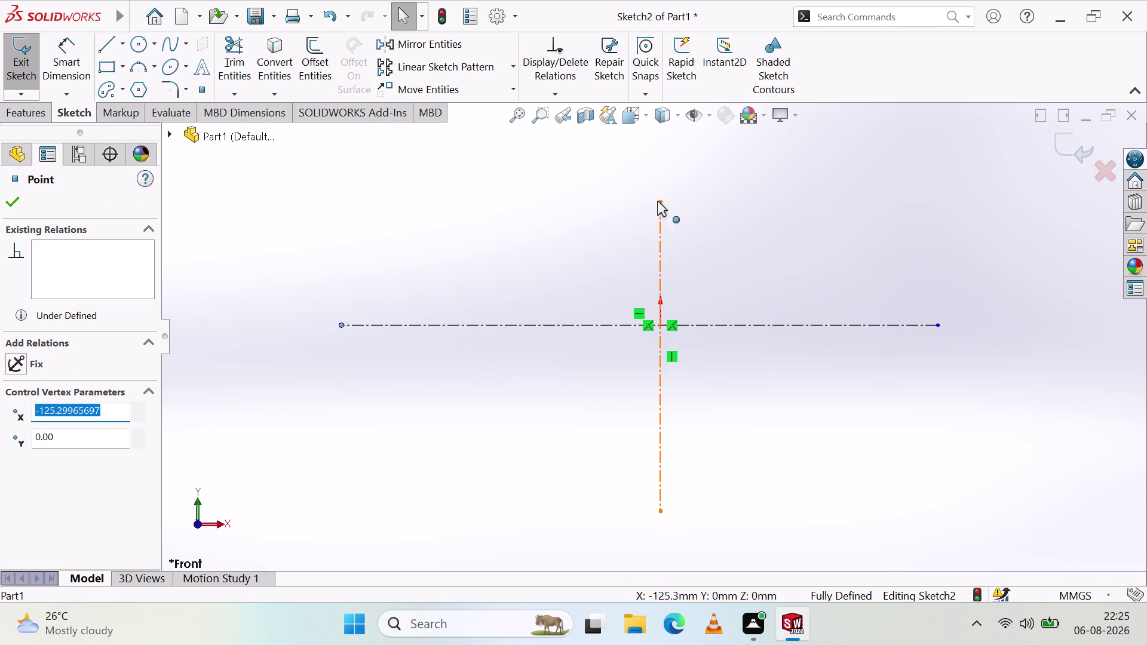
drag(658, 201, 655, 129)
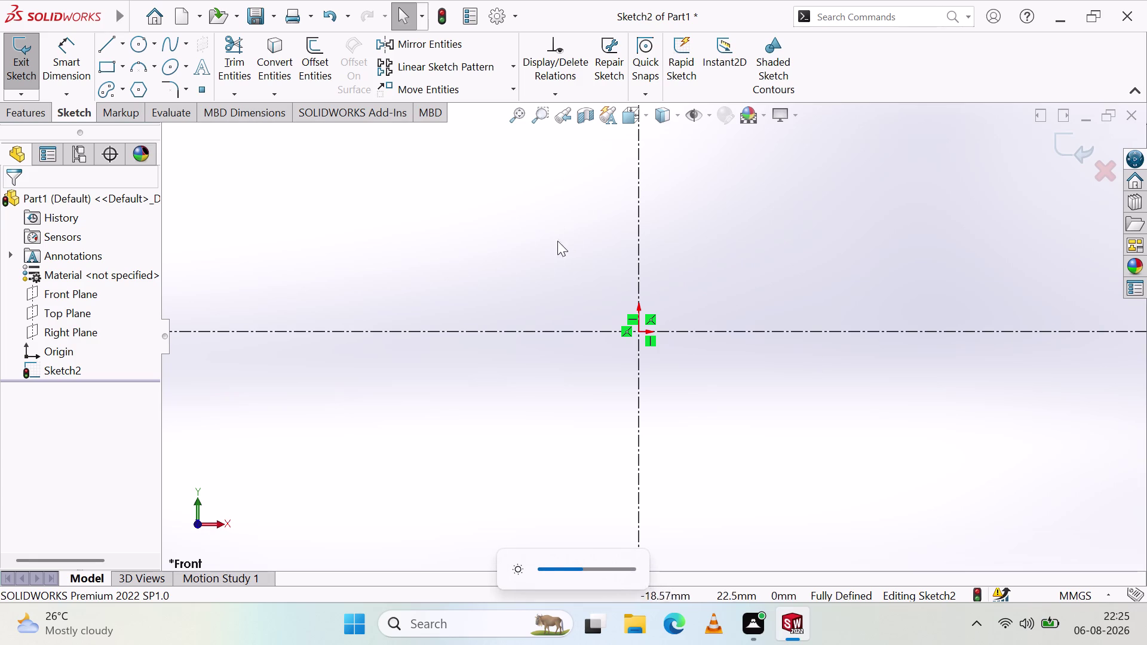
Zoom the view and activate the Circle tool.
click(149, 40)
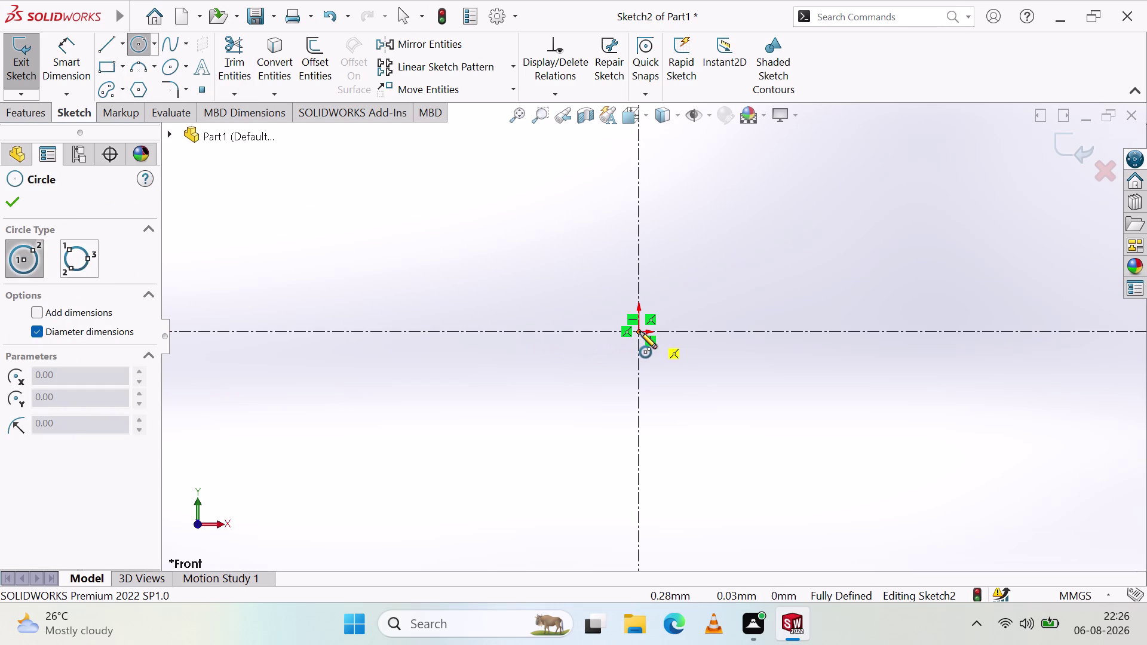
Draw a centre-point circle on the origin.
click(639, 331)
click(720, 287)
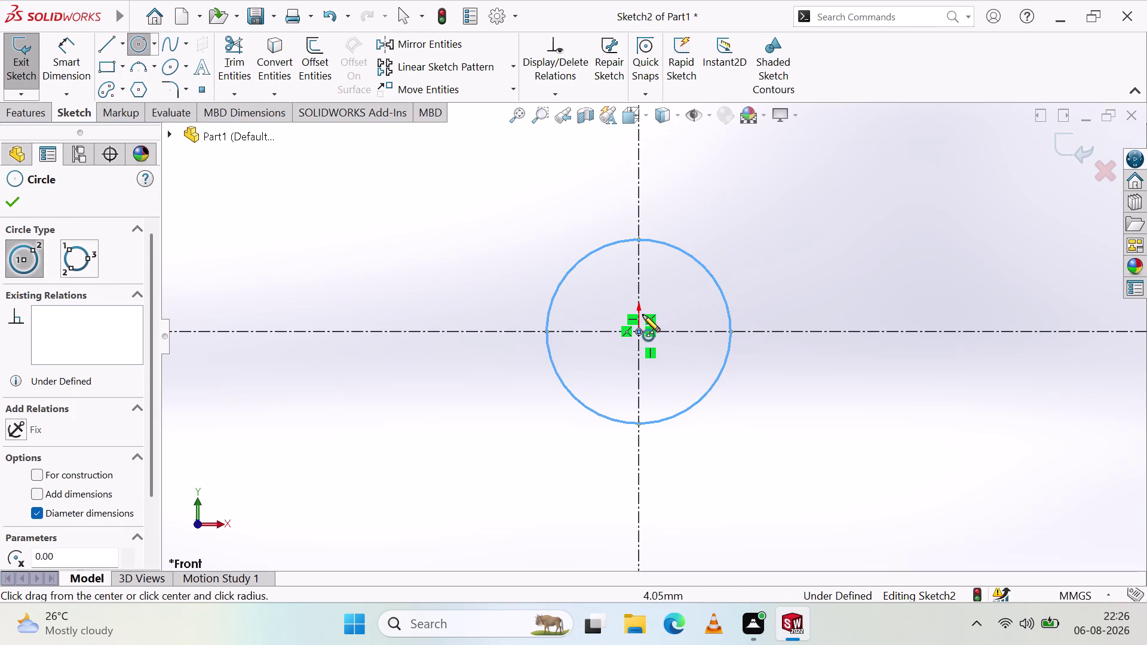
click(15, 200)
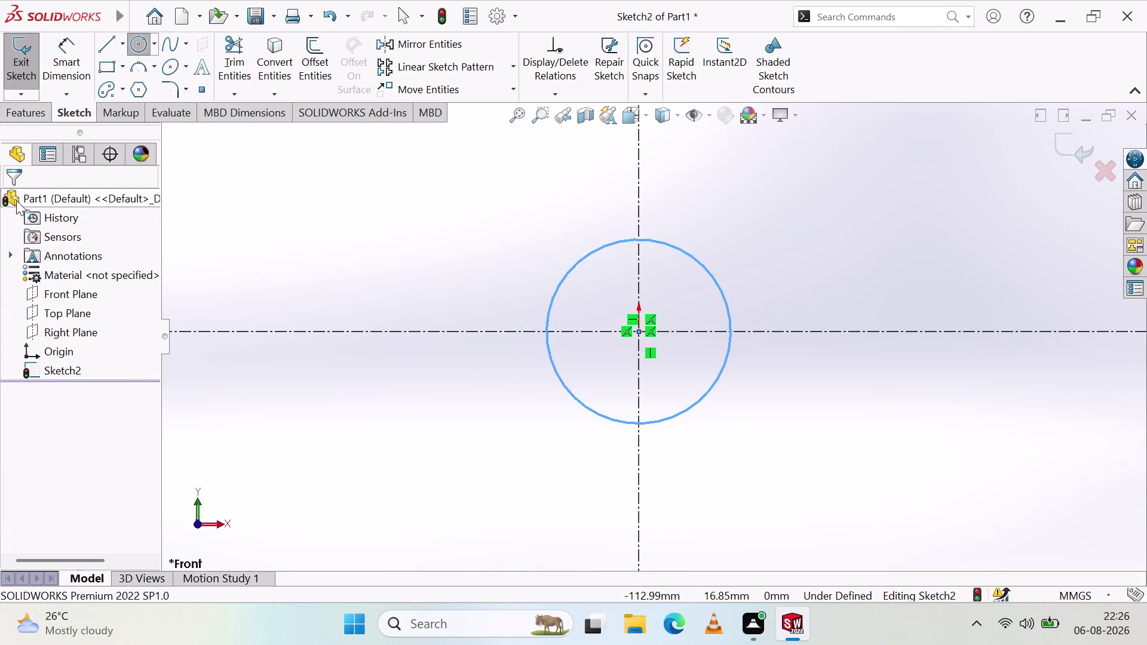
Dimension the circle's diameter to 50 mm and reposition the Ø50 label.
click(55, 45)
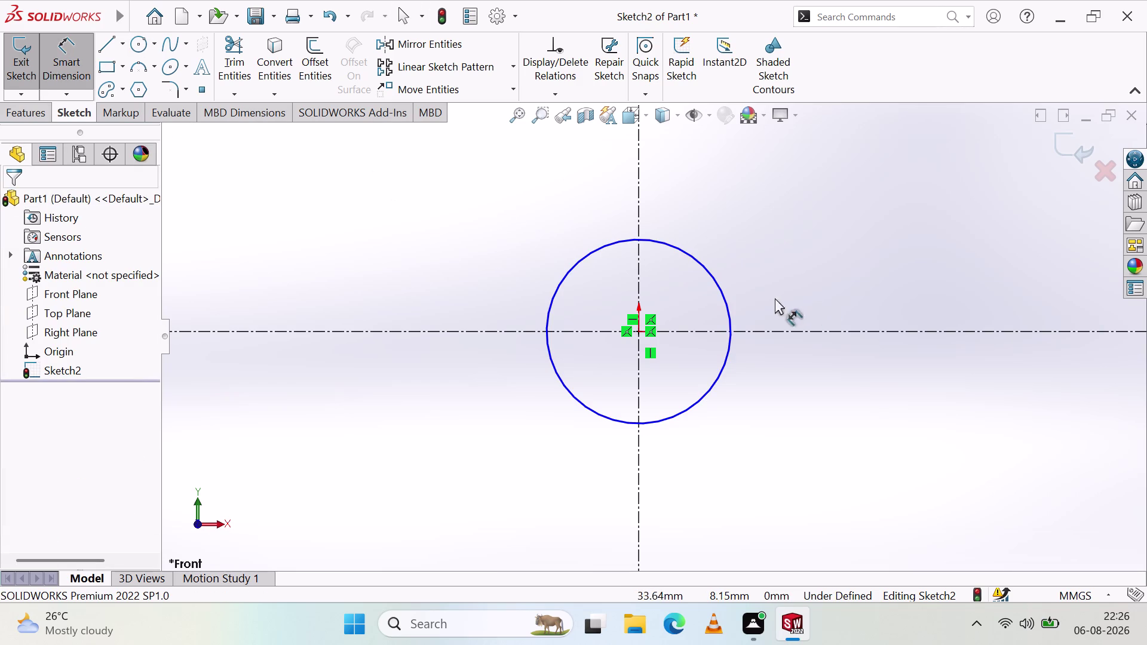
click(730, 316)
click(832, 316)
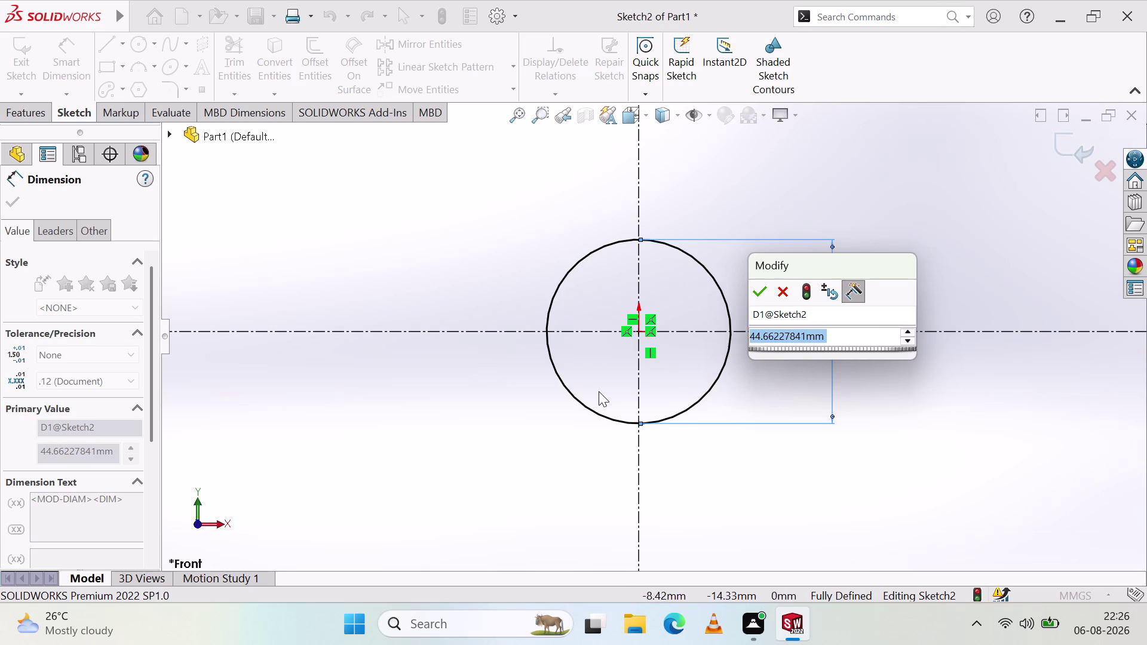
key(5)
key(0)
key(Return)
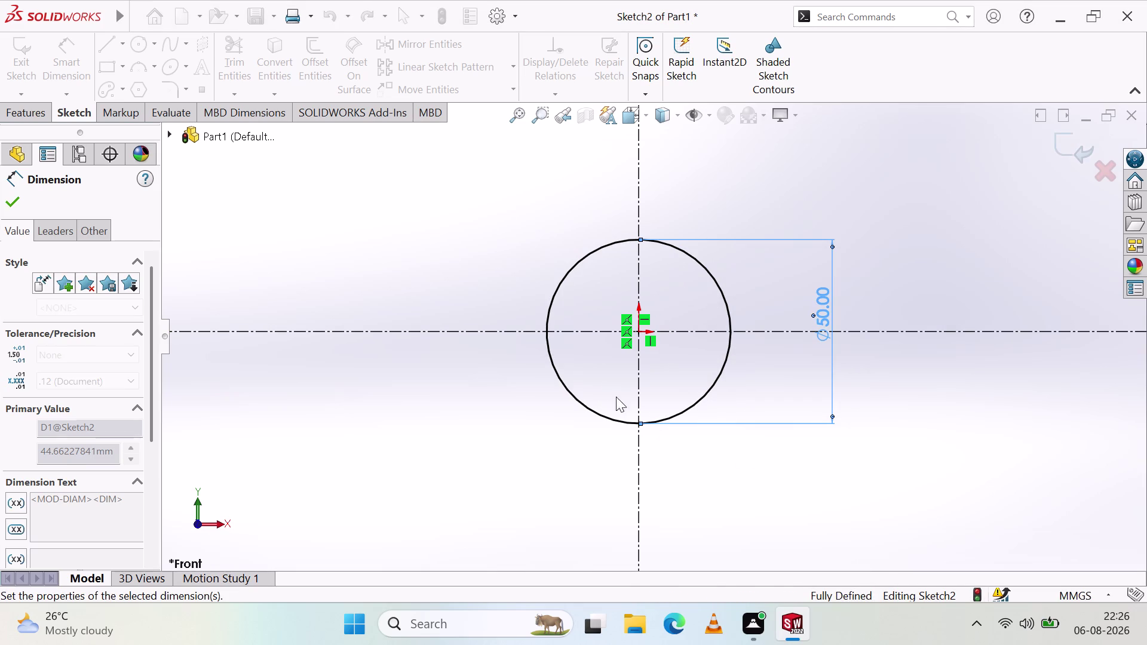
click(896, 392)
drag(829, 303, 819, 279)
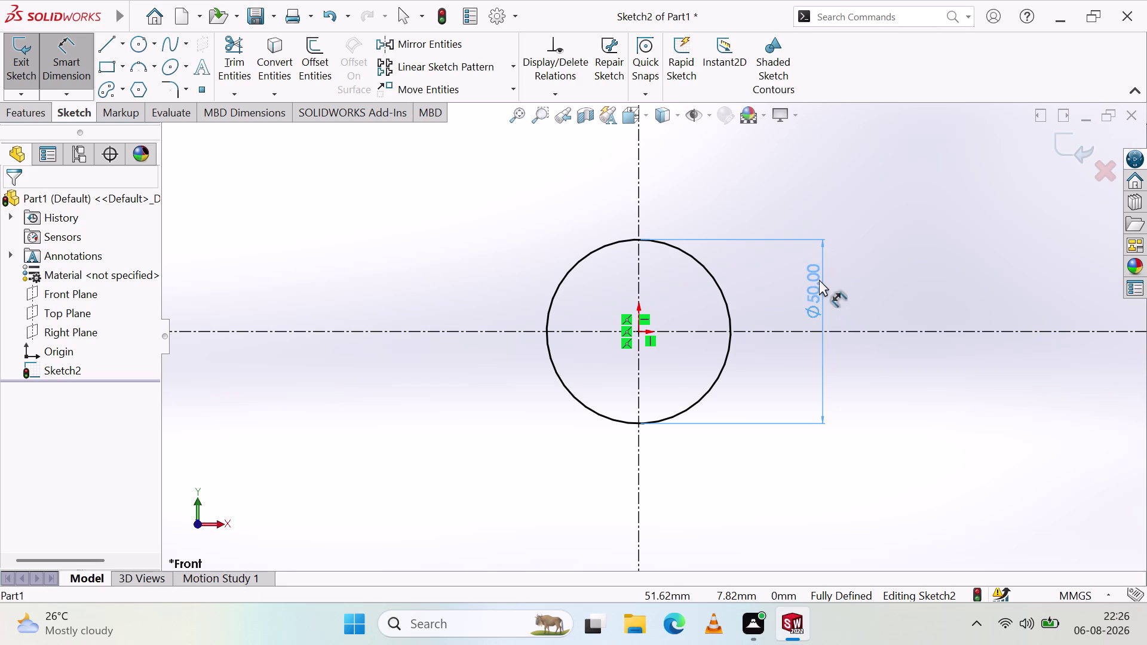
drag(820, 280, 819, 277)
click(887, 370)
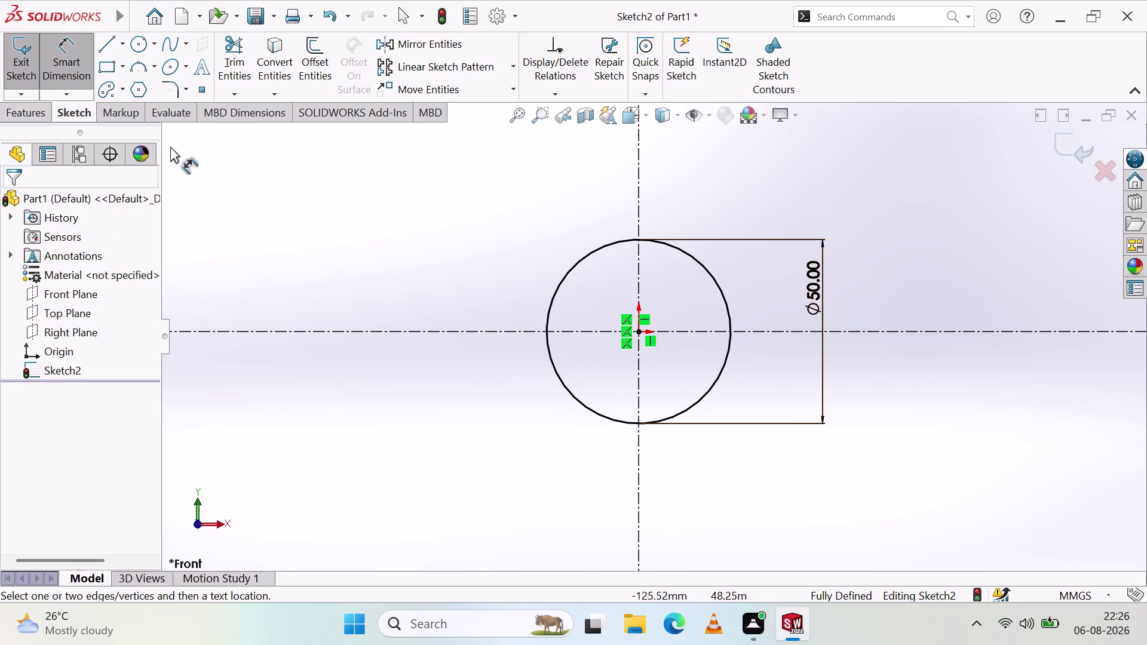
click(139, 40)
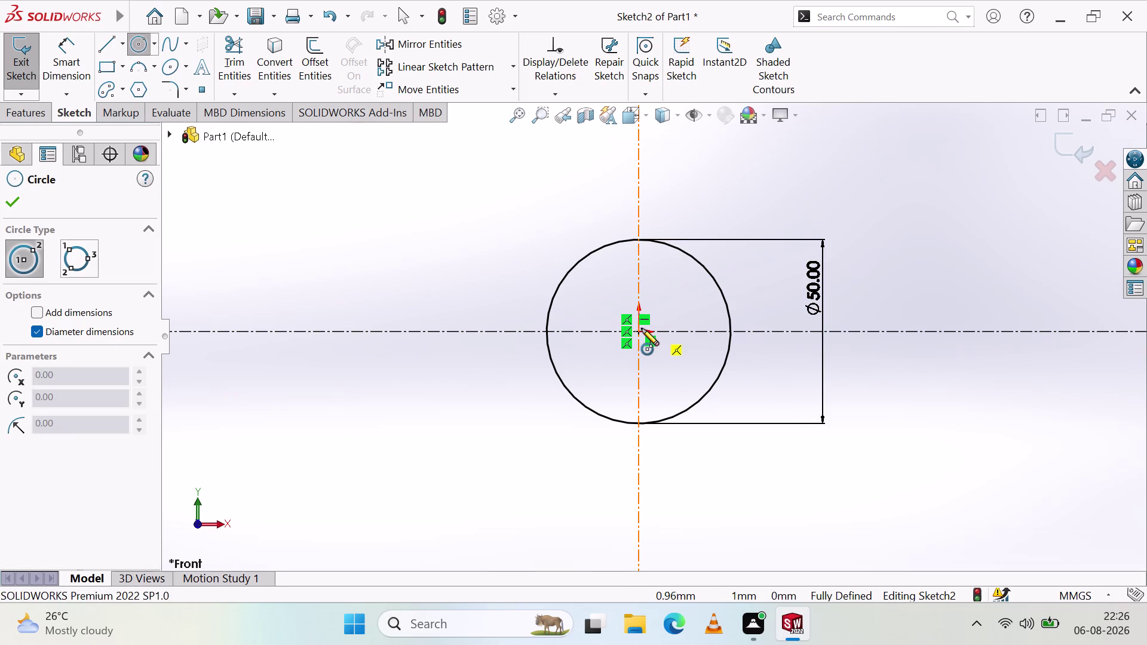
Draw a larger circle centred on the origin, outside the first one.
click(640, 331)
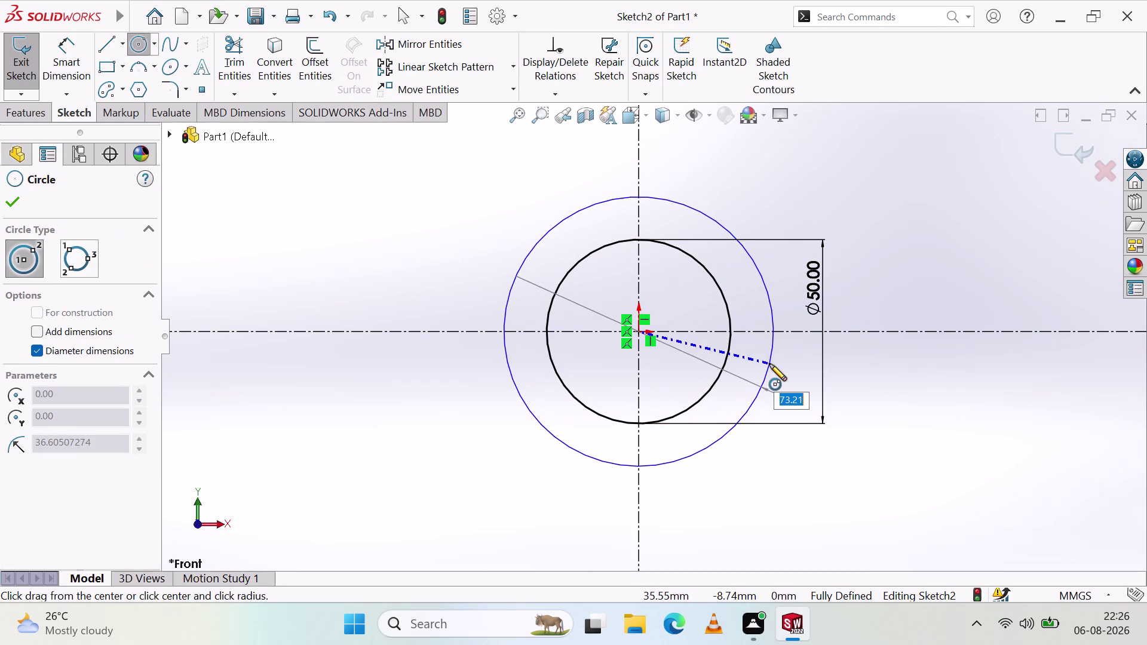
click(770, 364)
click(15, 202)
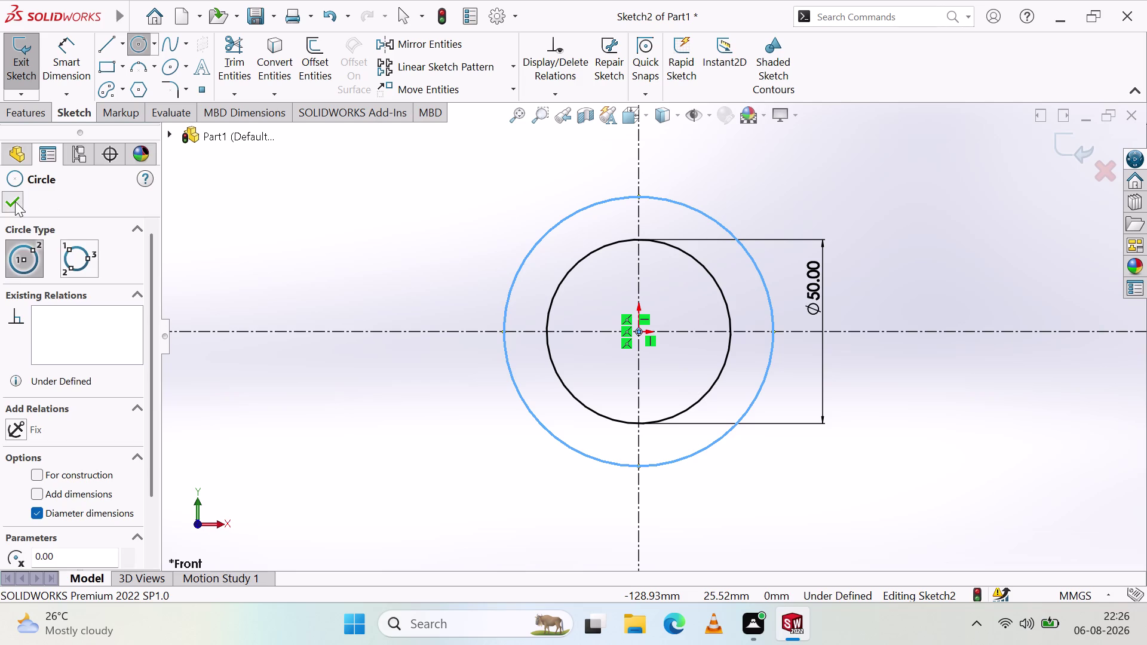
click(66, 61)
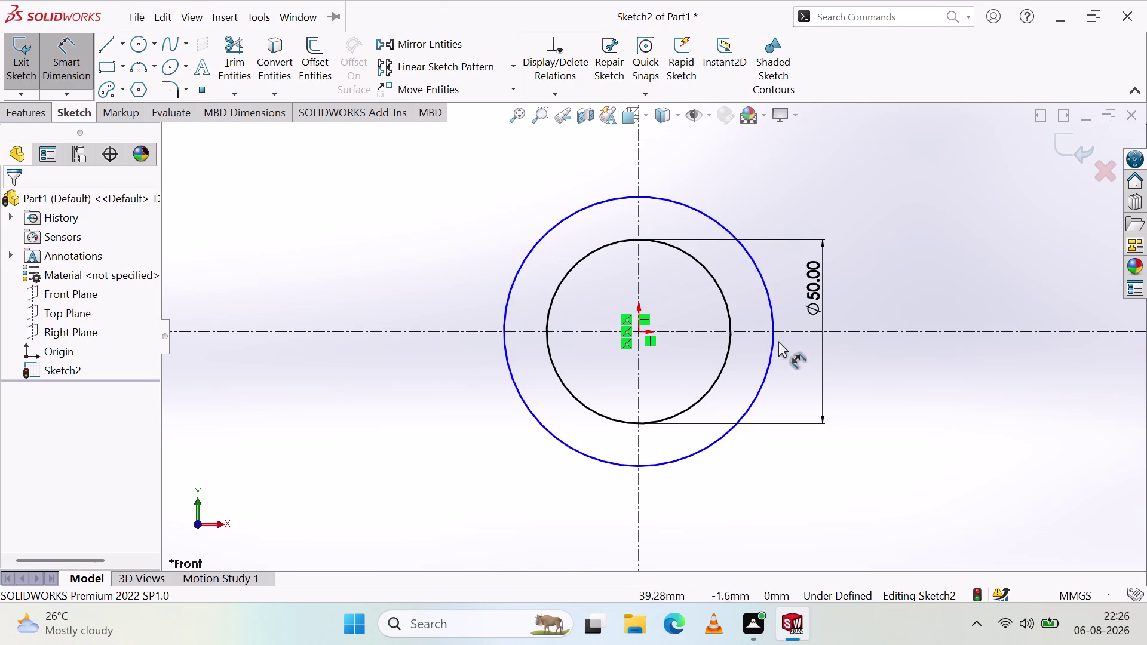
Dimension the outer circle to Ø90 mm and move its label higher.
click(769, 361)
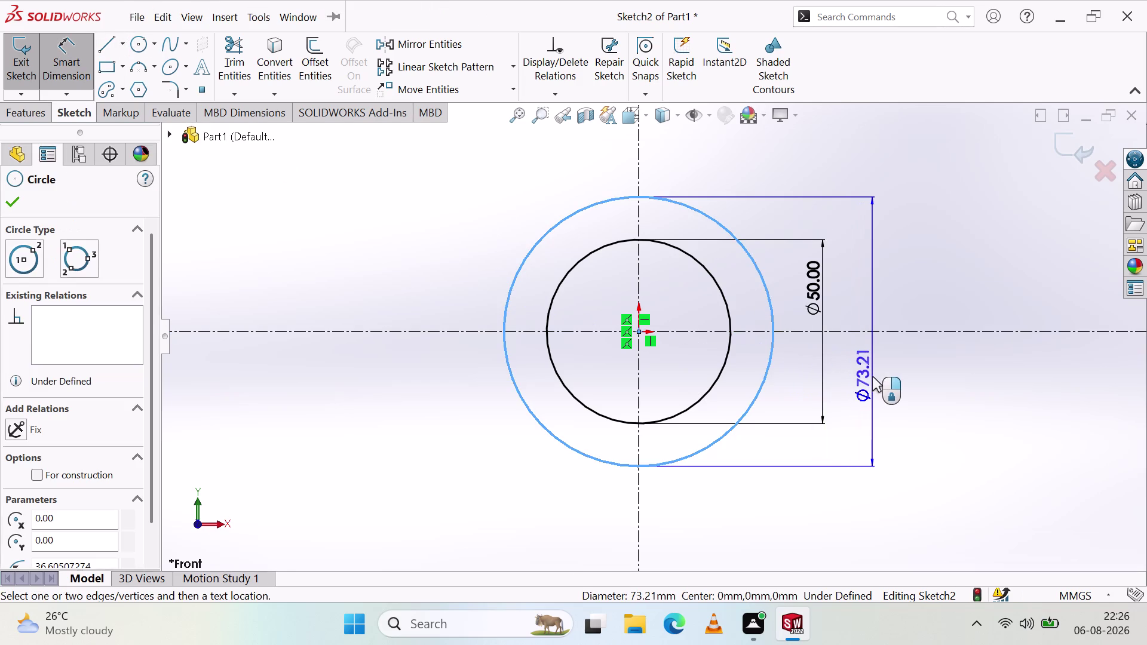
click(875, 377)
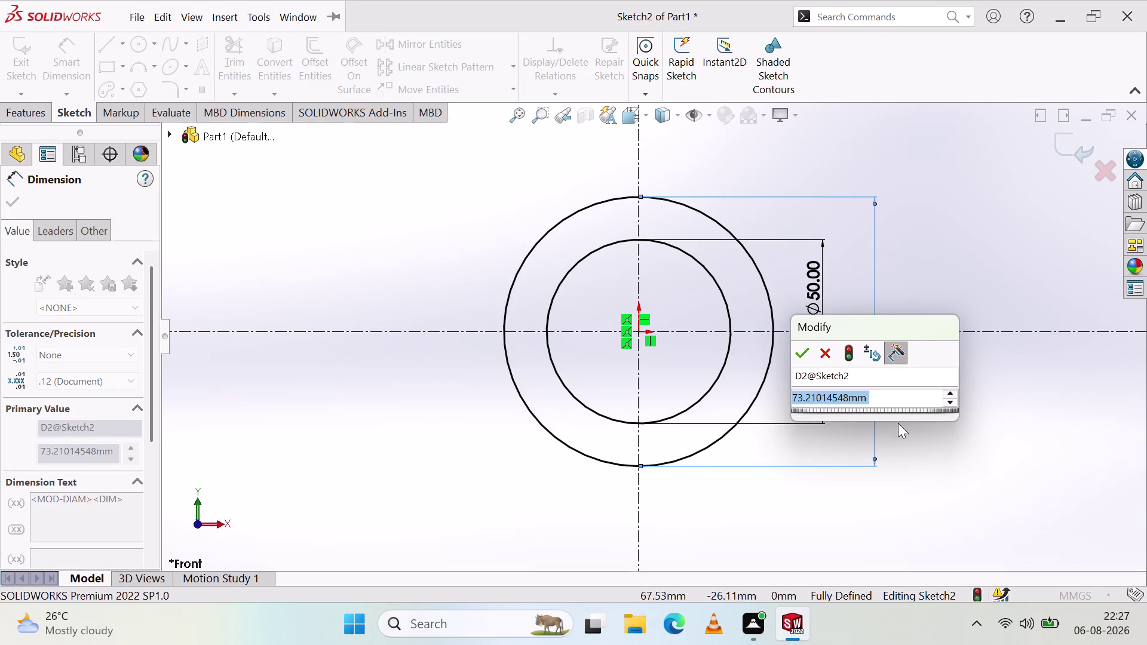
text(90)
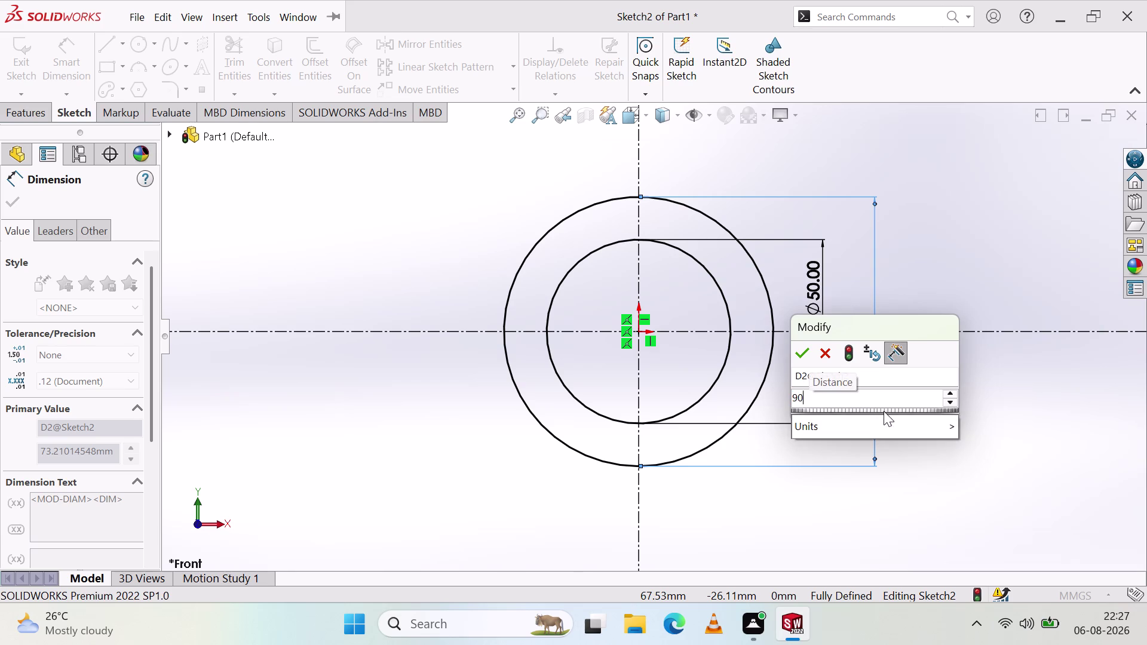
key(Return)
click(924, 416)
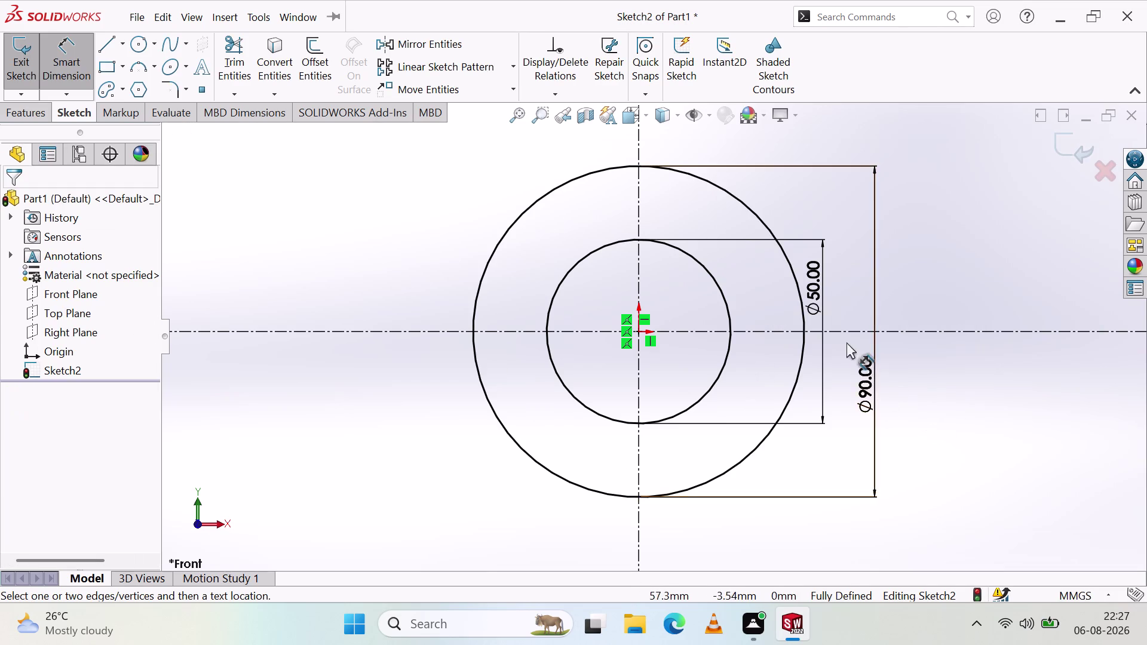
drag(865, 380, 861, 259)
click(921, 401)
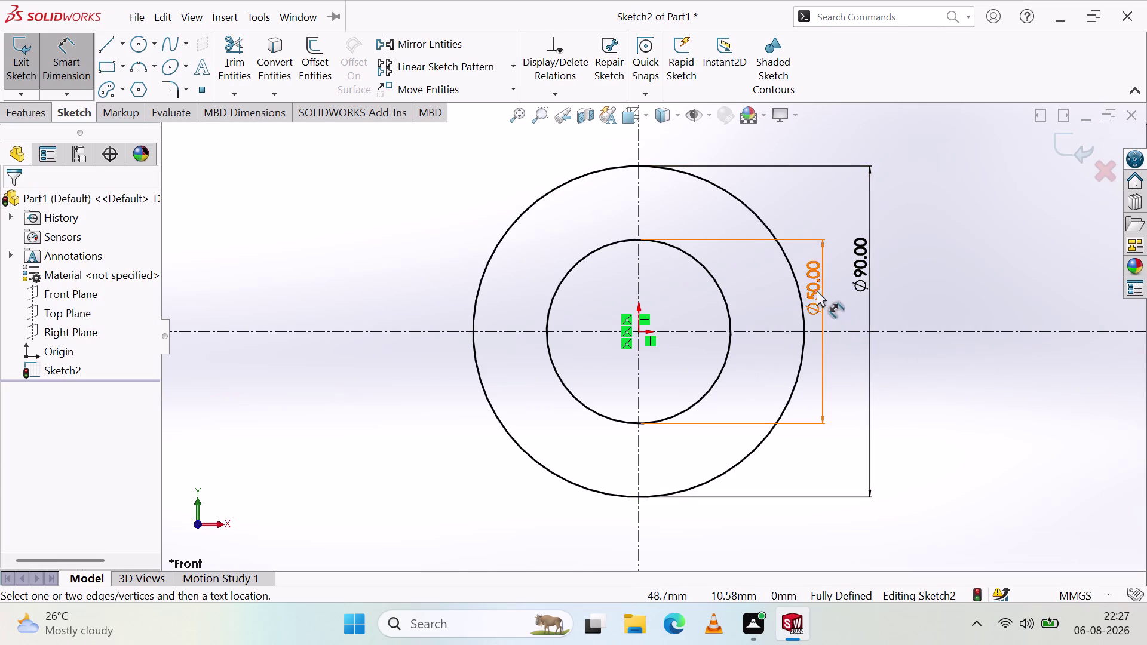
Drag the Ø50 dimension label to the top, above the centreline, and zoom out.
drag(817, 291, 833, 205)
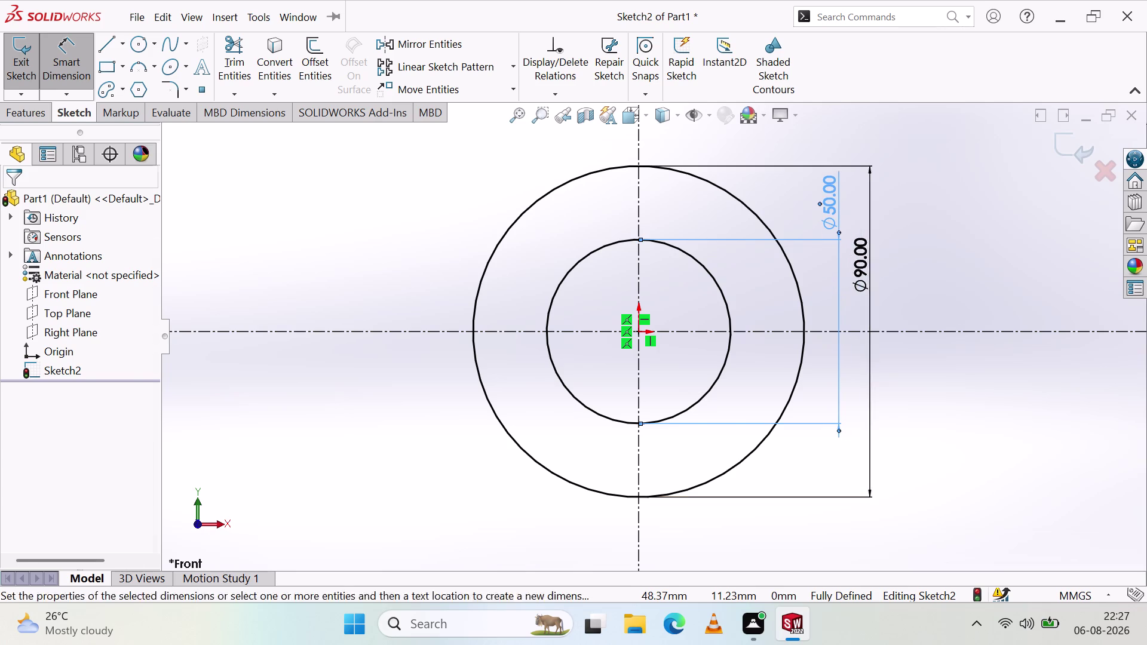
click(949, 271)
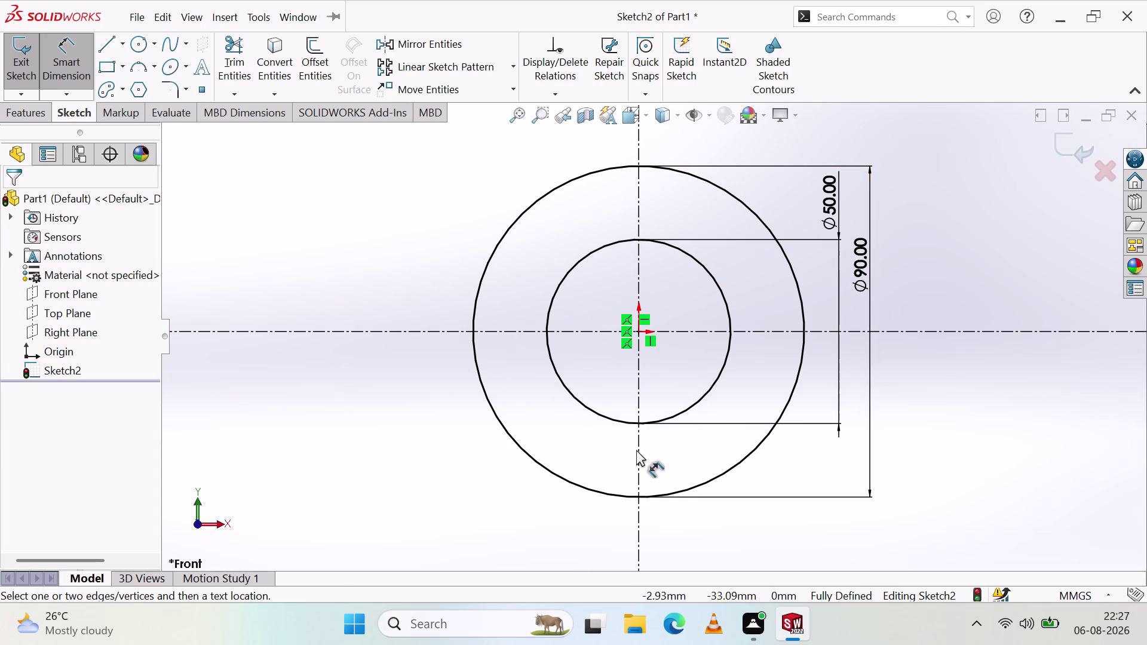
scroll(up, 3)
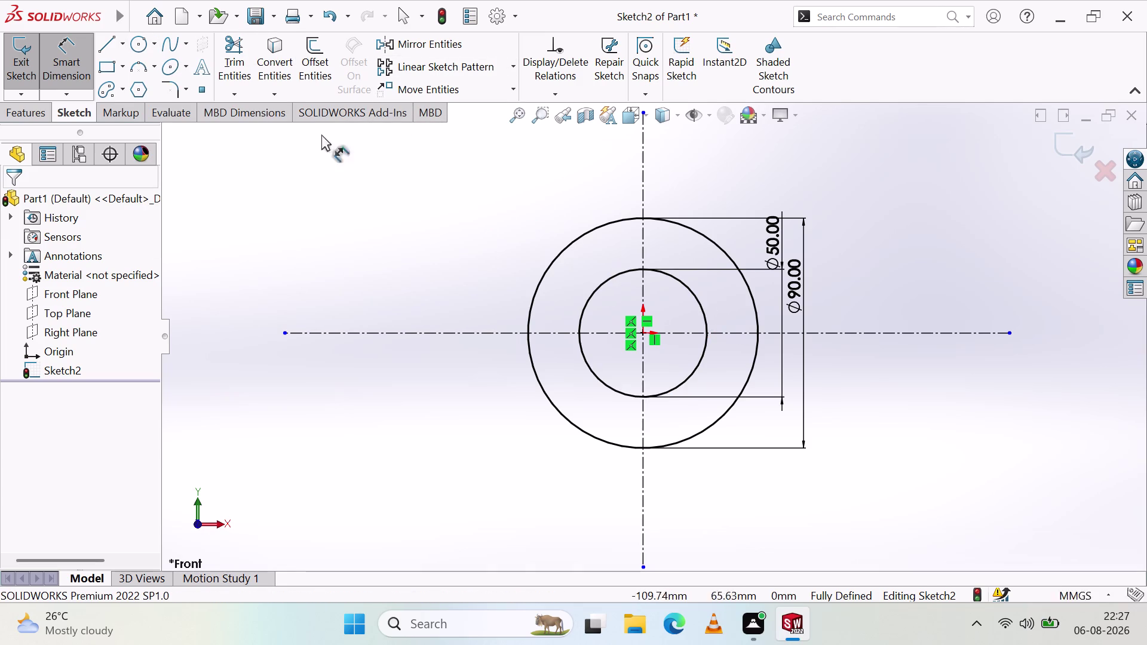
click(115, 45)
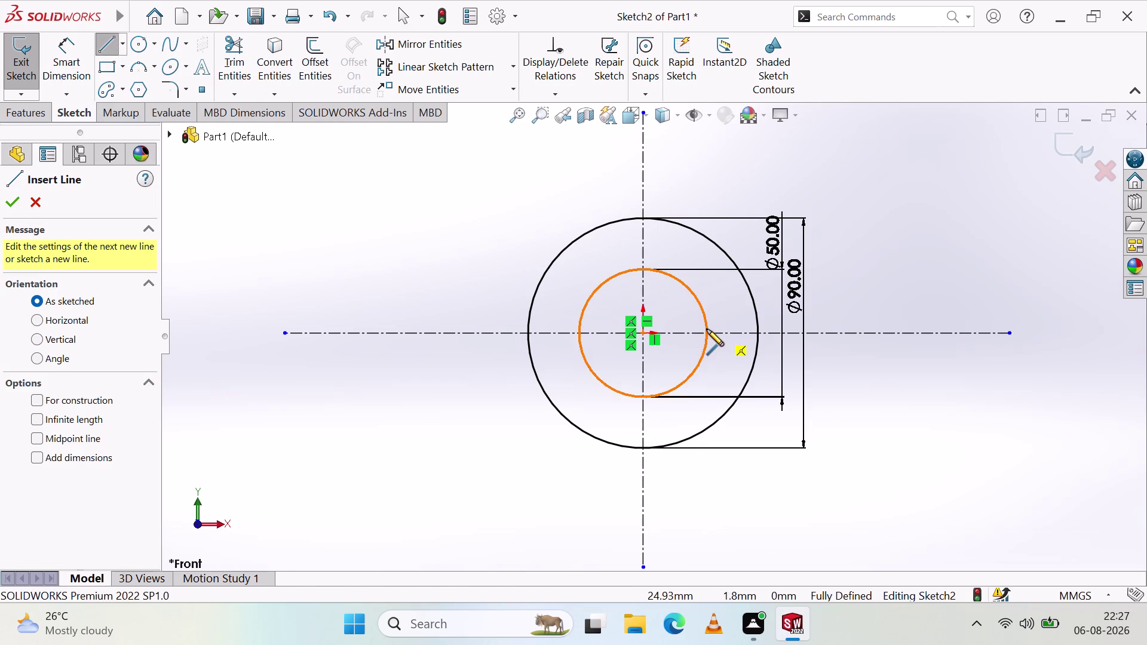
Draw a 20 mm horizontal line on the centreline from the inner circle to the outer circle.
click(708, 333)
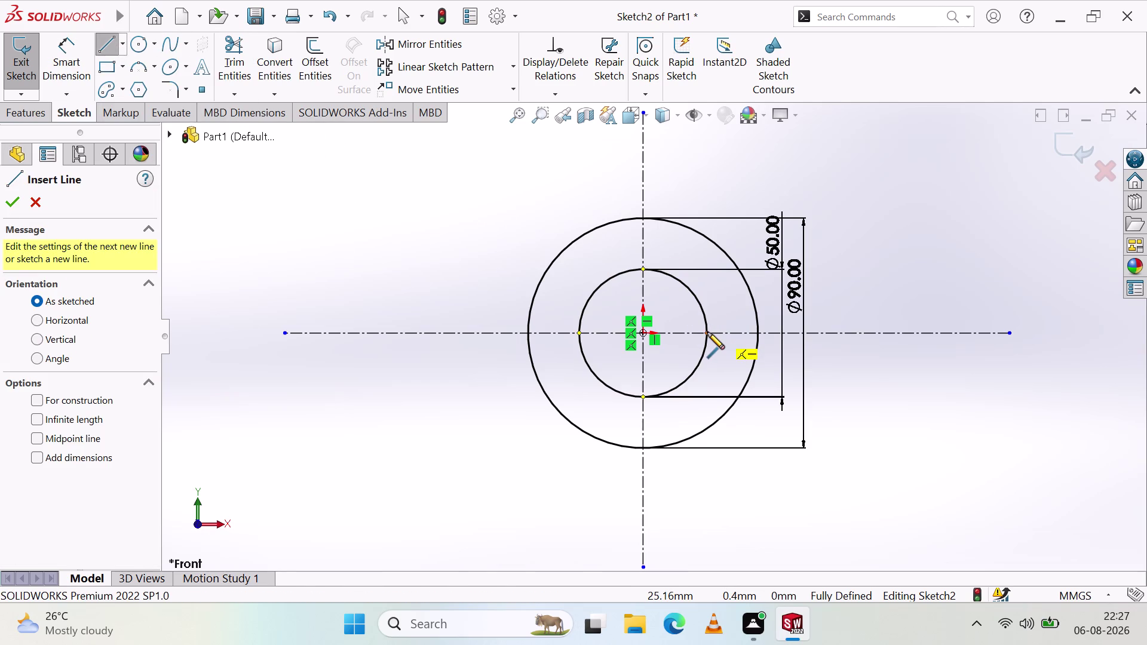
click(757, 334)
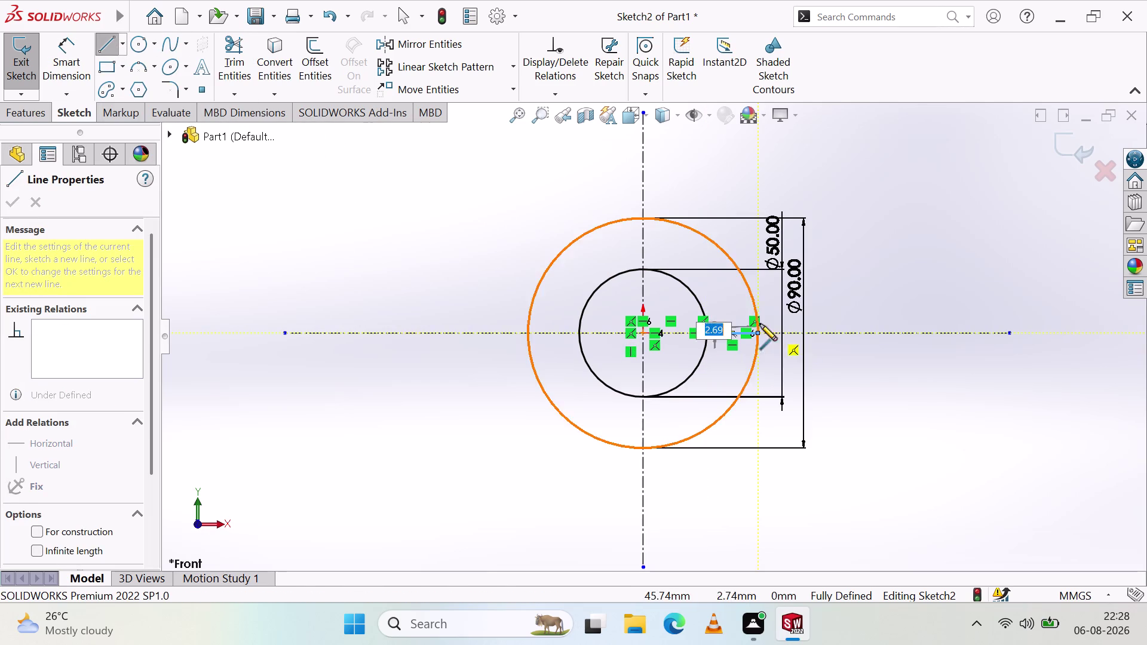
key(Escape)
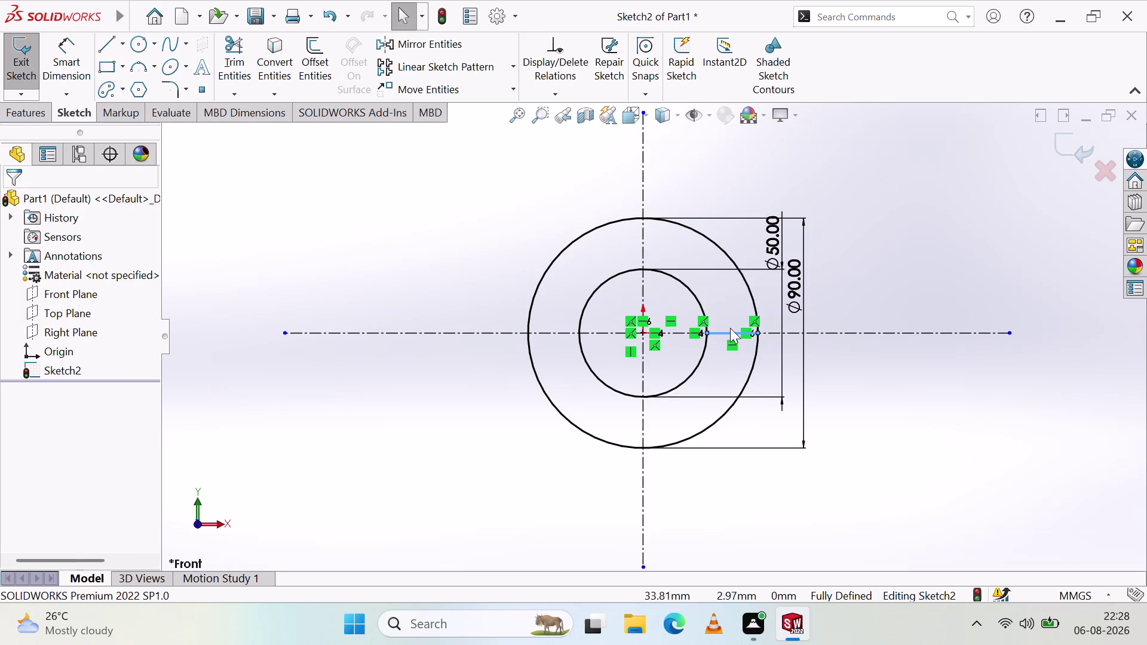
click(845, 404)
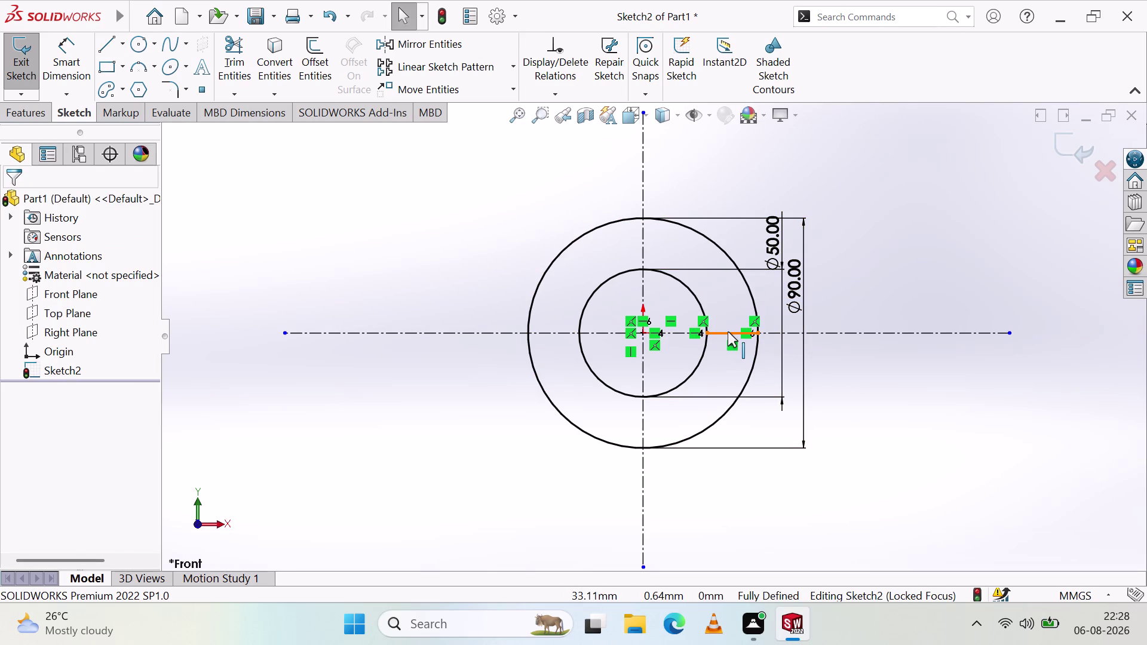
click(728, 333)
key(Escape)
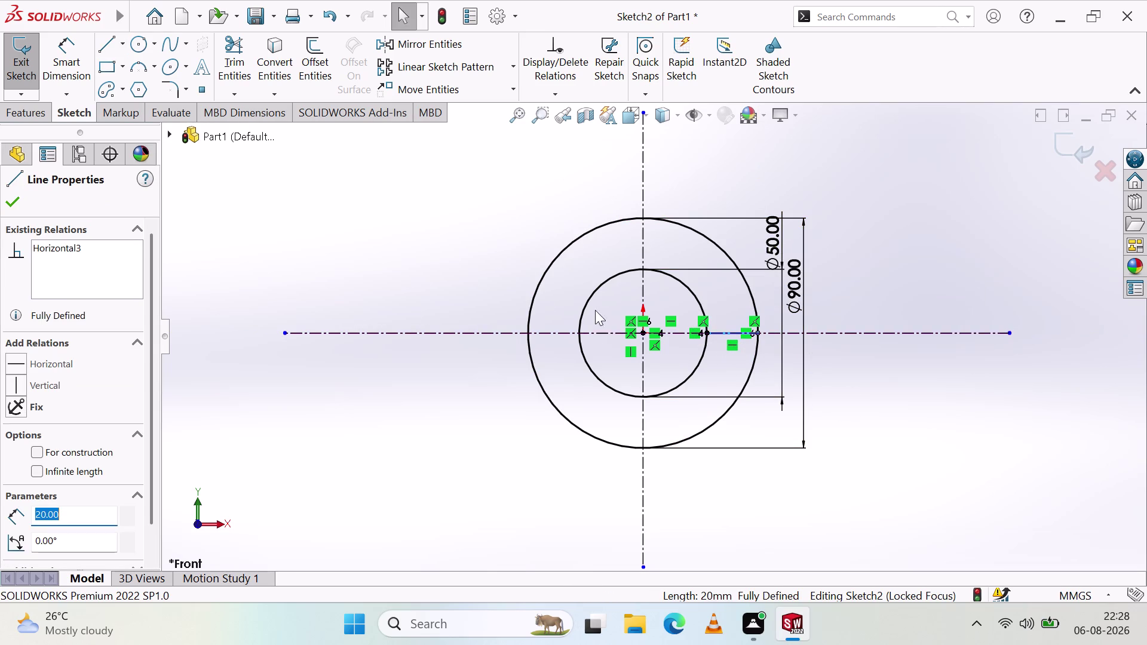
key(Escape)
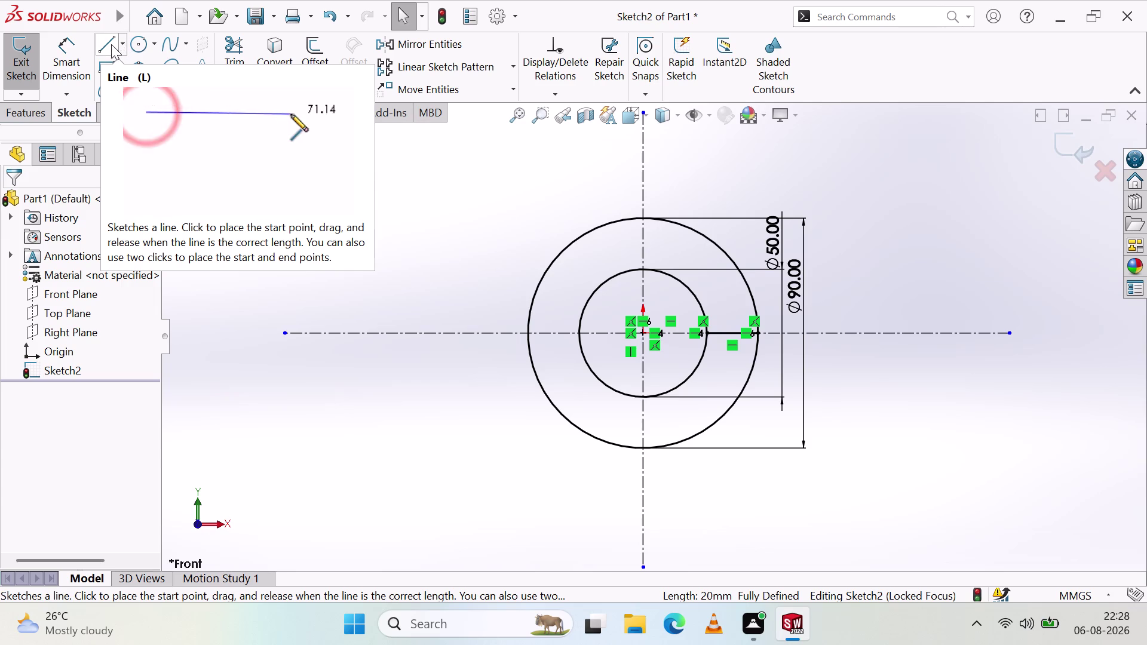
click(514, 64)
click(499, 85)
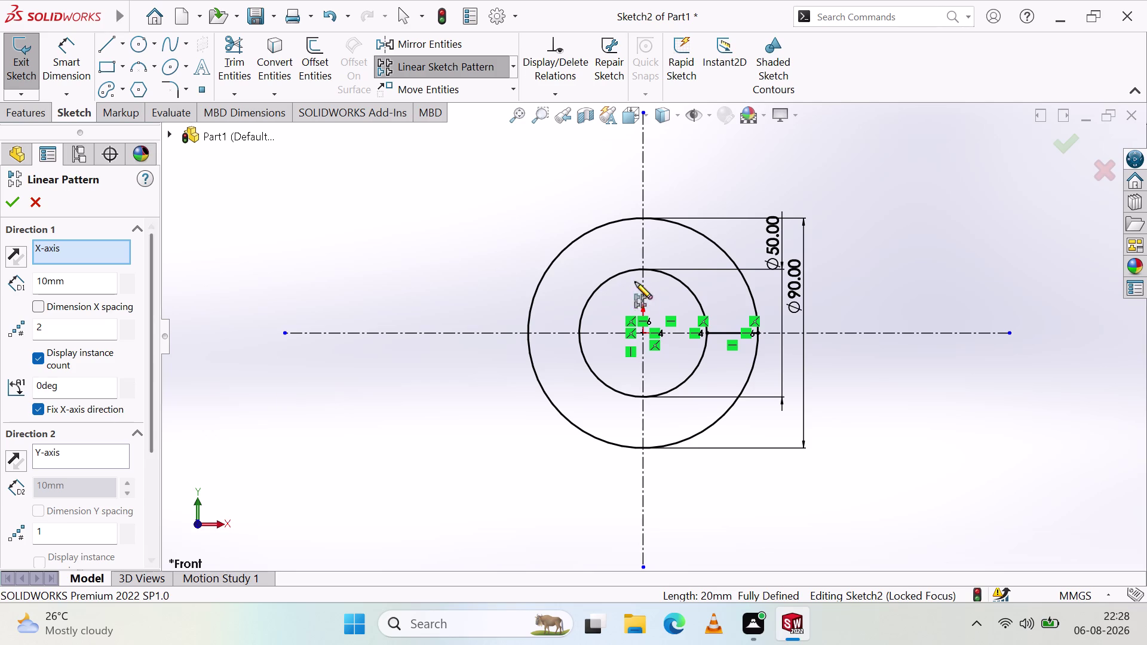
click(722, 334)
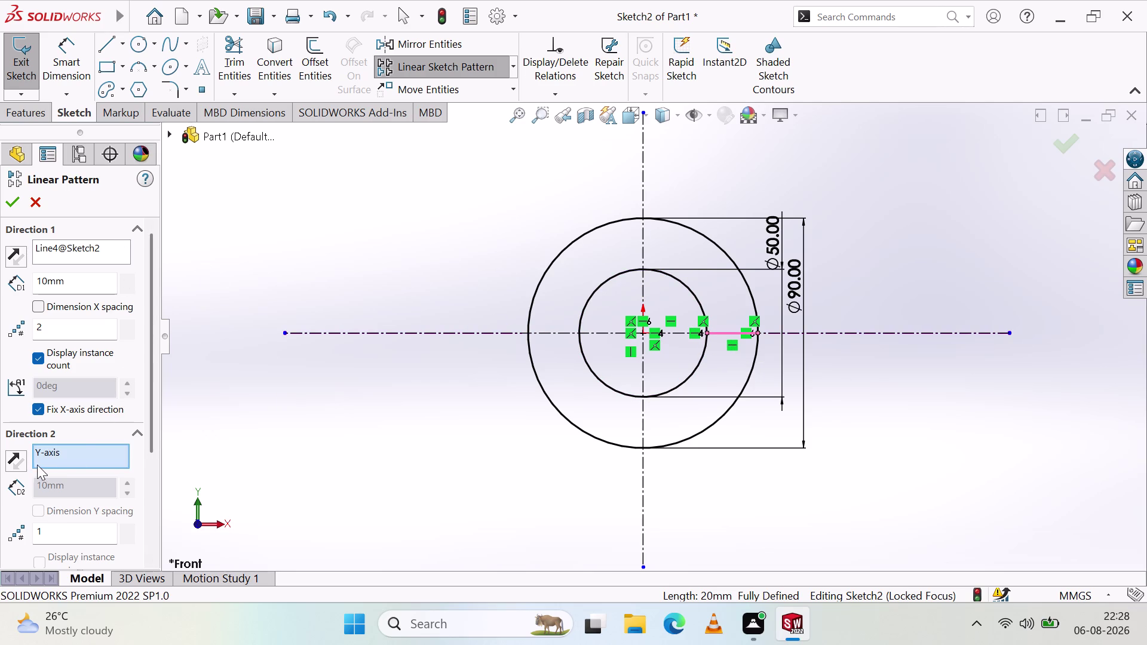
scroll(down, 3)
scroll(down, 3)
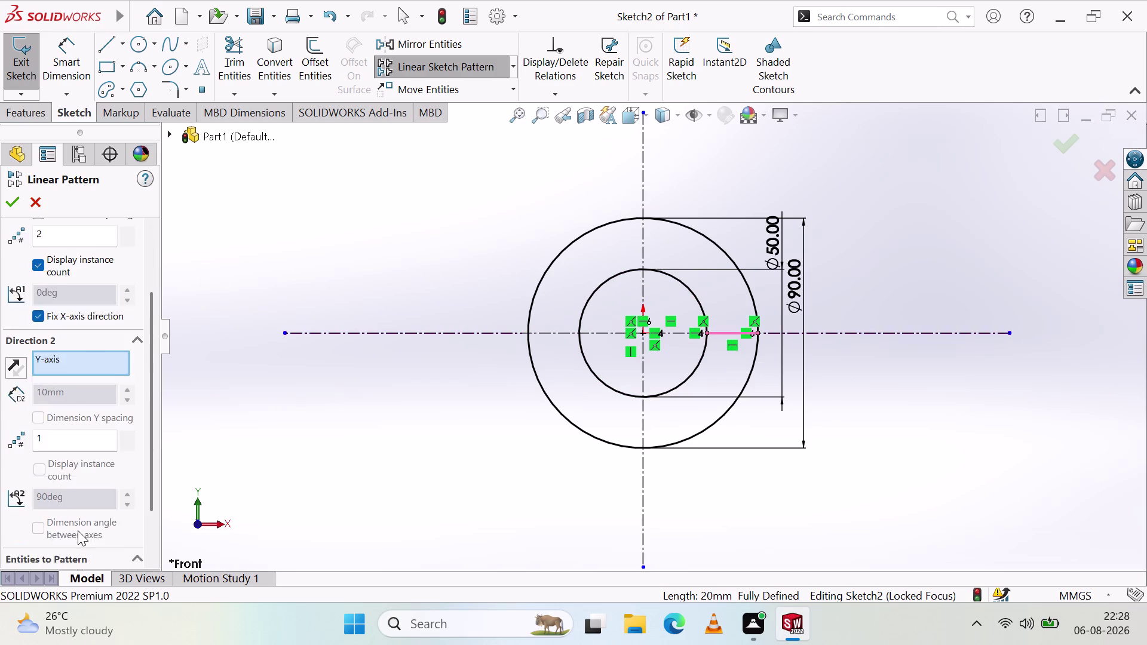
scroll(down, 3)
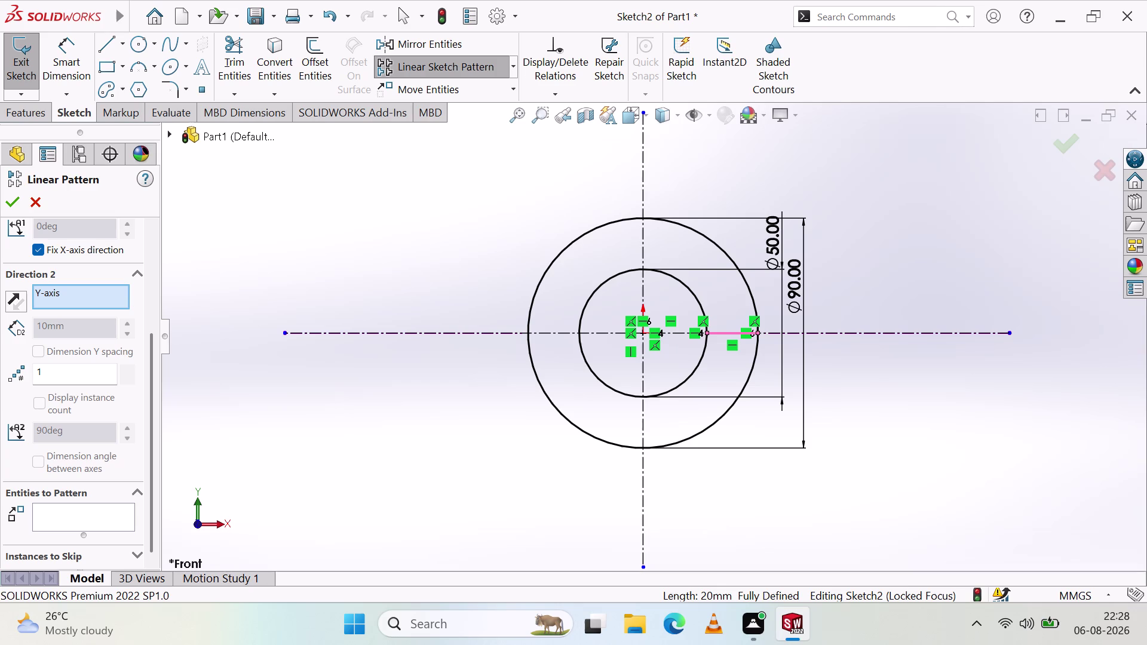
click(59, 371)
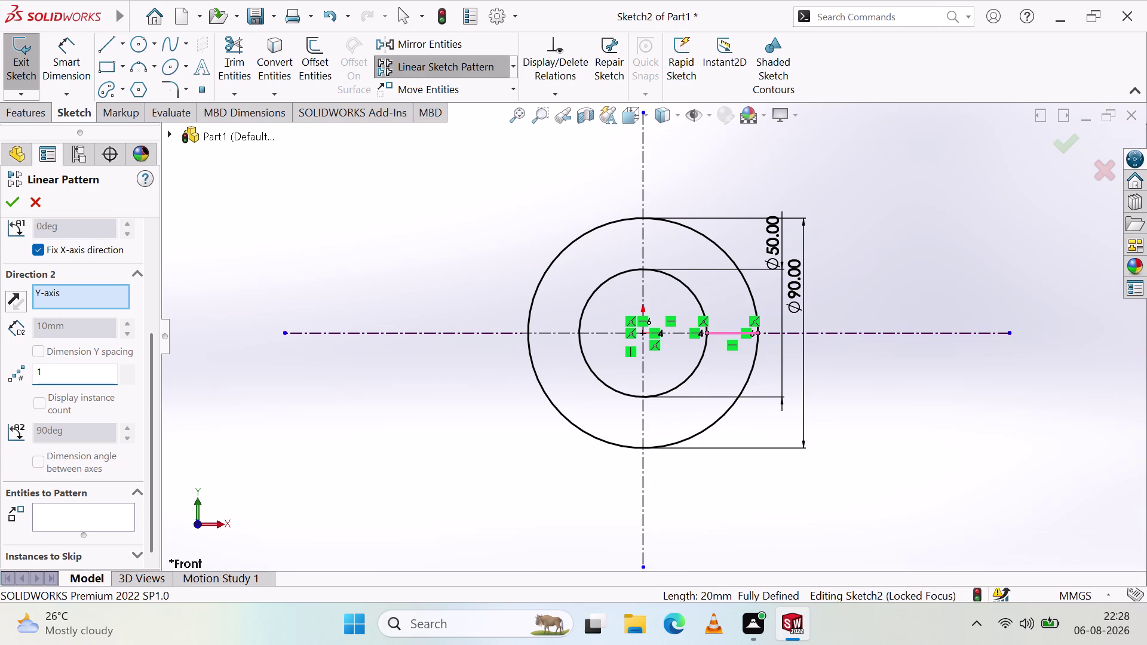
key(BackSpace)
key(2)
click(62, 520)
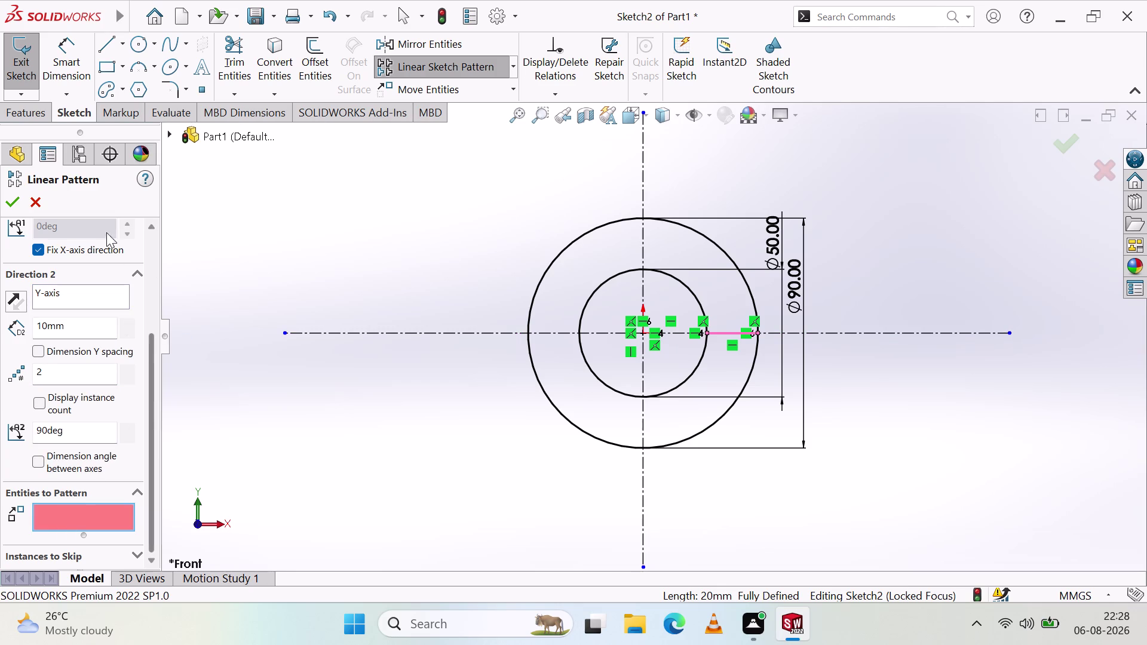
click(701, 311)
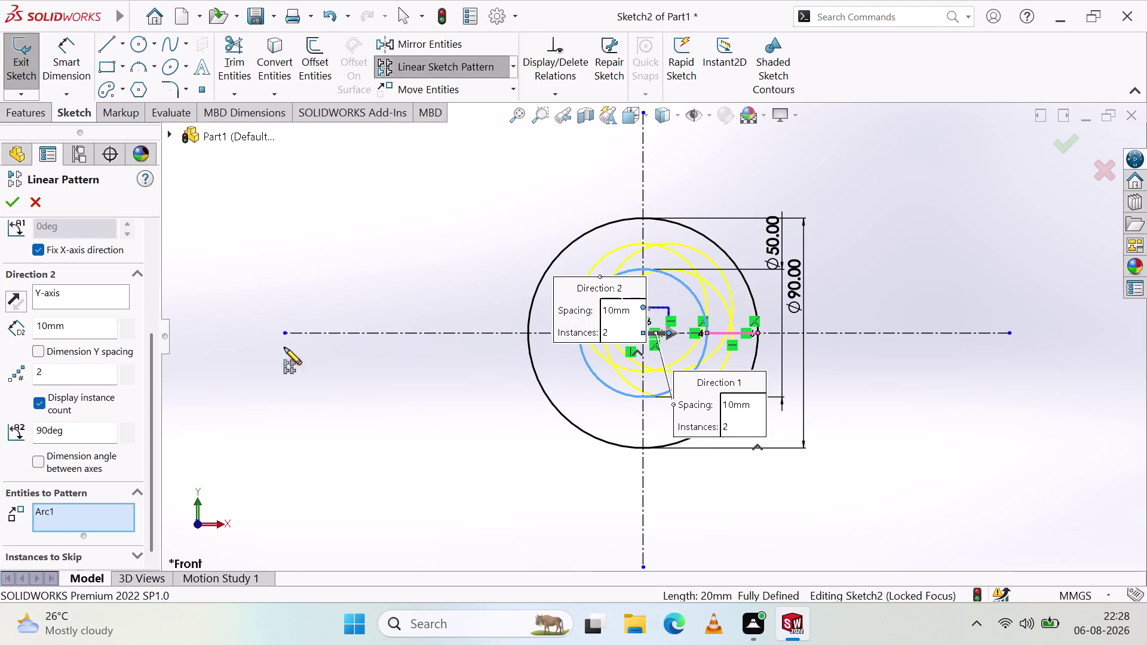
click(7, 205)
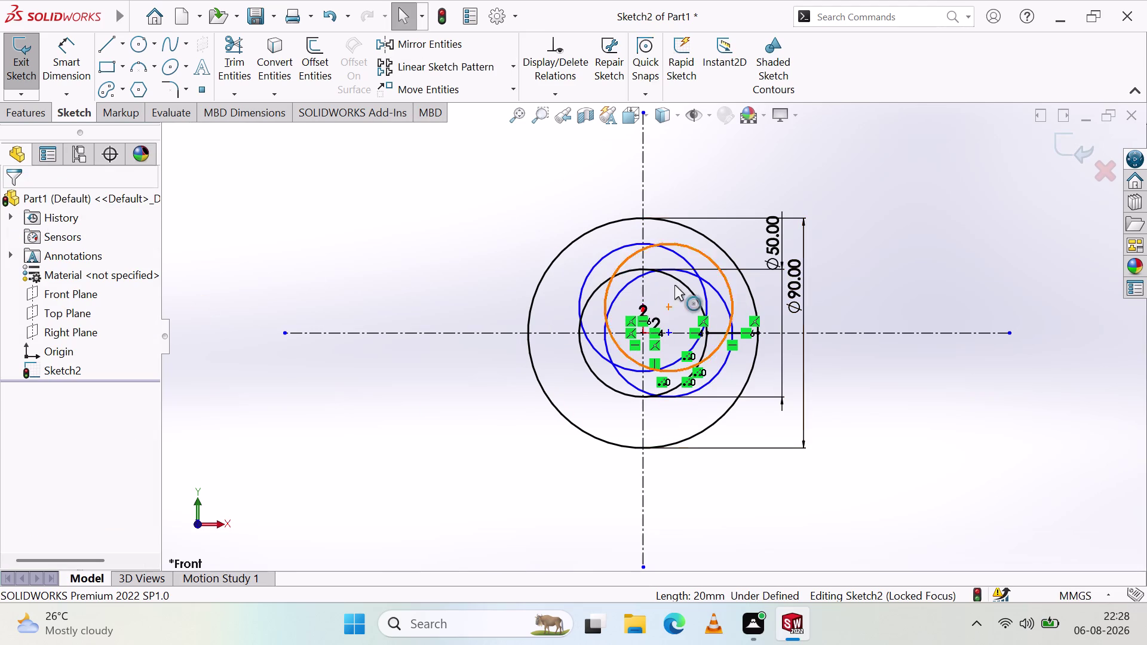
key(ctrl+z)
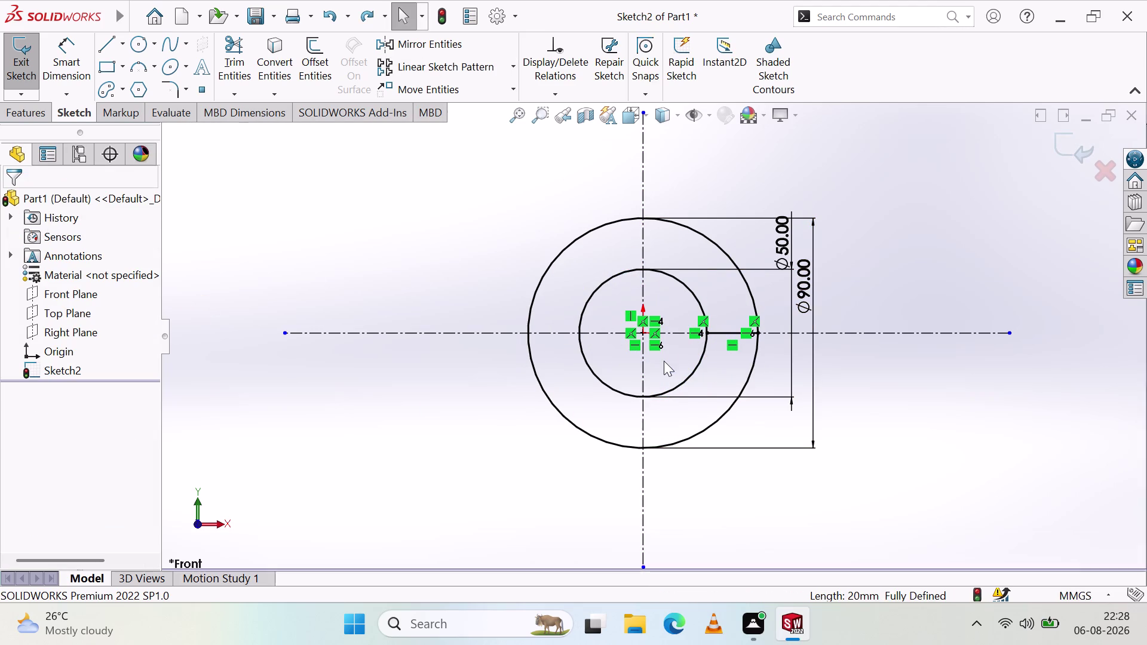
Zoom in, then start a length dimension on the slot line and cancel it.
scroll(down, 3)
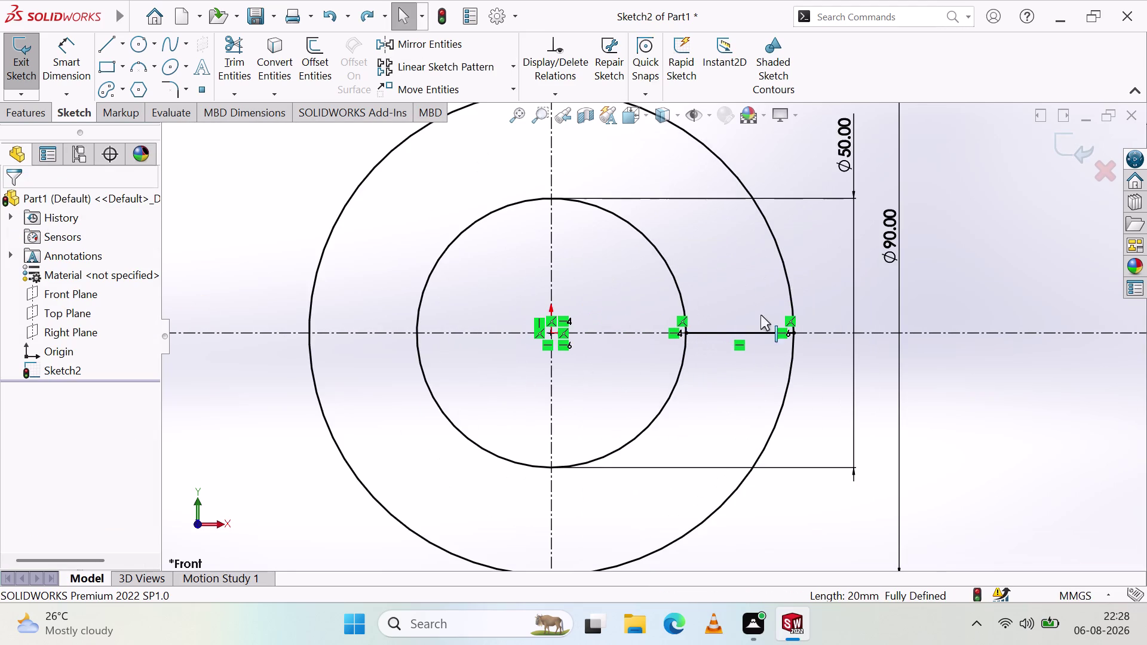
scroll(down, 3)
key(Escape)
key(Escape)
click(61, 55)
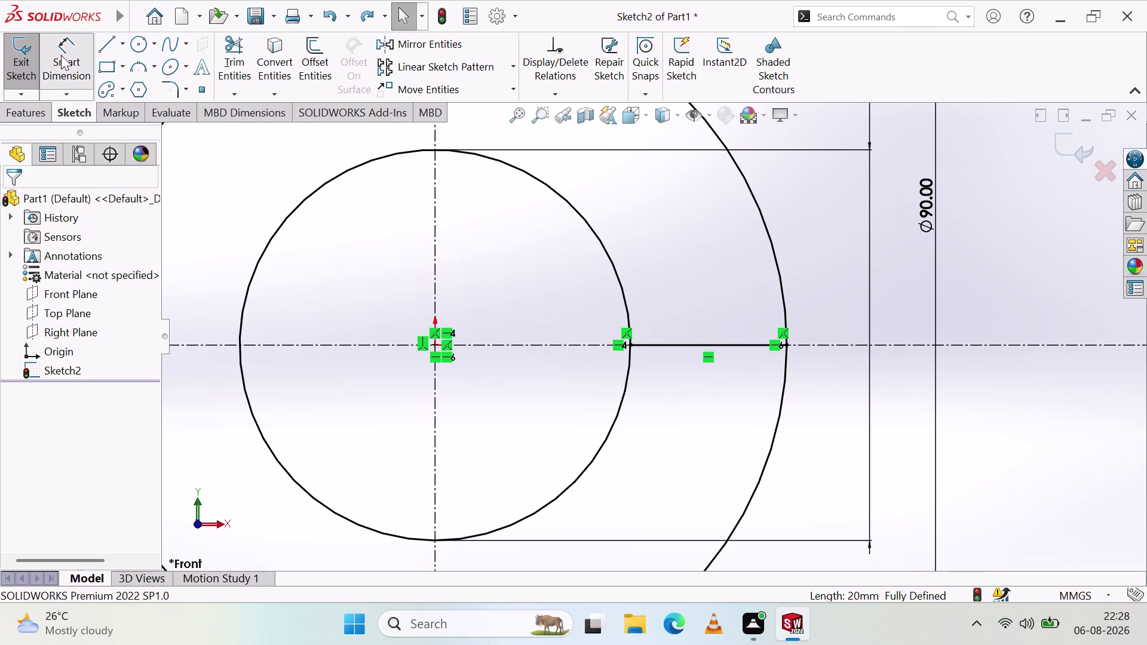
click(674, 344)
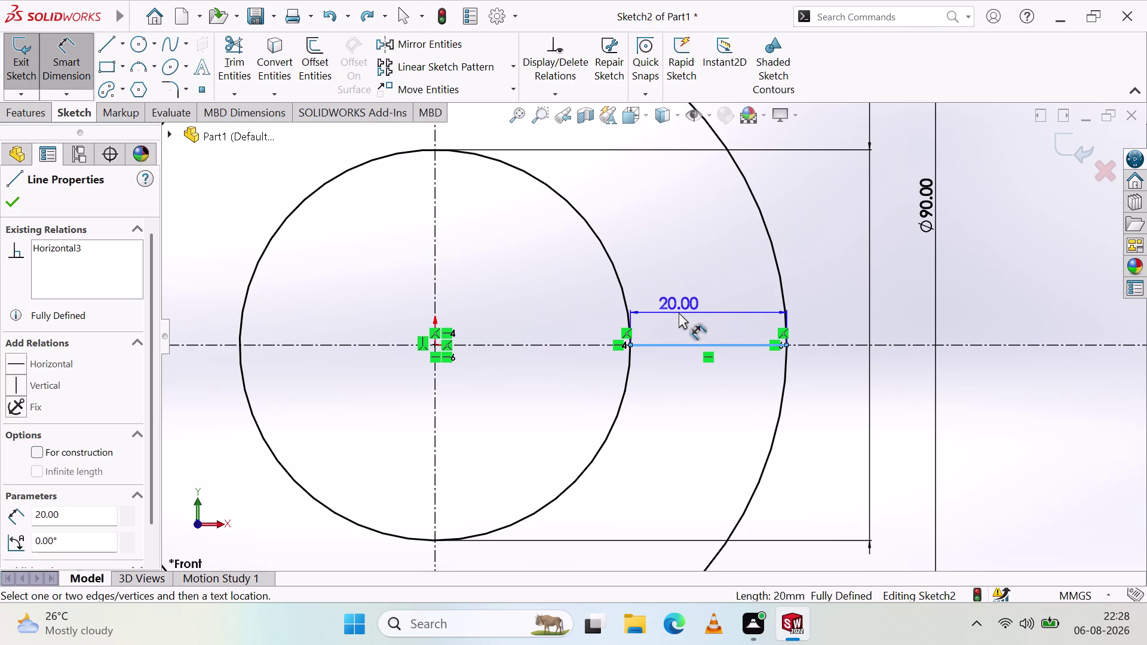
key(Escape)
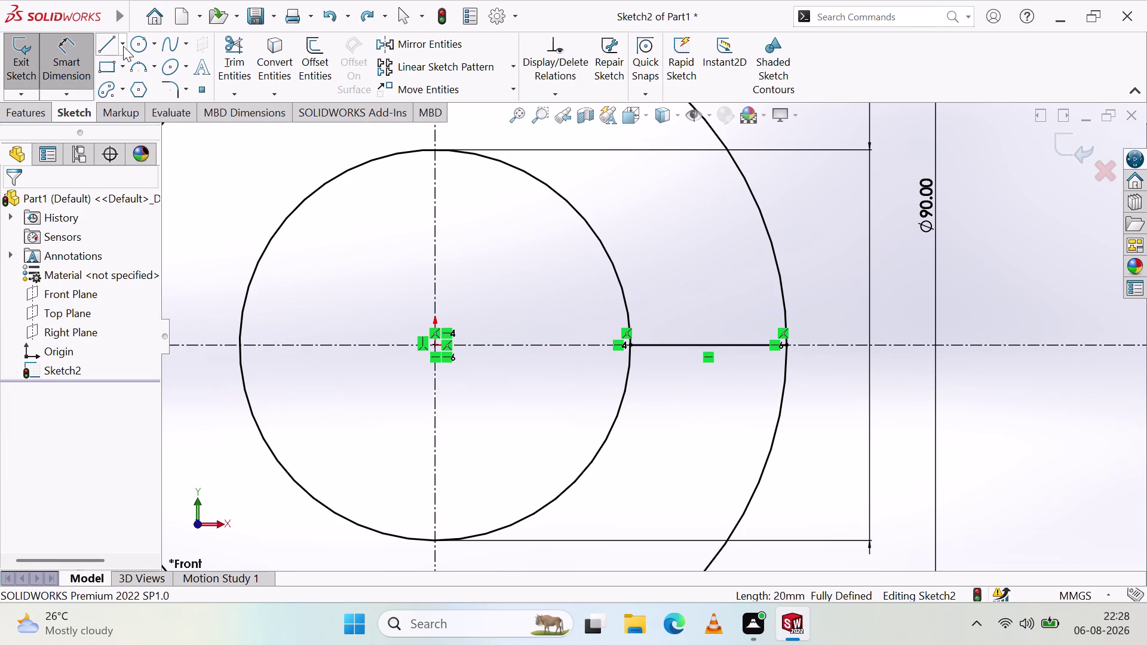
Start an angled trial line inside the ring, cancel it, and zoom out.
click(110, 39)
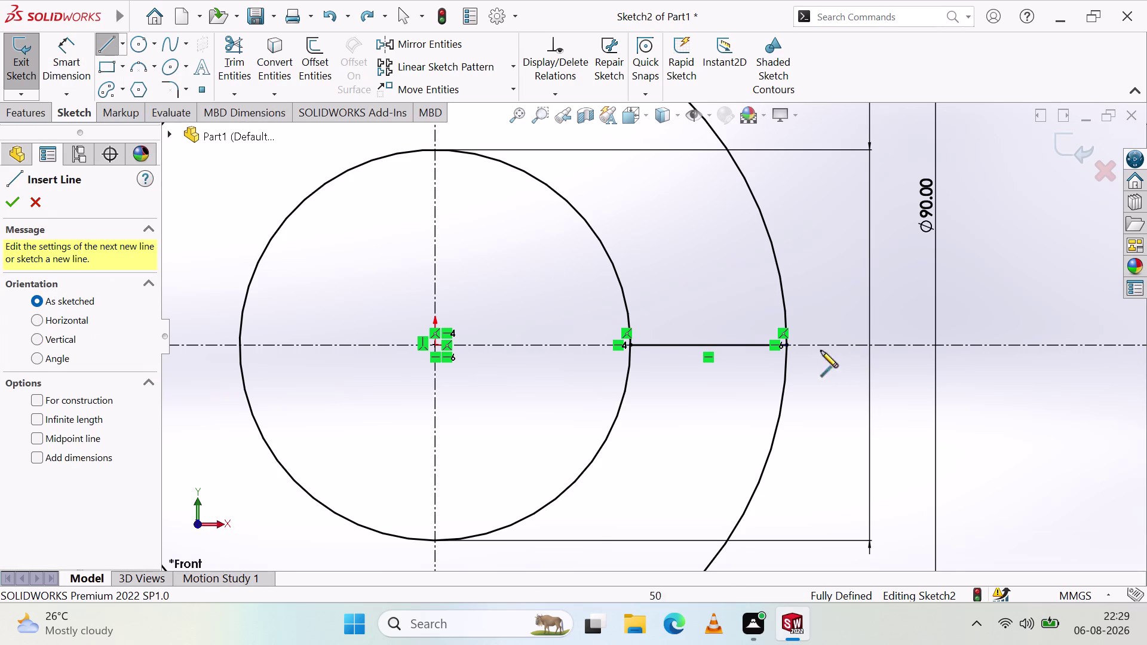
click(629, 317)
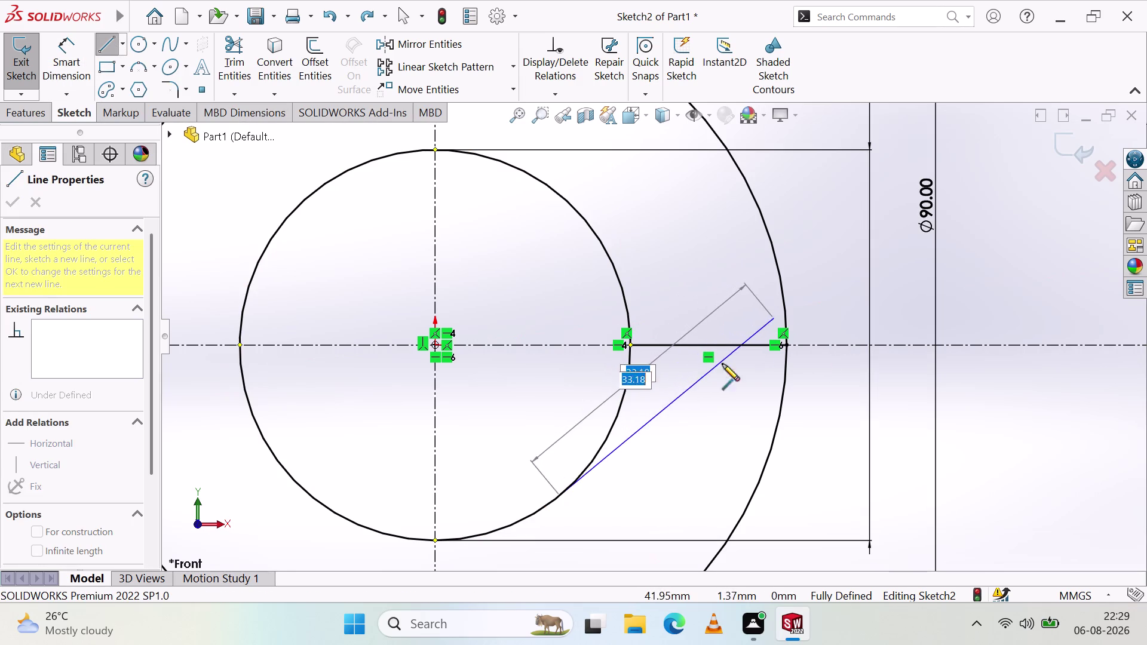
key(Escape)
key(Escape)
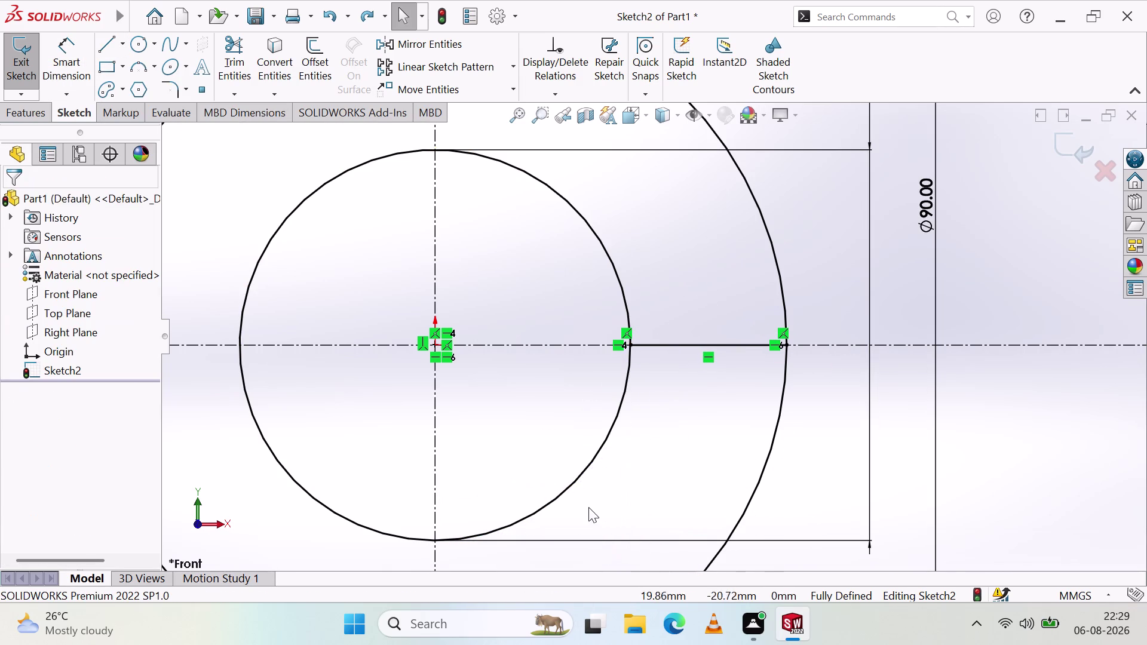
key(Escape)
key(Escape)
key(Escape)
scroll(up, 3)
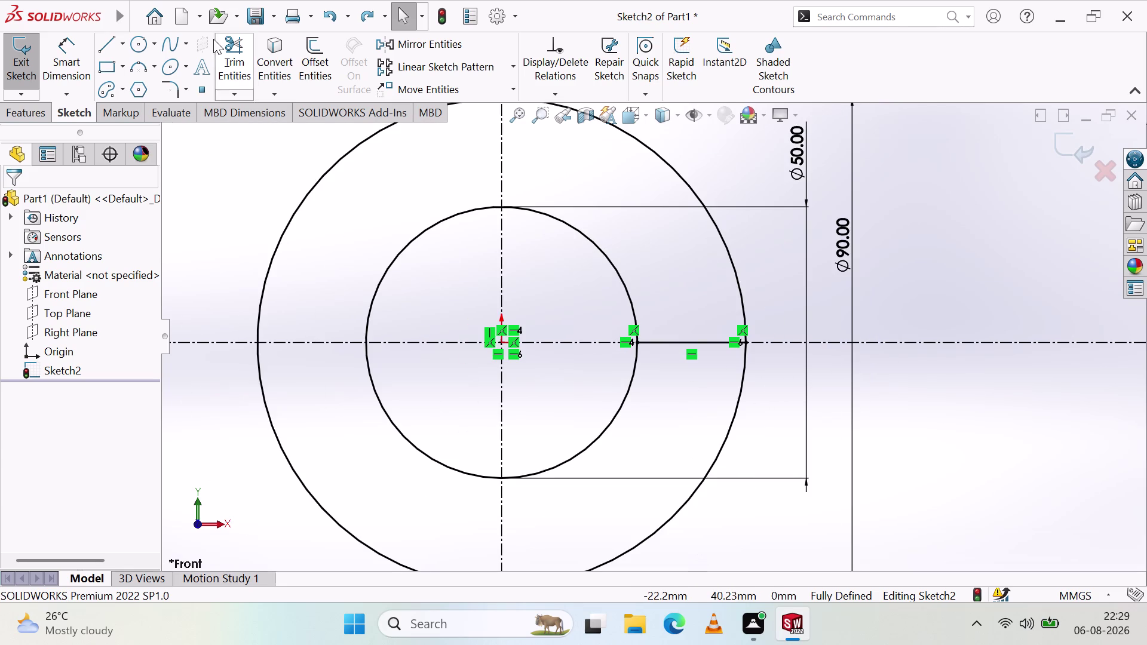
click(103, 48)
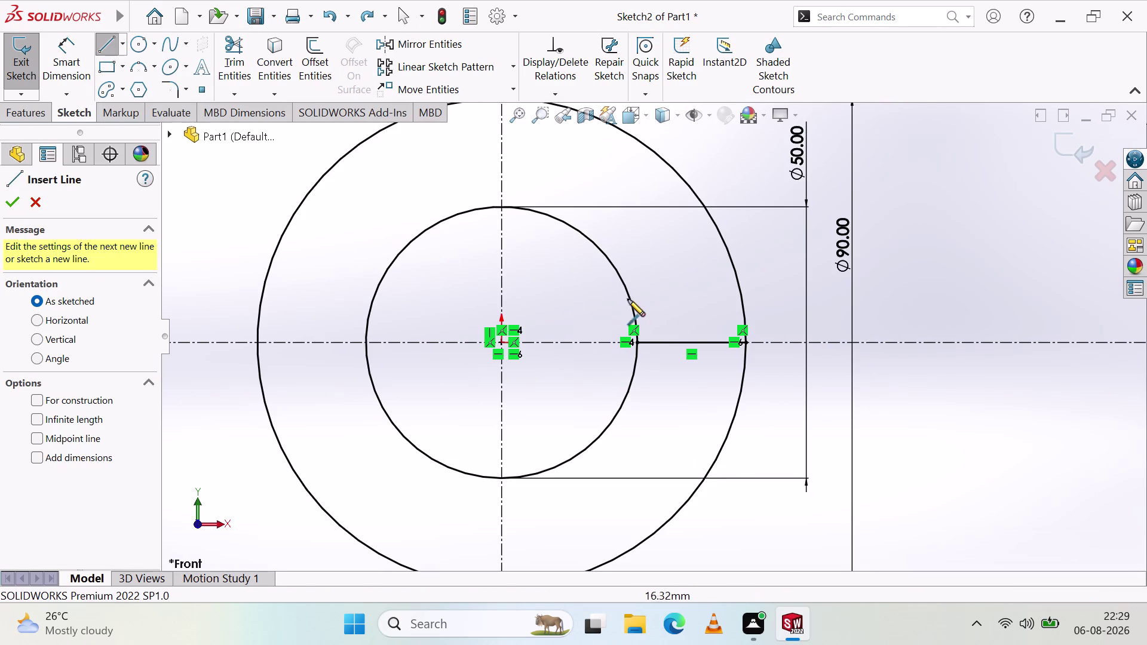
Draw a horizontal line between the circles, dimensioned 2 mm above the slot line.
click(744, 307)
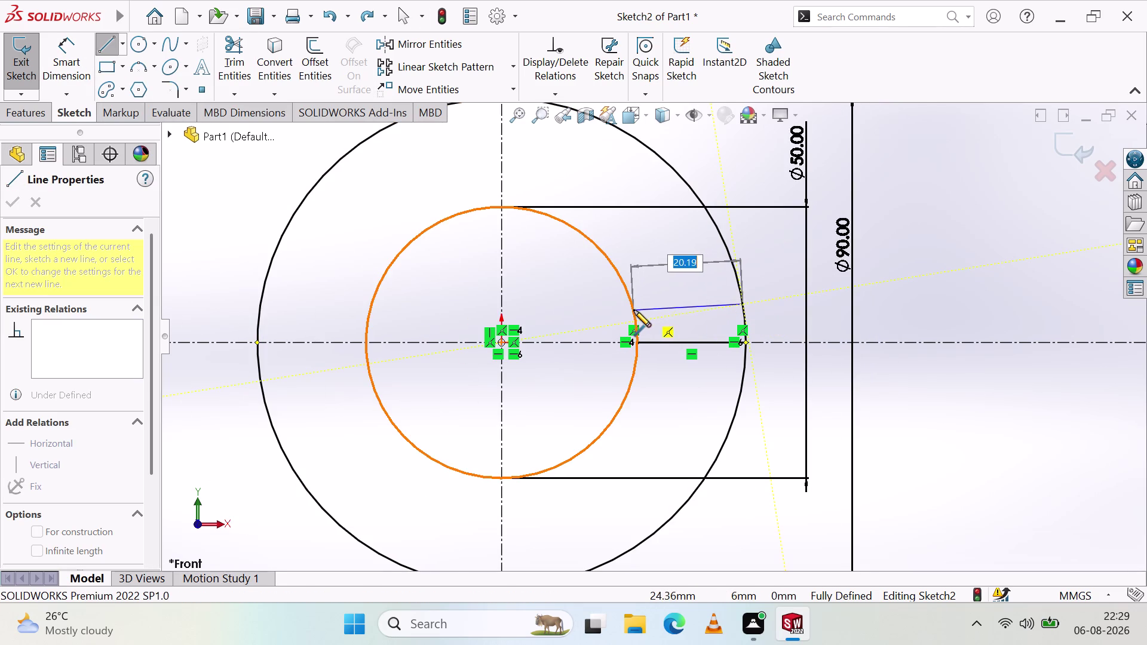
click(632, 304)
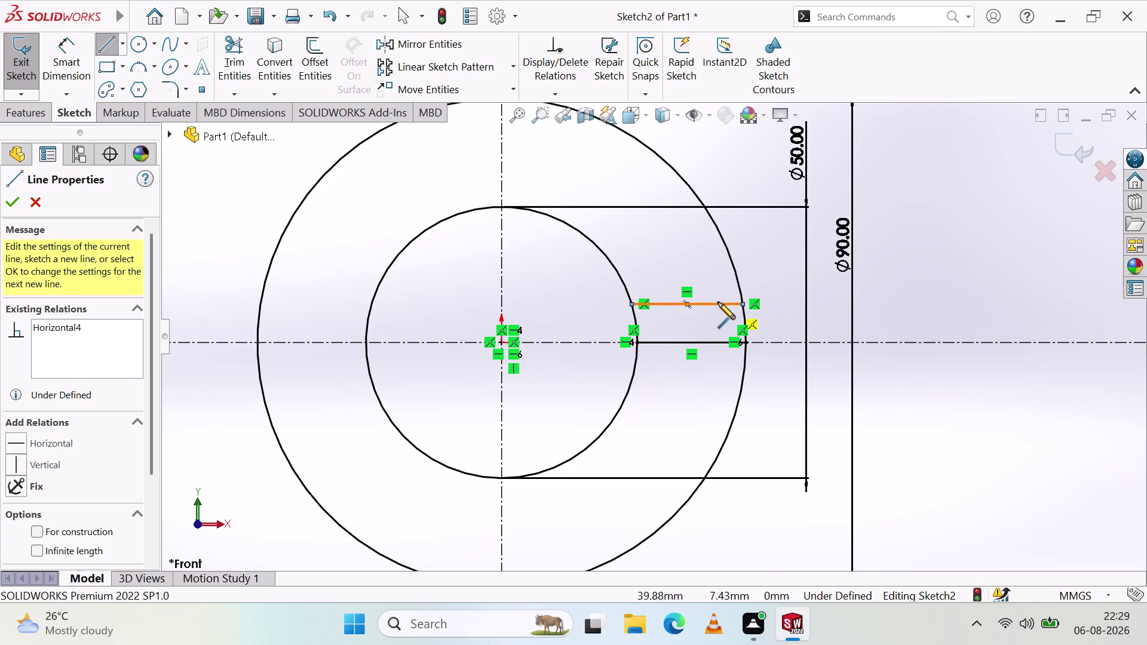
key(Escape)
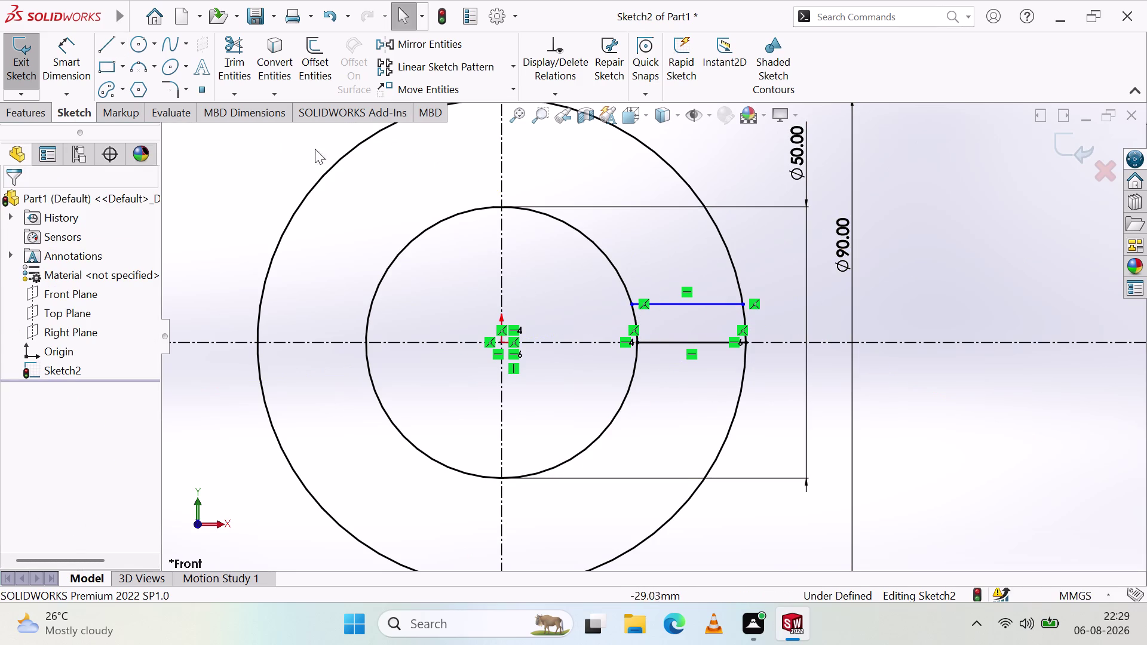
click(63, 41)
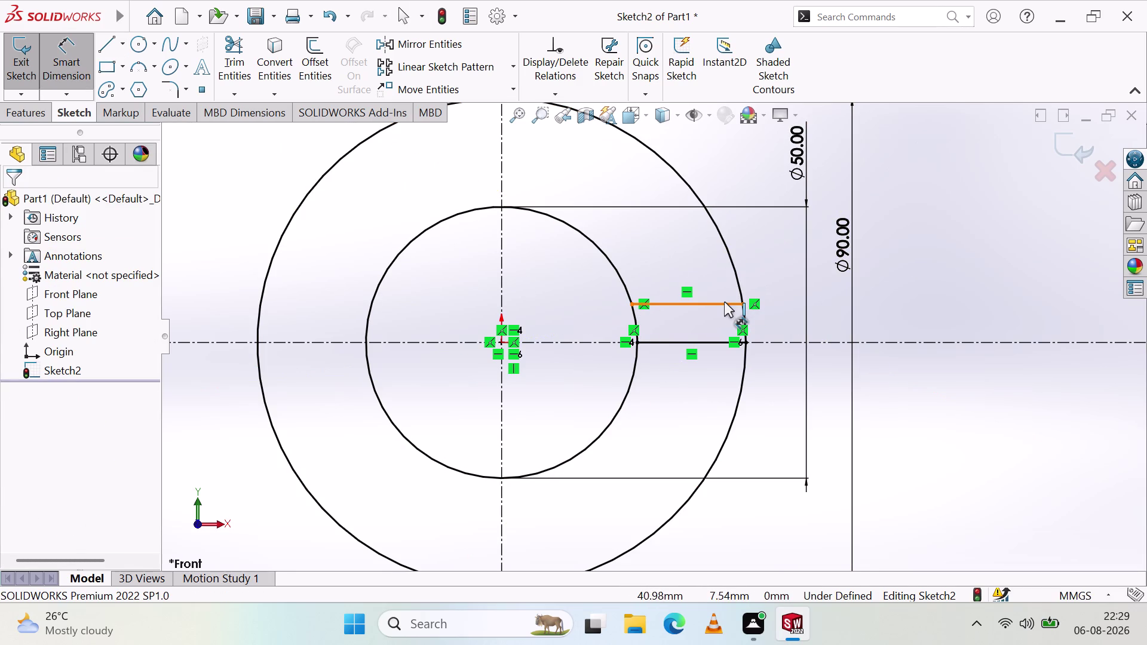
click(724, 302)
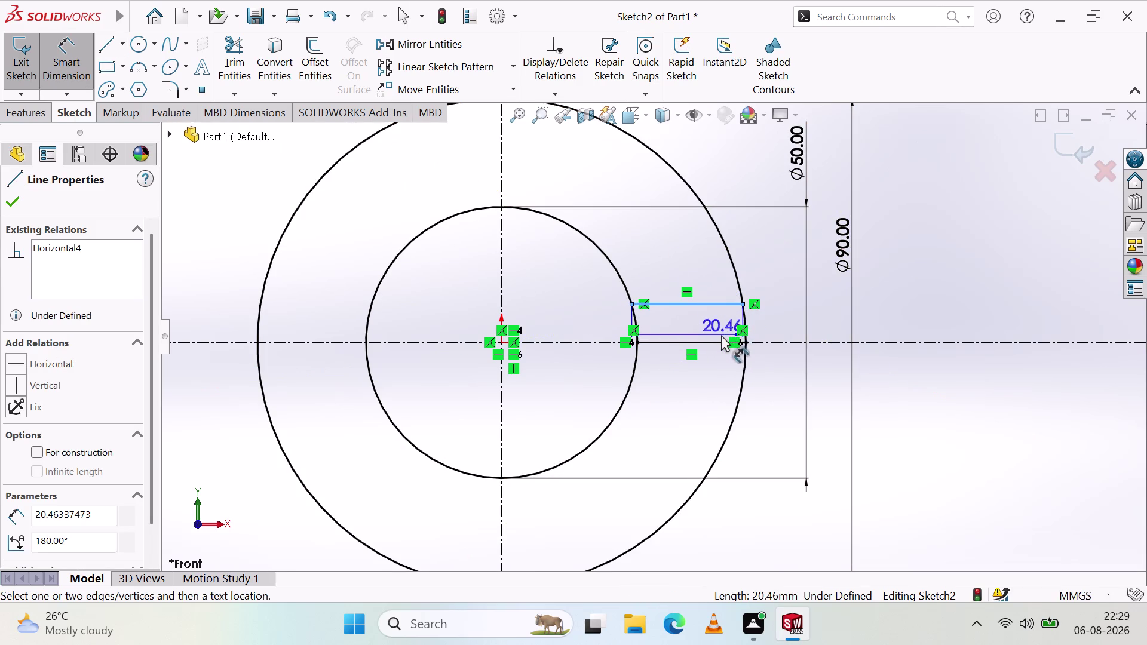
click(717, 343)
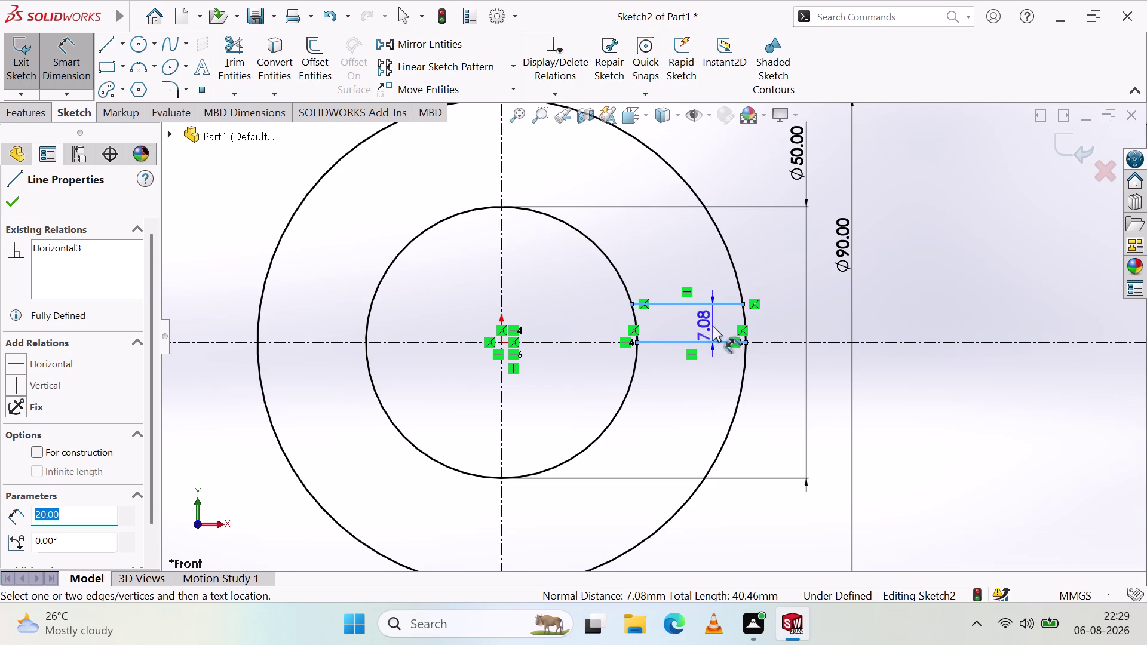
click(713, 320)
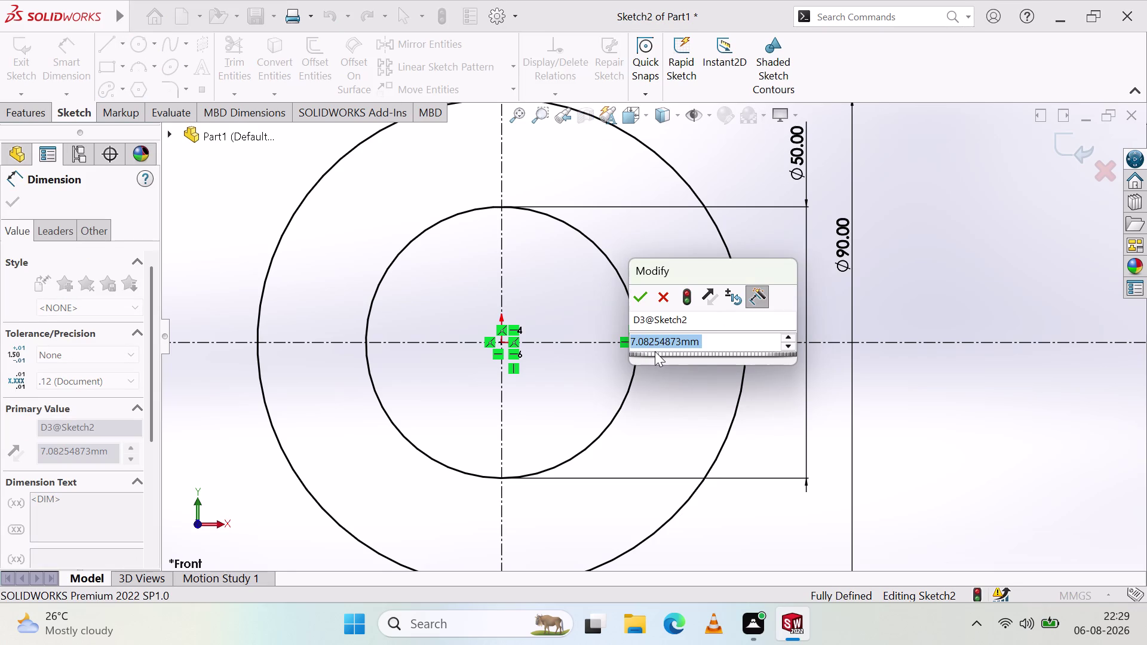
key(2)
click(636, 299)
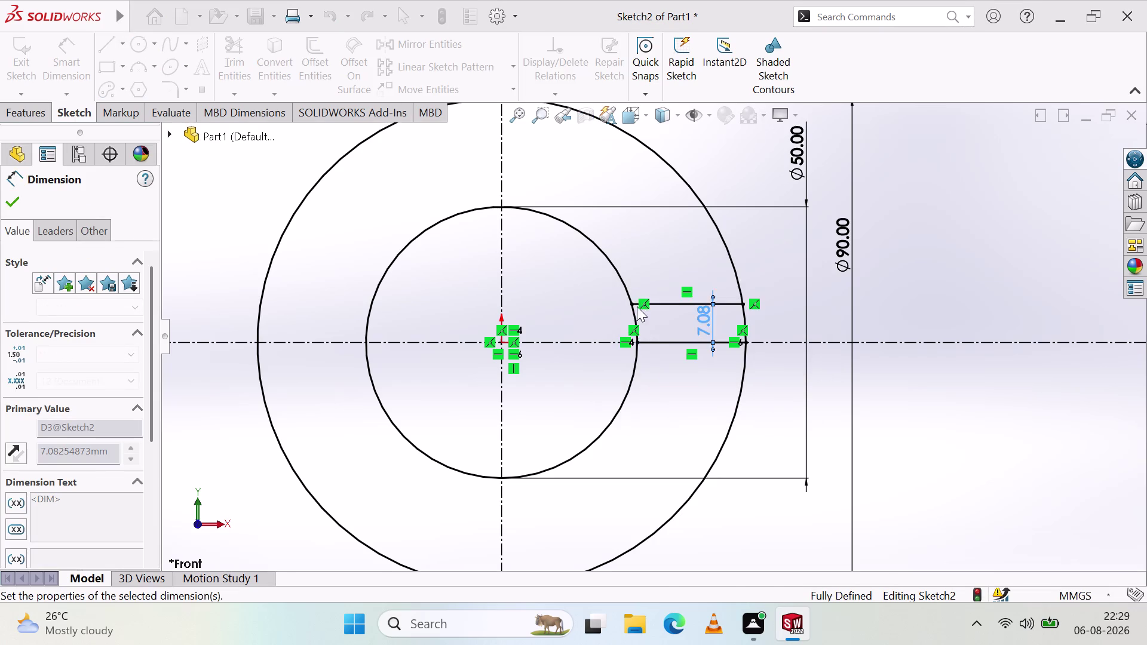
click(666, 376)
Move the 2.00 dimension to the right of the outer circle.
scroll(down, 3)
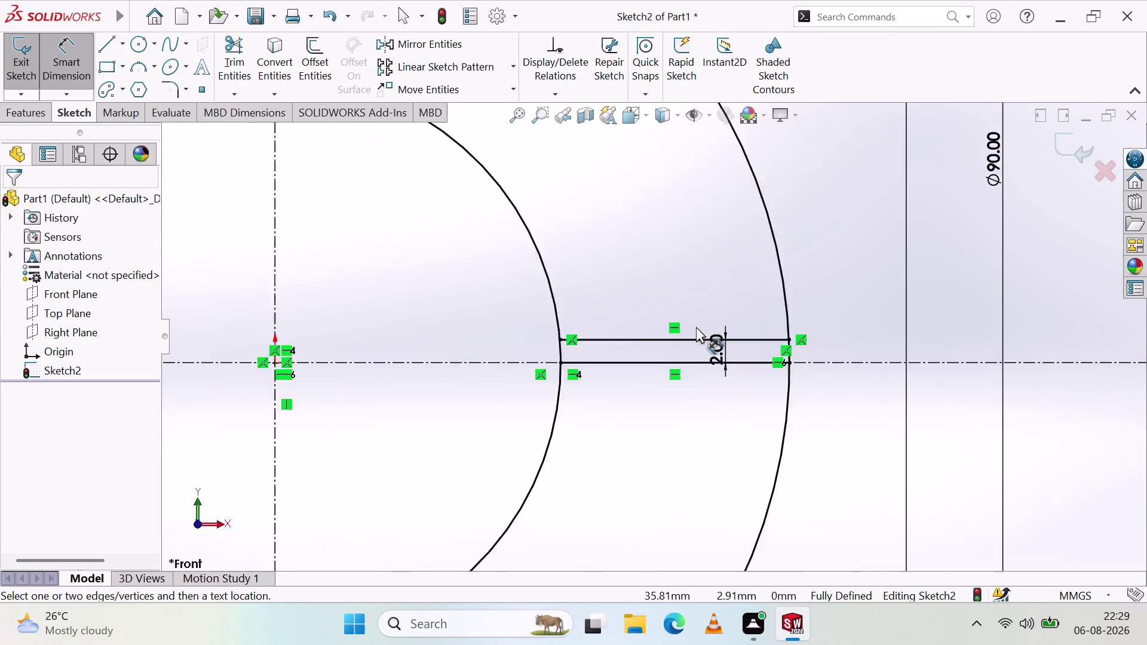
scroll(down, 3)
scroll(down, 3)
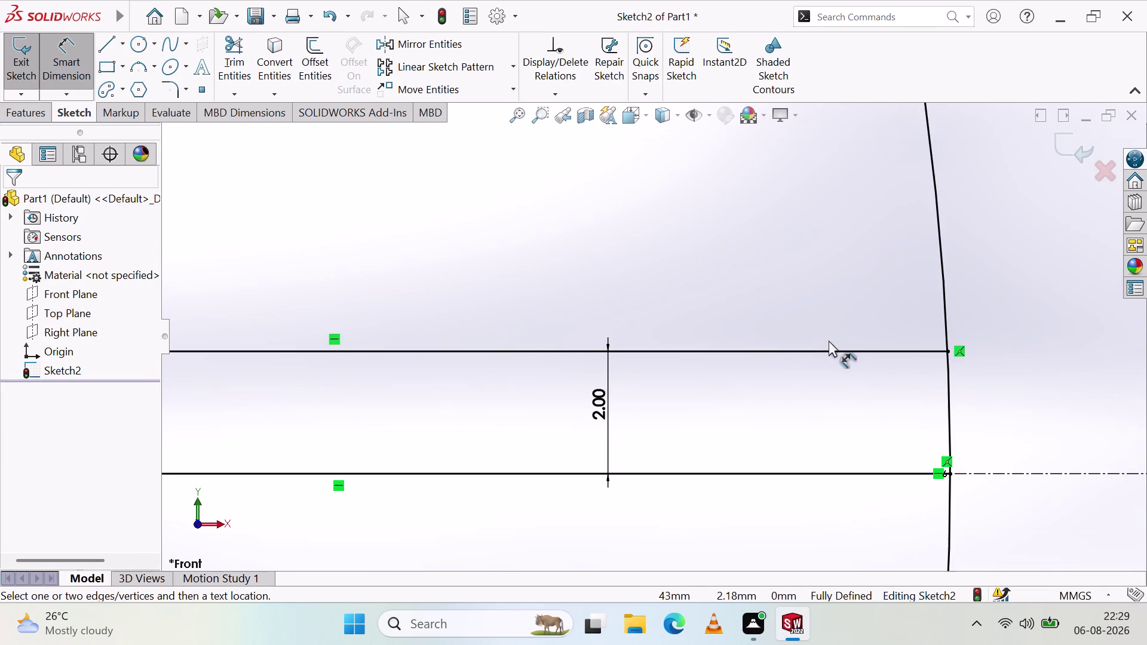
scroll(down, 3)
scroll(up, 3)
scroll(down, 3)
scroll(up, 3)
scroll(up, 3)
scroll(down, 3)
scroll(up, 3)
scroll(up, 3)
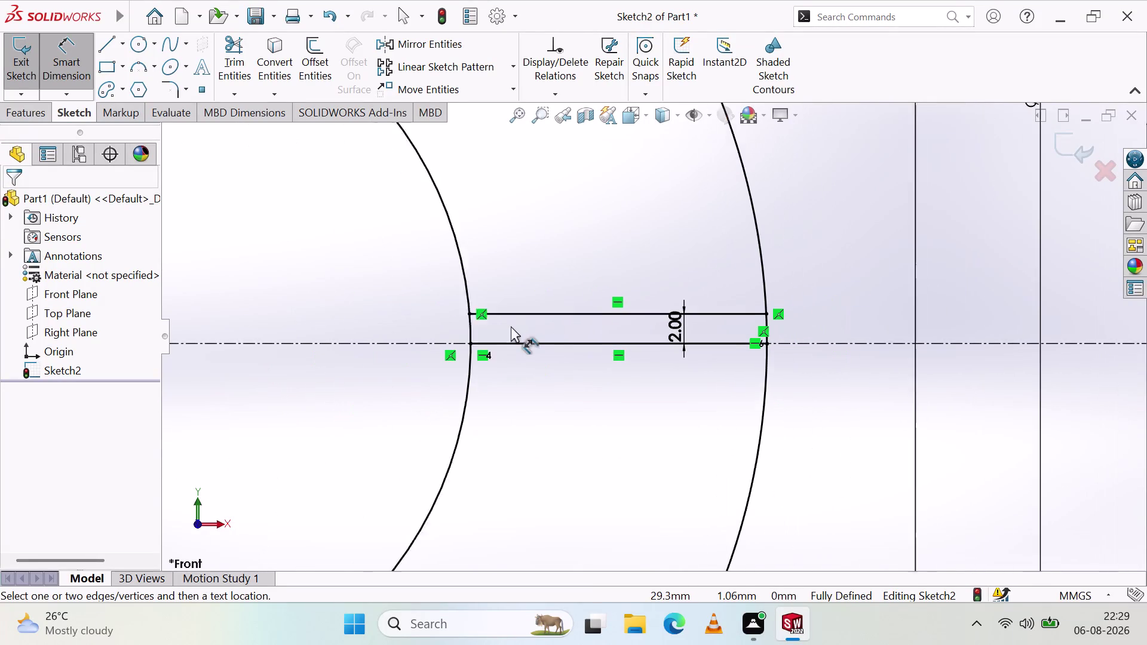
scroll(up, 3)
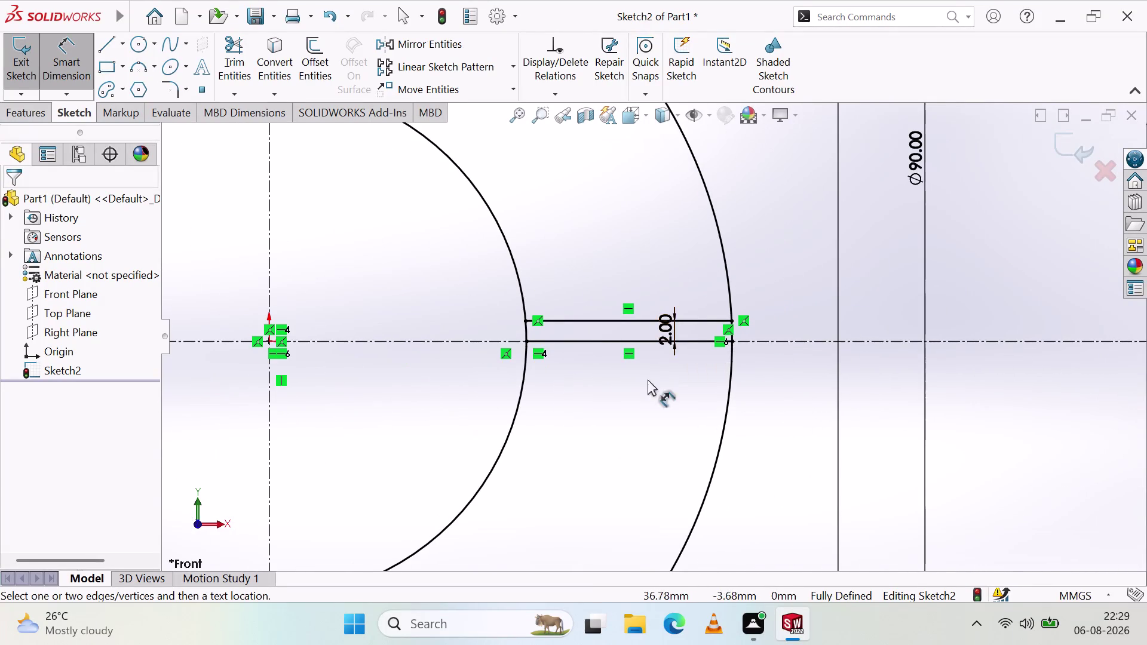
drag(664, 334, 773, 389)
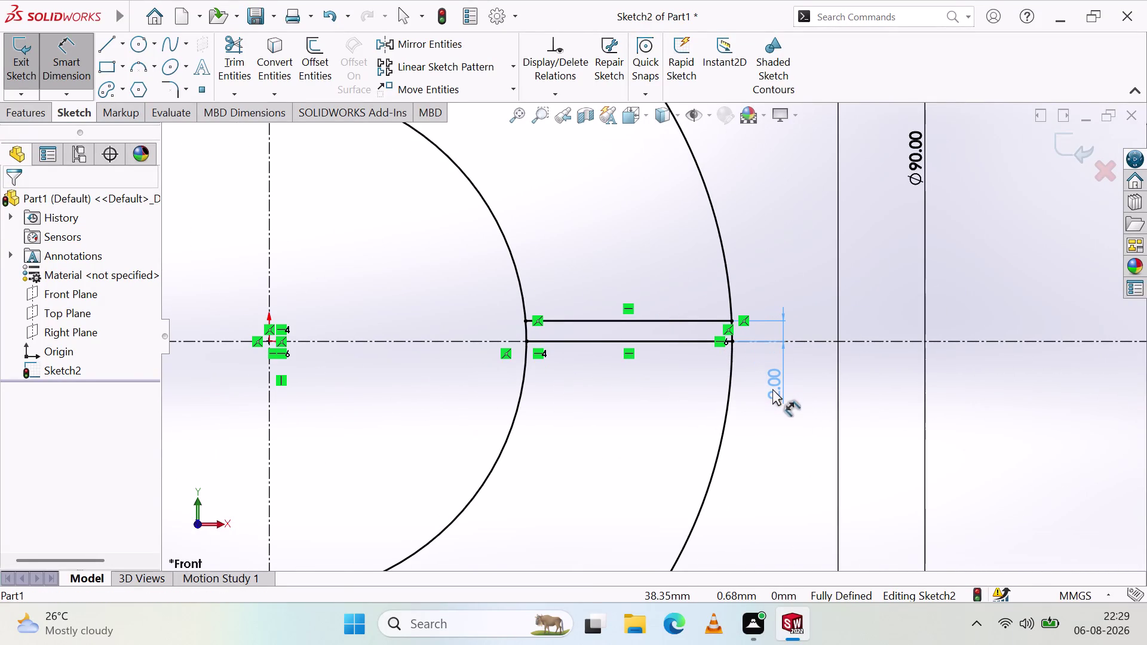
drag(773, 389, 773, 390)
click(730, 437)
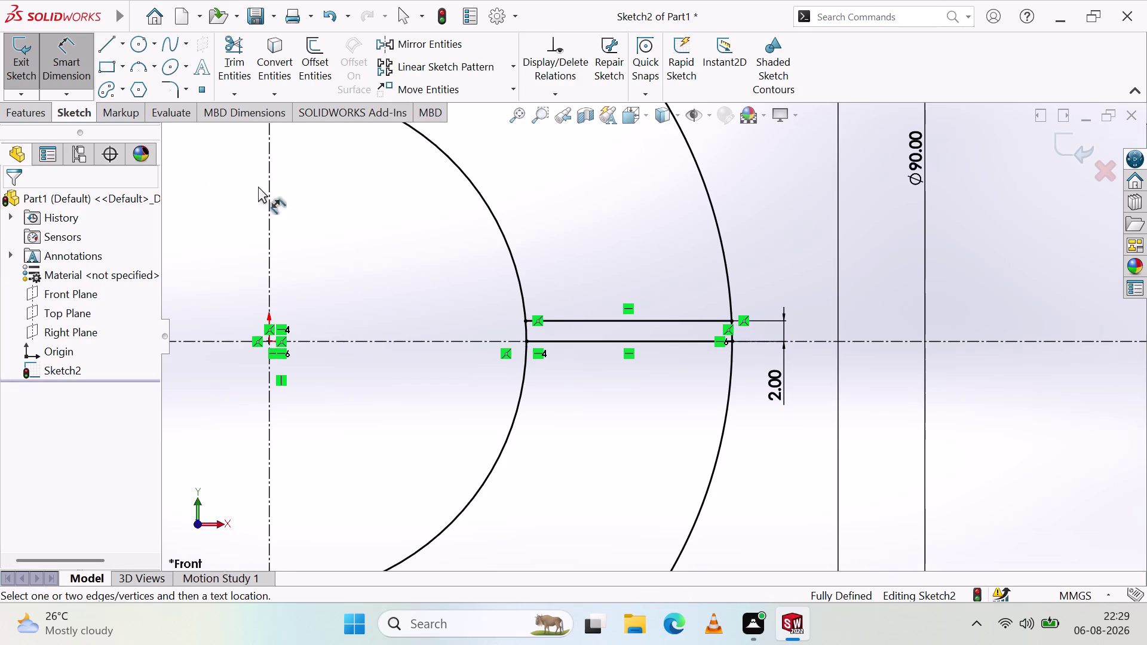
click(112, 42)
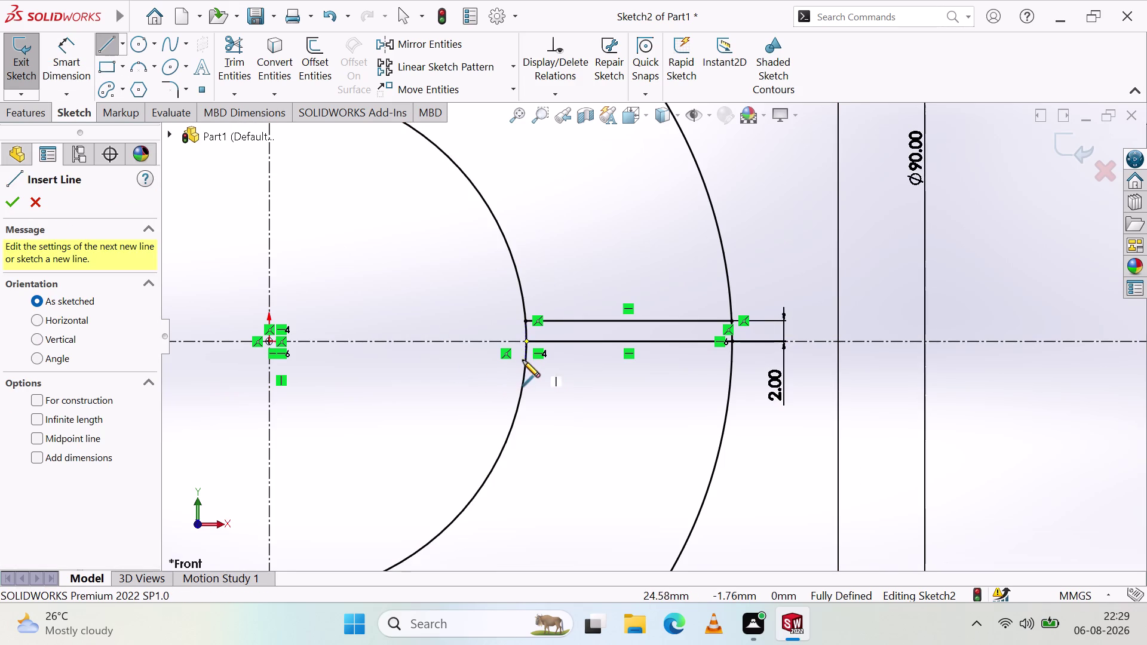
Draw a horizontal line below the centreline, ending at the outer circle.
click(524, 361)
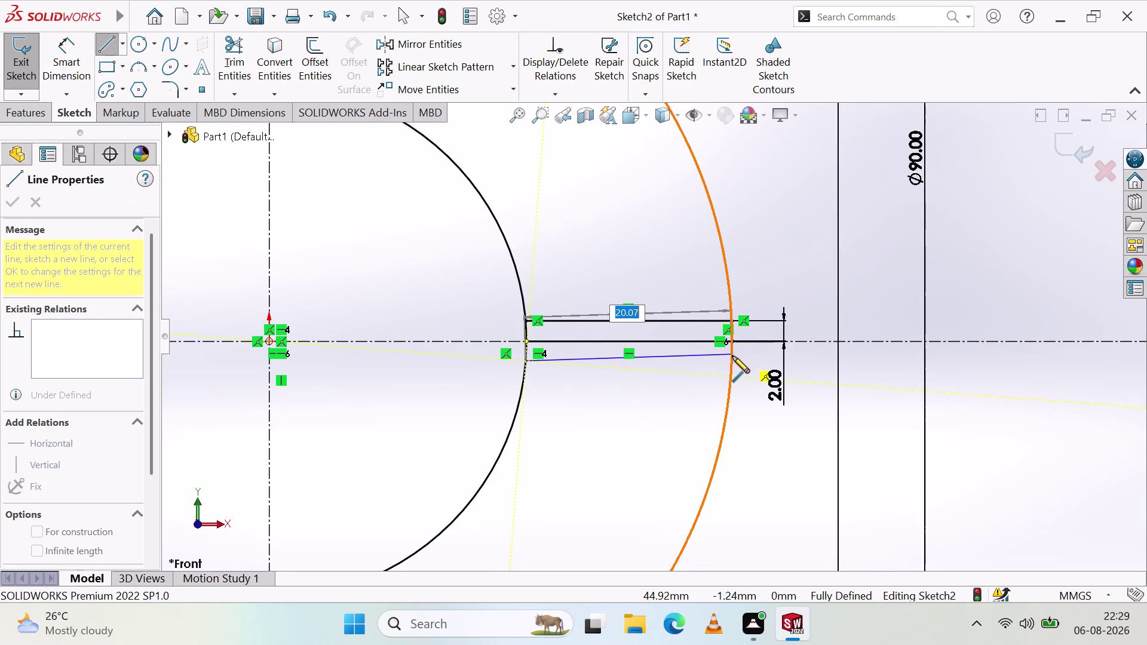
click(733, 358)
key(Escape)
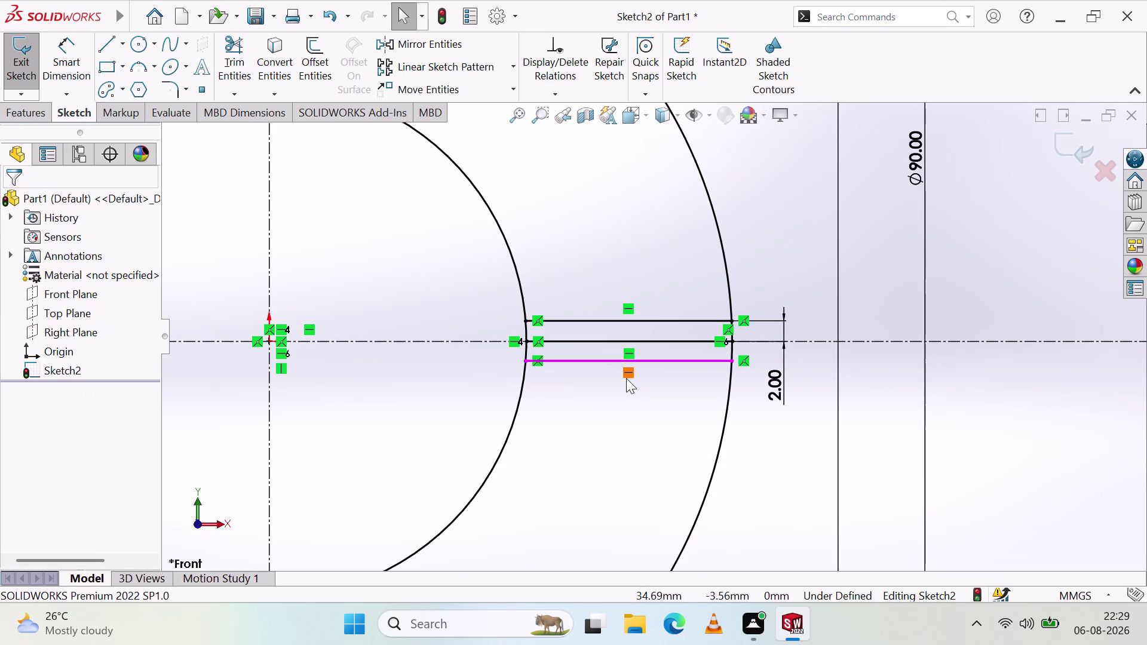
Dimension the middle-to-lower line gap as 2 mm and move the 2.00 label aside.
click(64, 62)
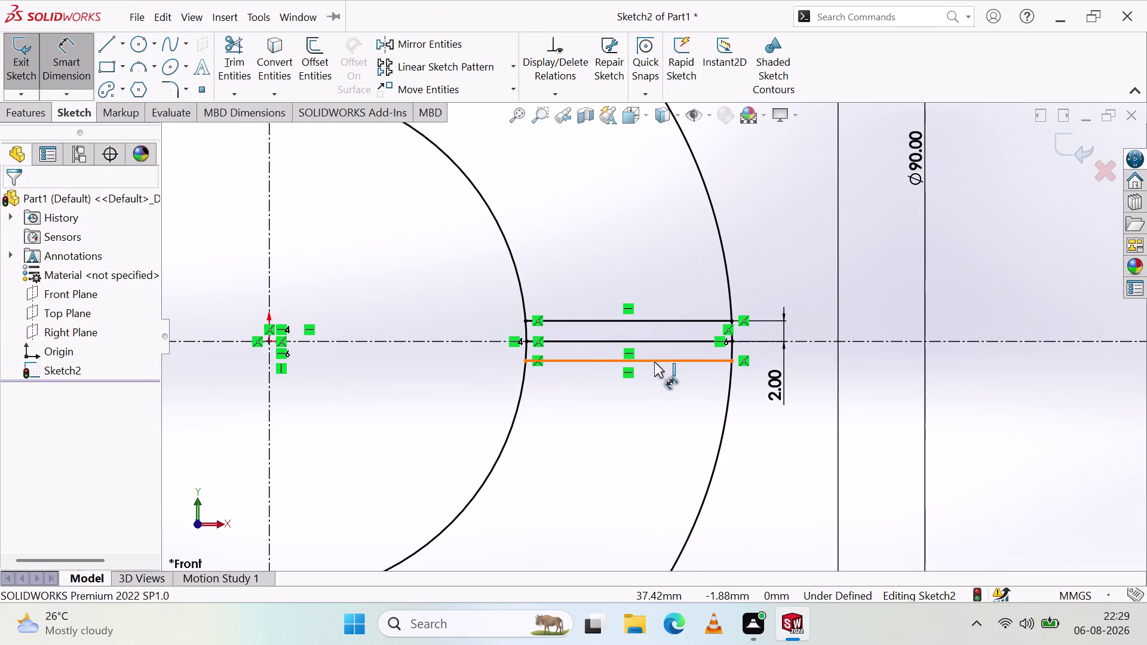
click(653, 361)
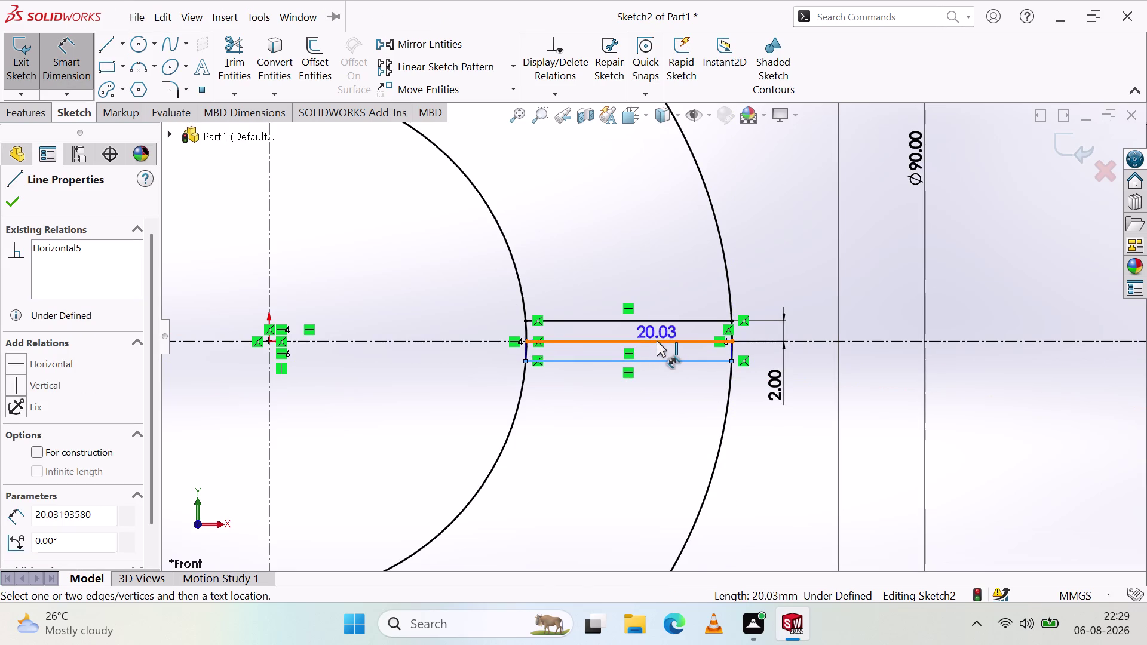
click(656, 341)
click(651, 349)
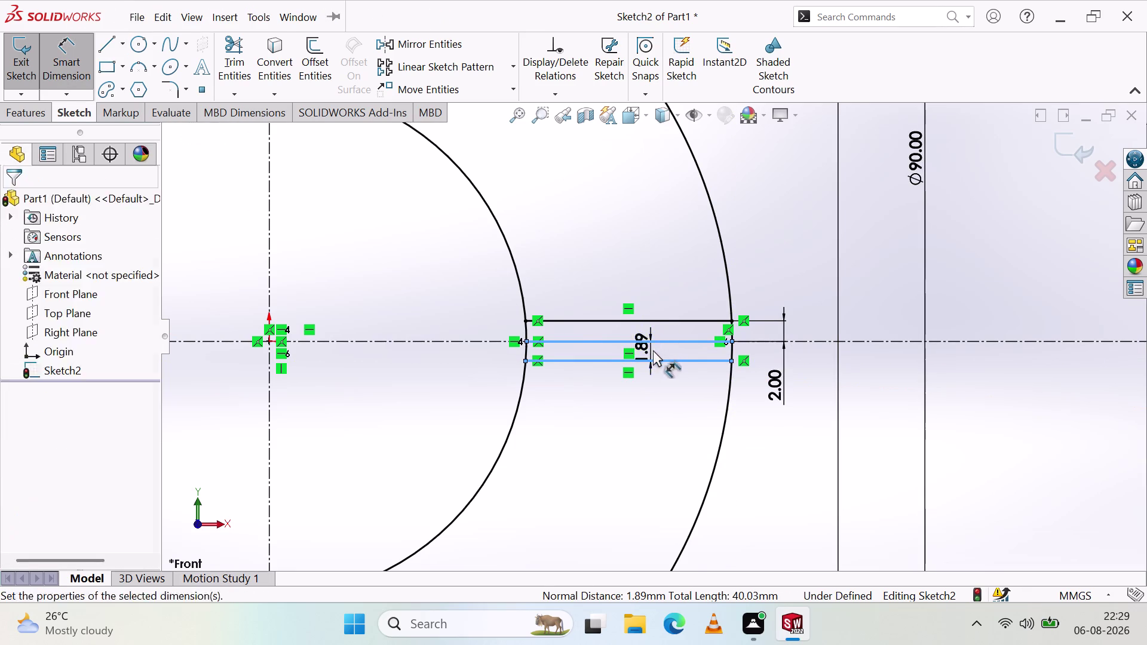
key(2)
key(Return)
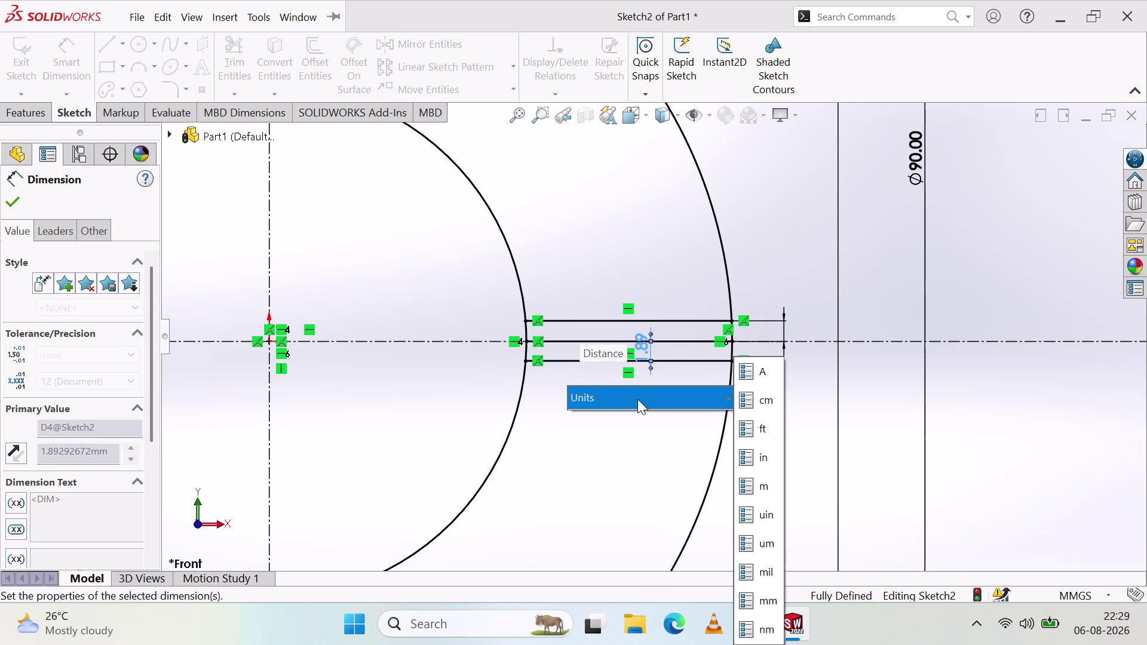
click(600, 437)
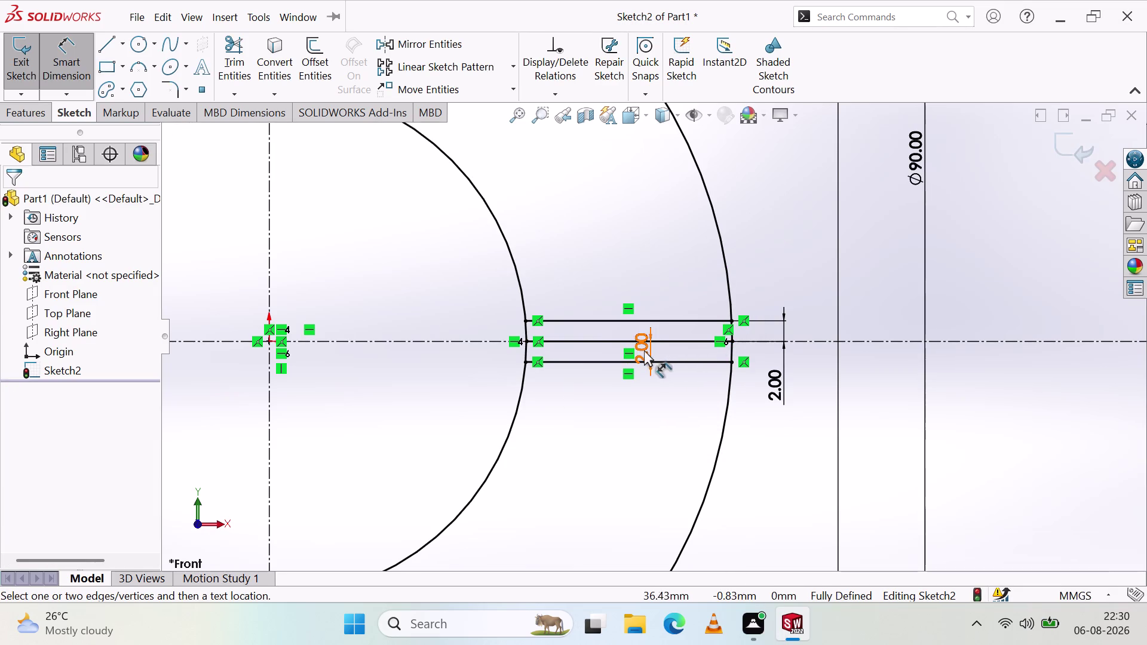
drag(643, 351, 801, 422)
click(777, 465)
scroll(up, 3)
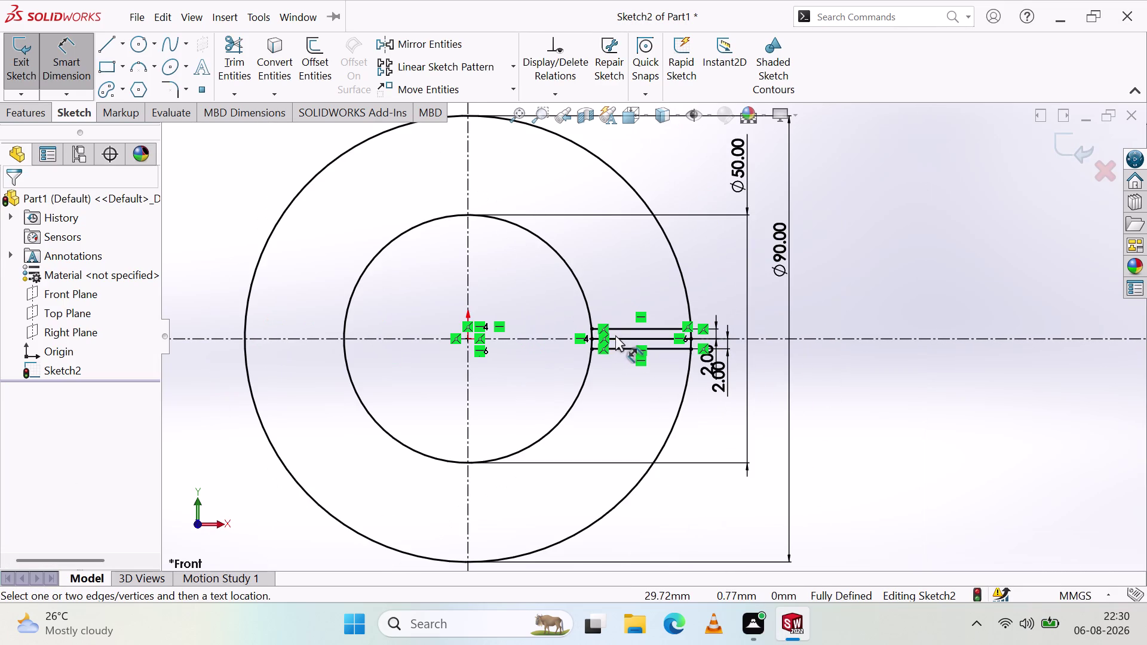
scroll(down, 3)
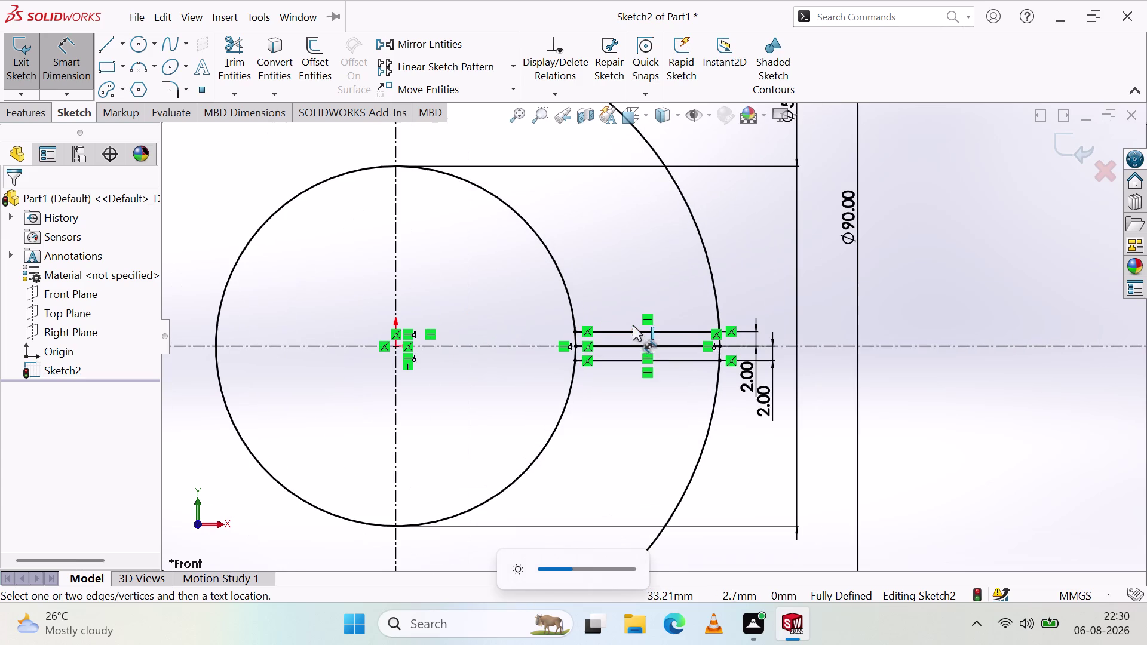
Delete the middle slot line.
click(681, 345)
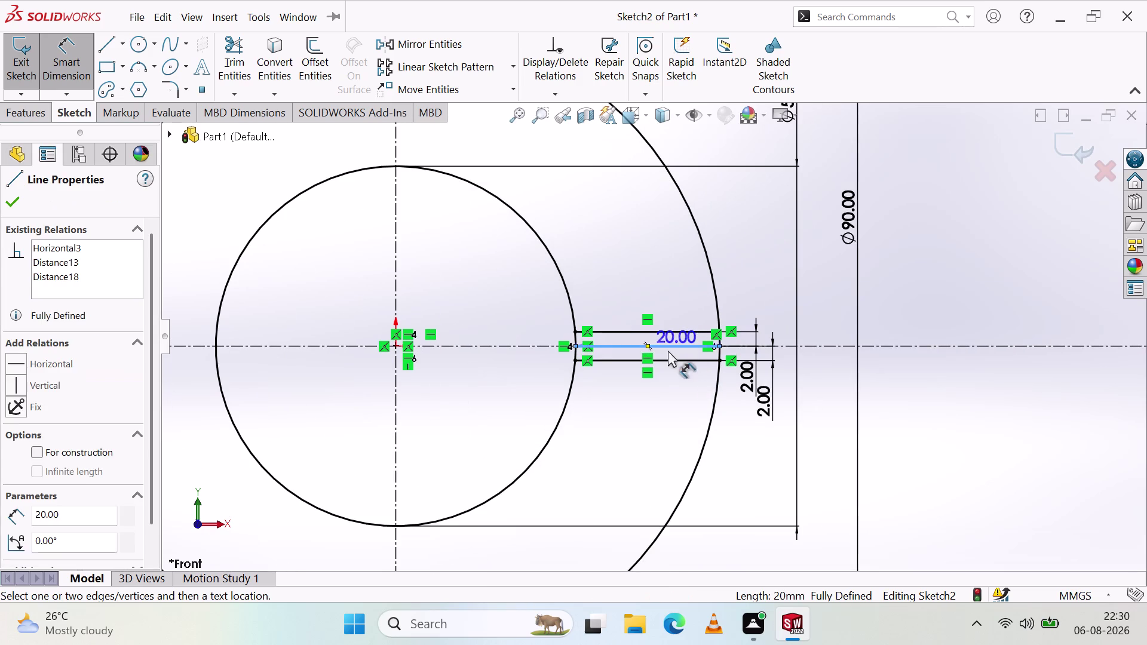
key(Delete)
click(488, 308)
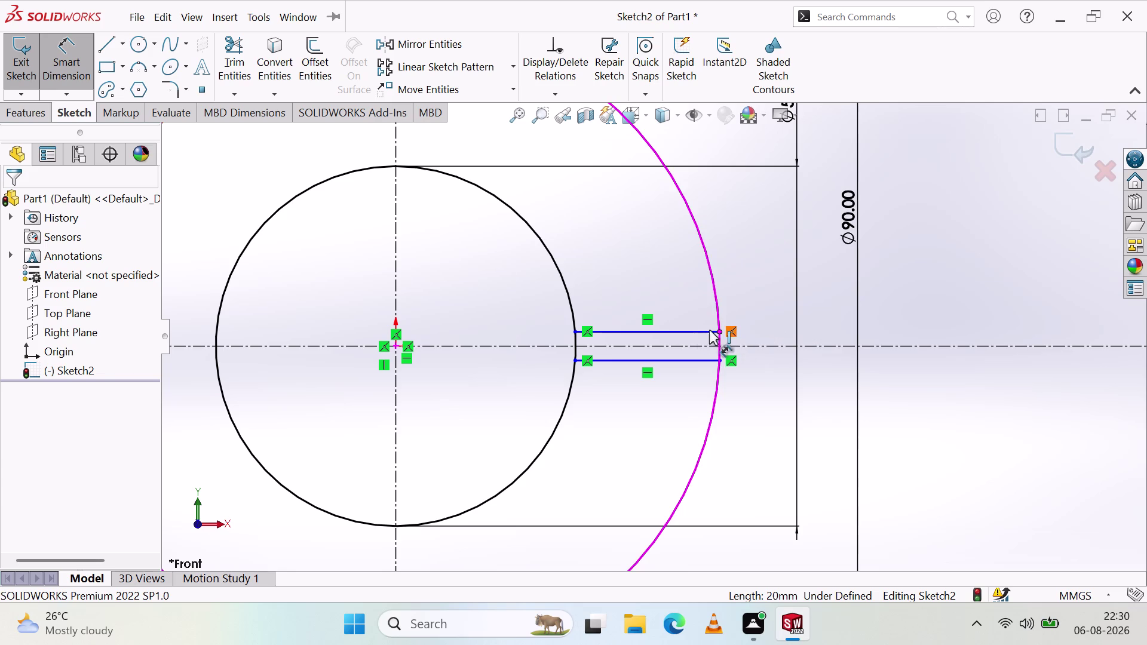
Dimension the slot width between the two lines as 4 mm and move it above.
click(667, 328)
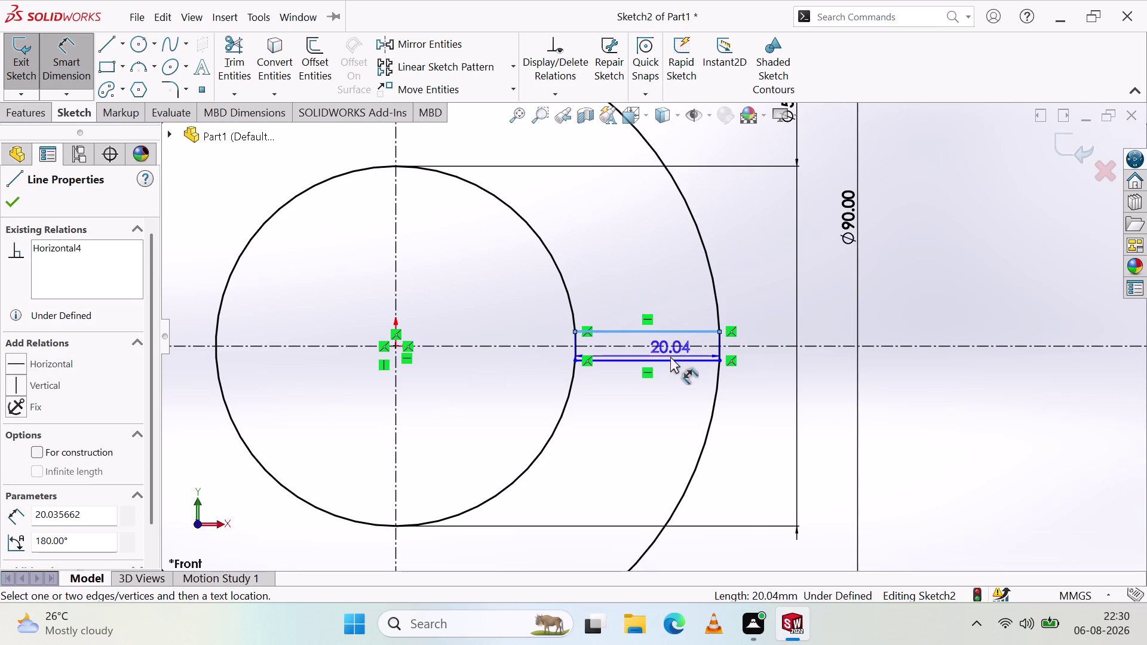
click(670, 360)
click(674, 346)
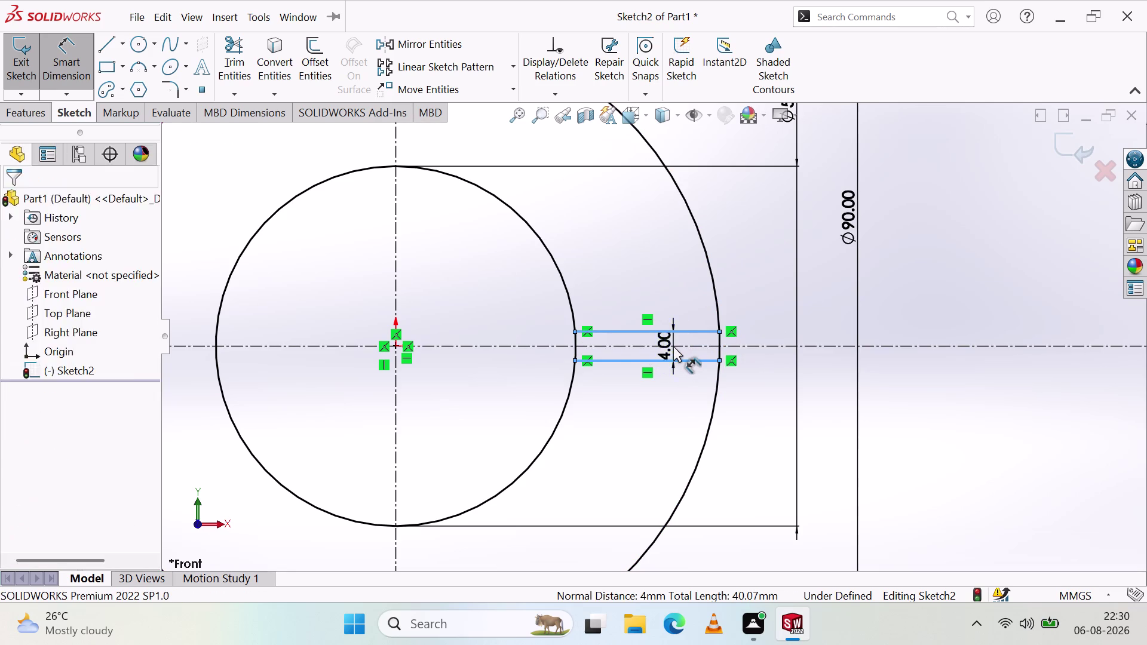
click(597, 323)
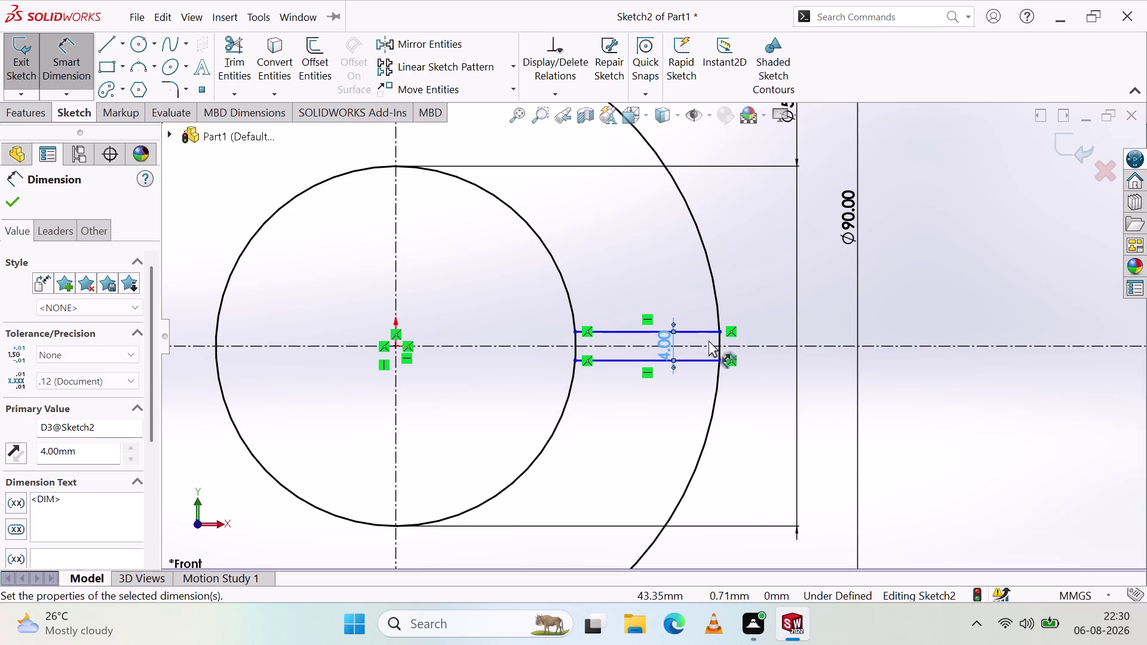
click(642, 422)
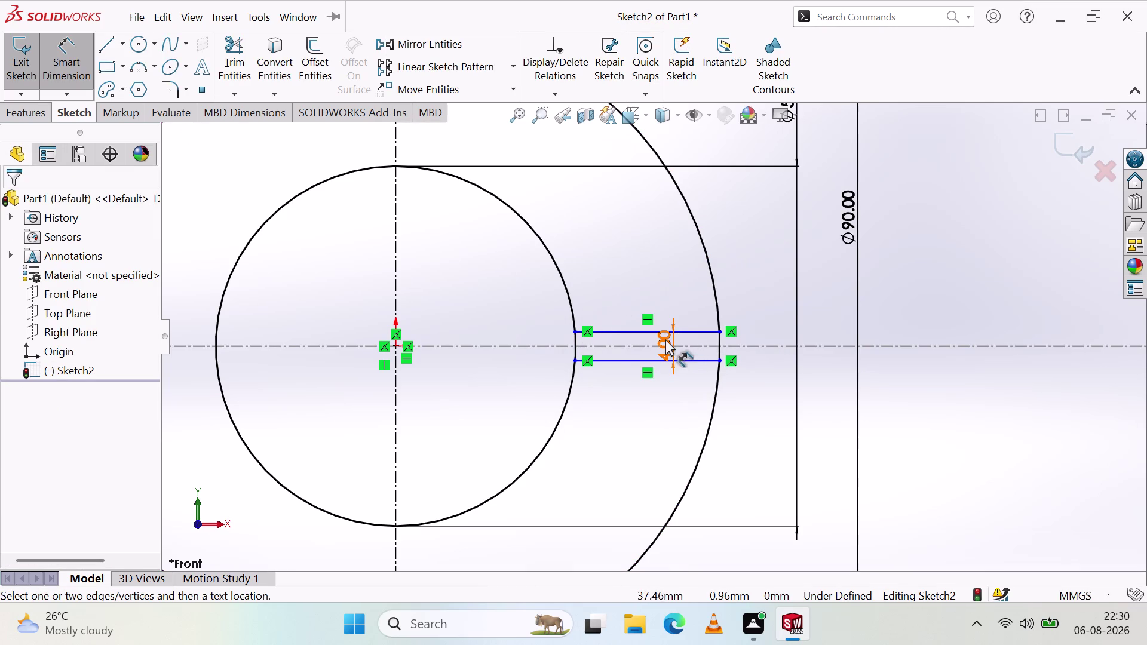
drag(665, 339, 668, 276)
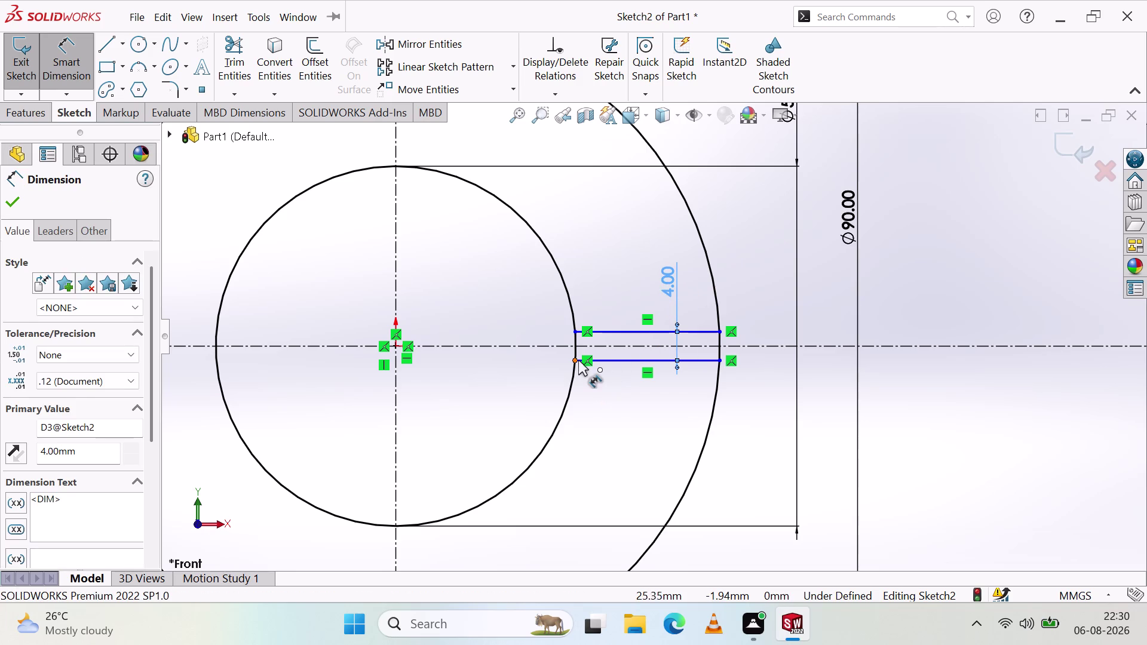
Dimension the slot length between the inner and outer circles at 20.04 mm.
click(574, 360)
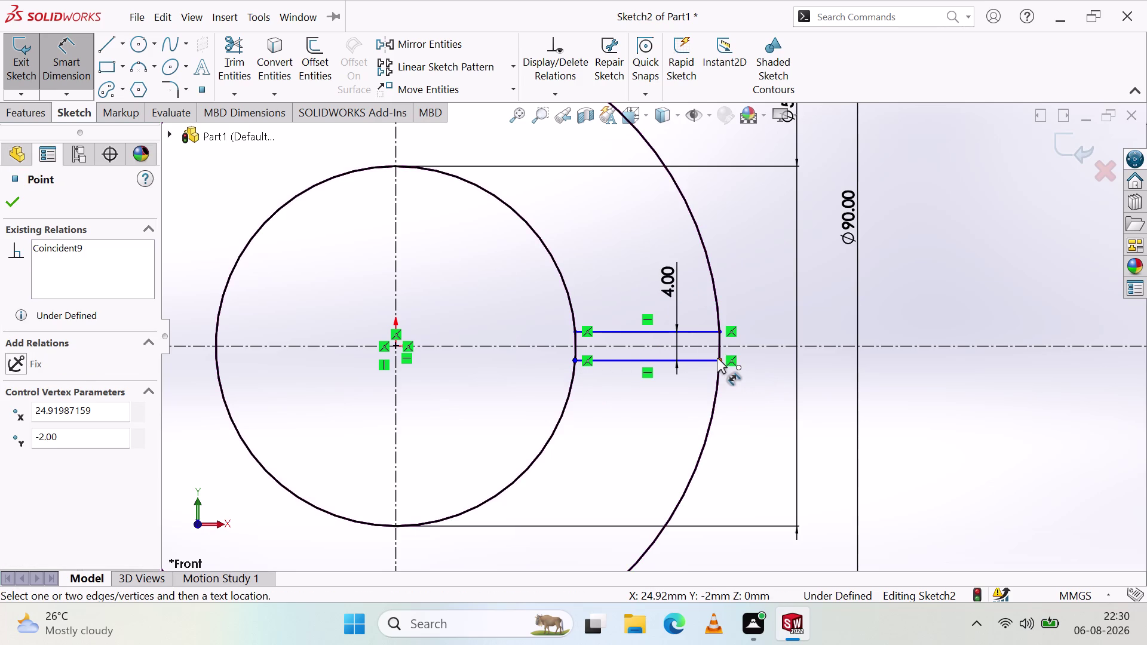
click(718, 359)
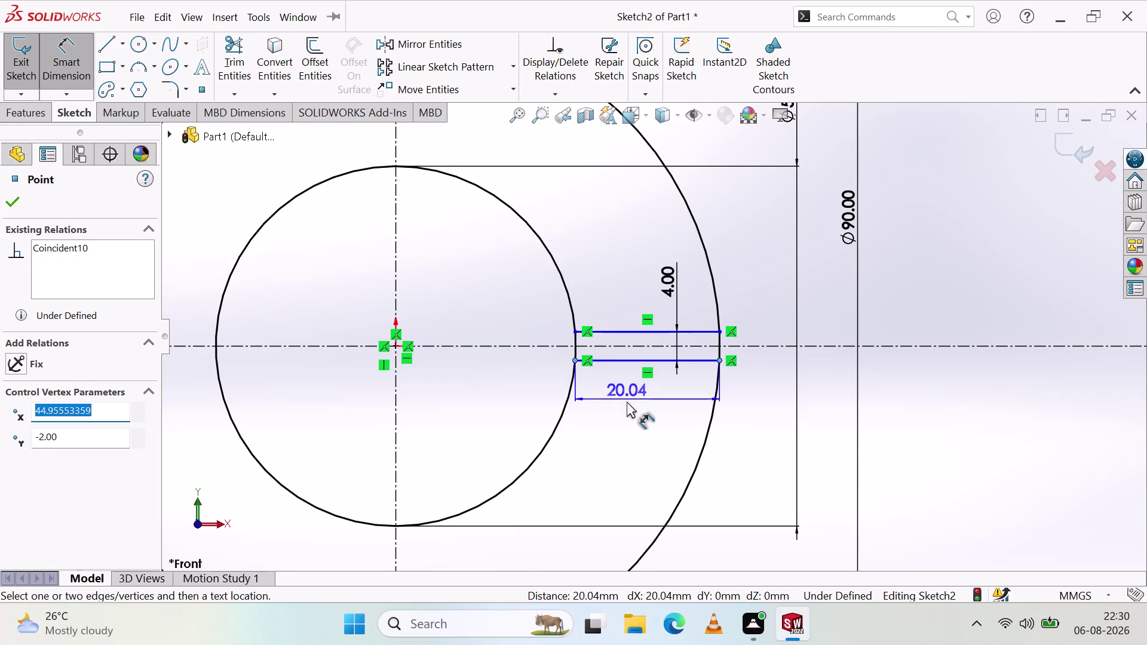
click(633, 406)
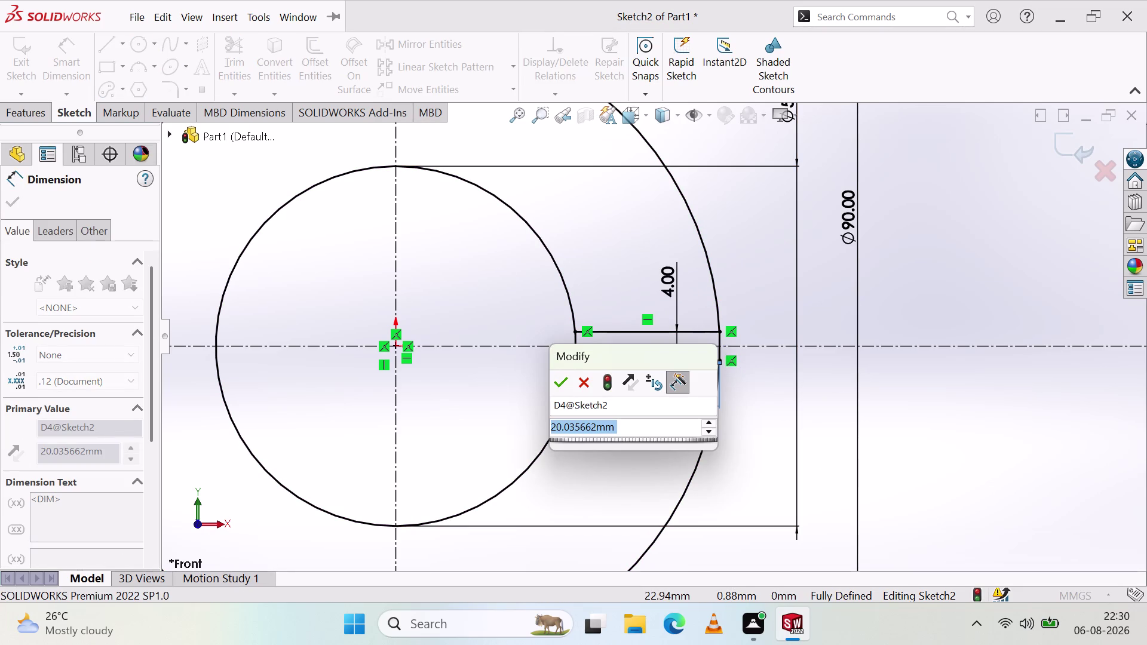
click(561, 387)
click(768, 455)
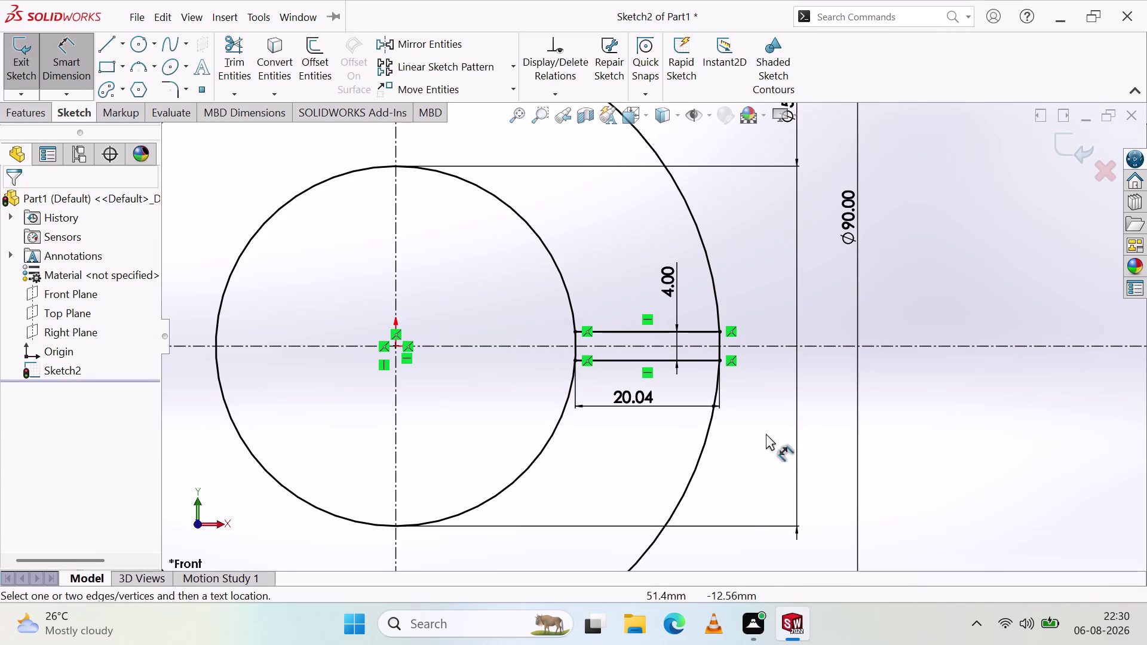
Move the 20.04 and 4.00 dimensions to the right, then select both slot lines.
drag(634, 393, 936, 393)
drag(676, 286, 982, 309)
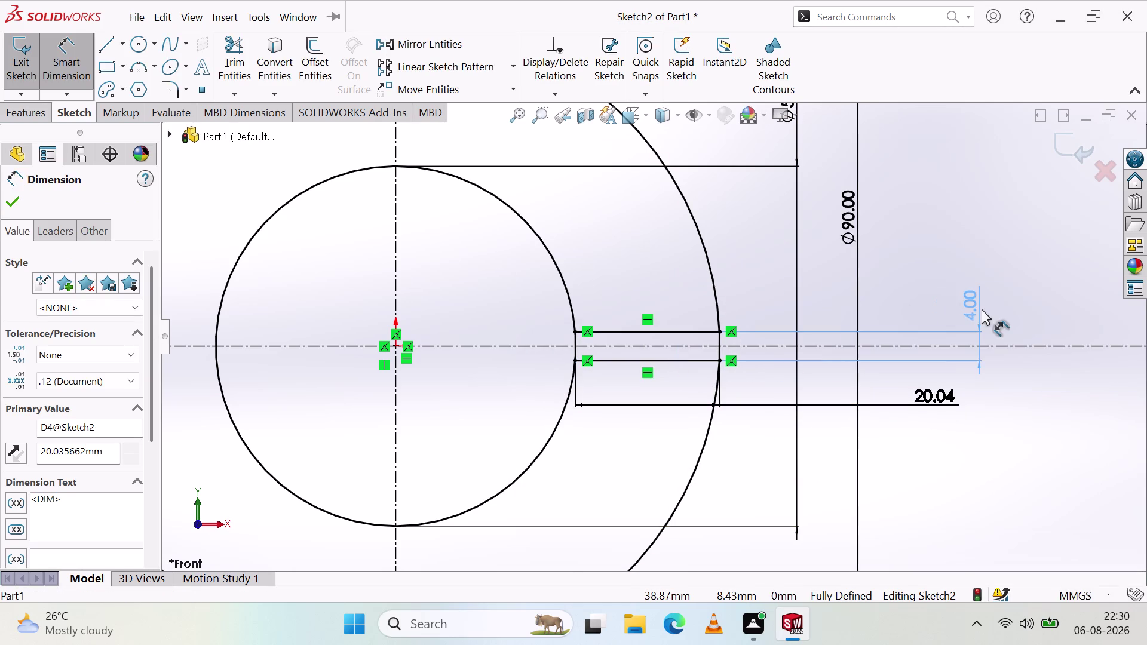
drag(982, 309, 989, 274)
click(1017, 440)
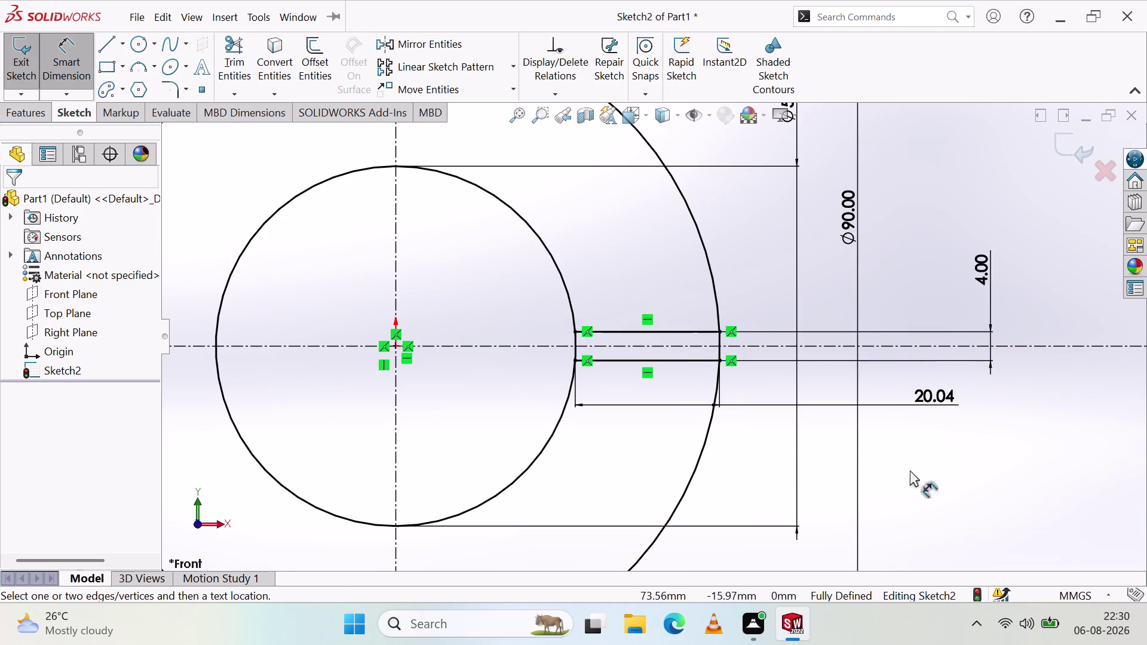
scroll(up, 3)
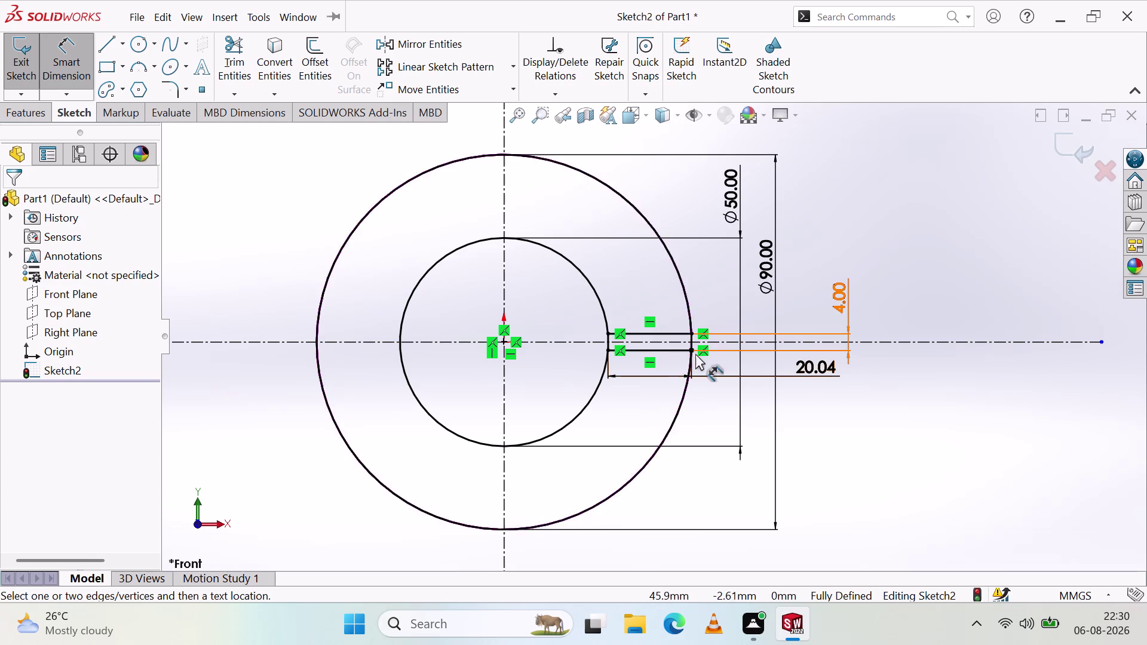
key(Escape)
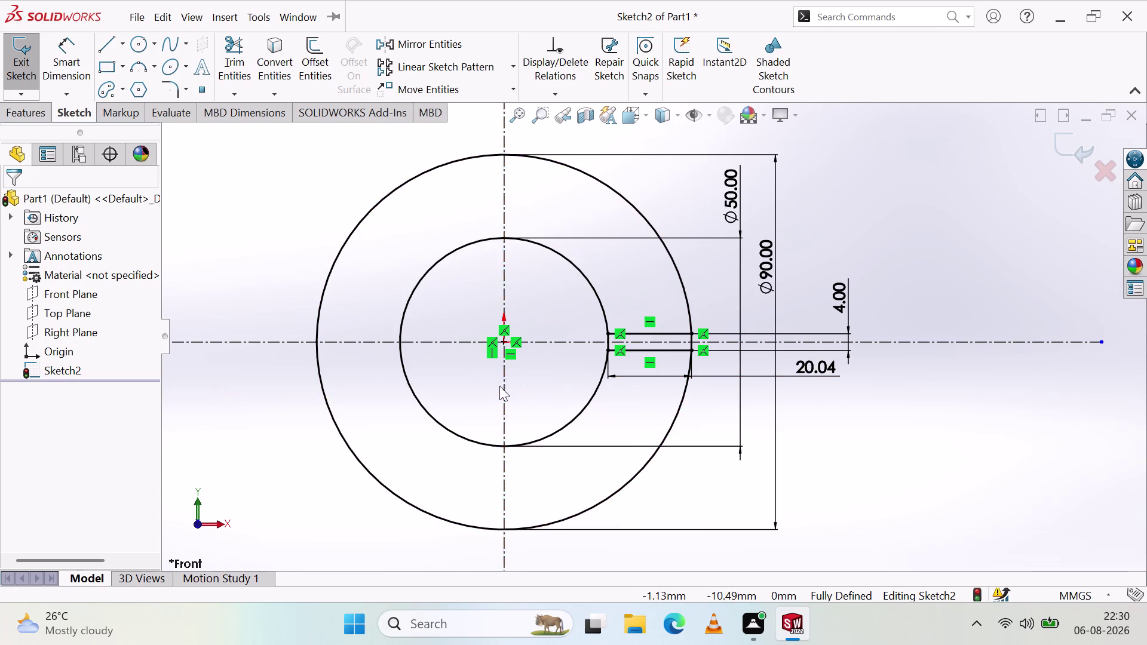
key(Escape)
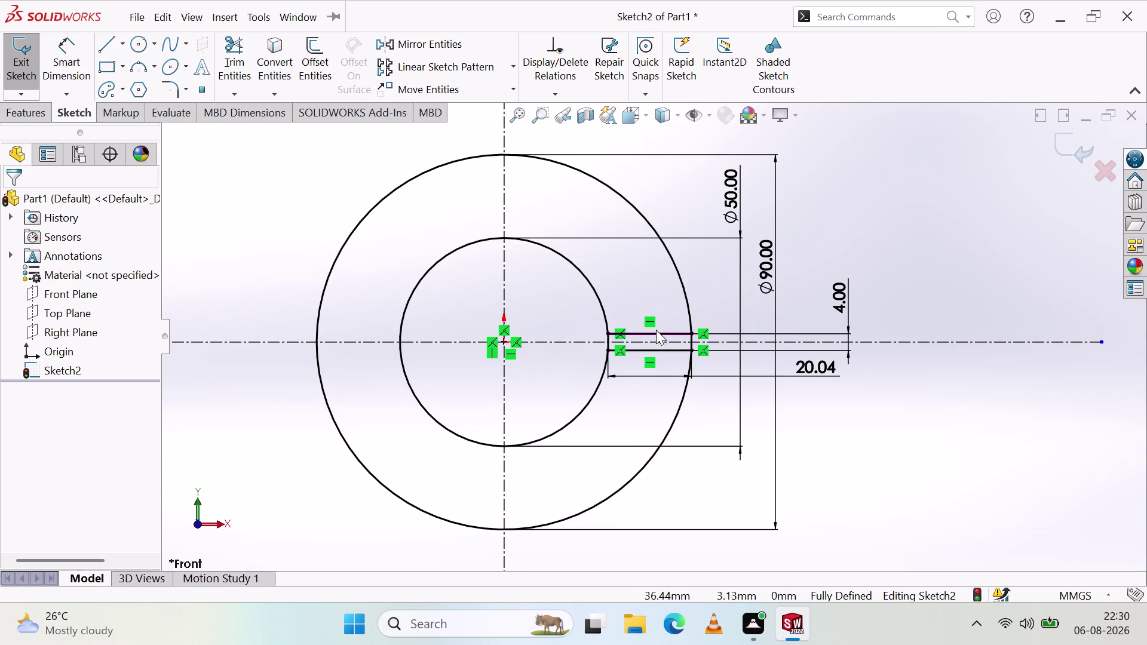
click(656, 332)
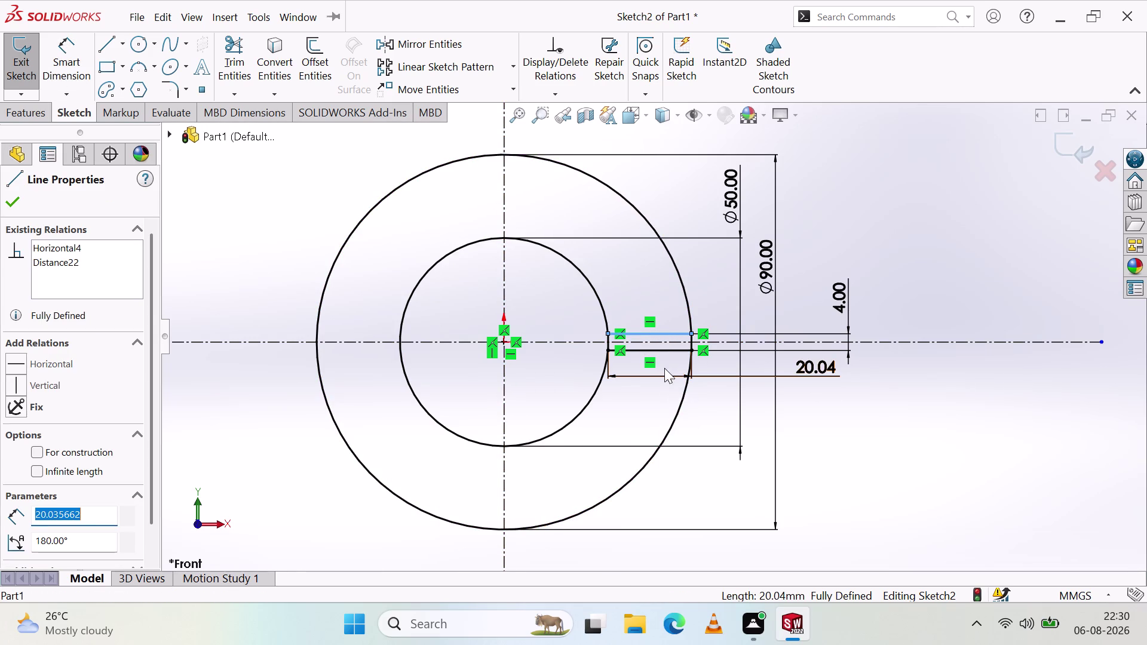
click(666, 351)
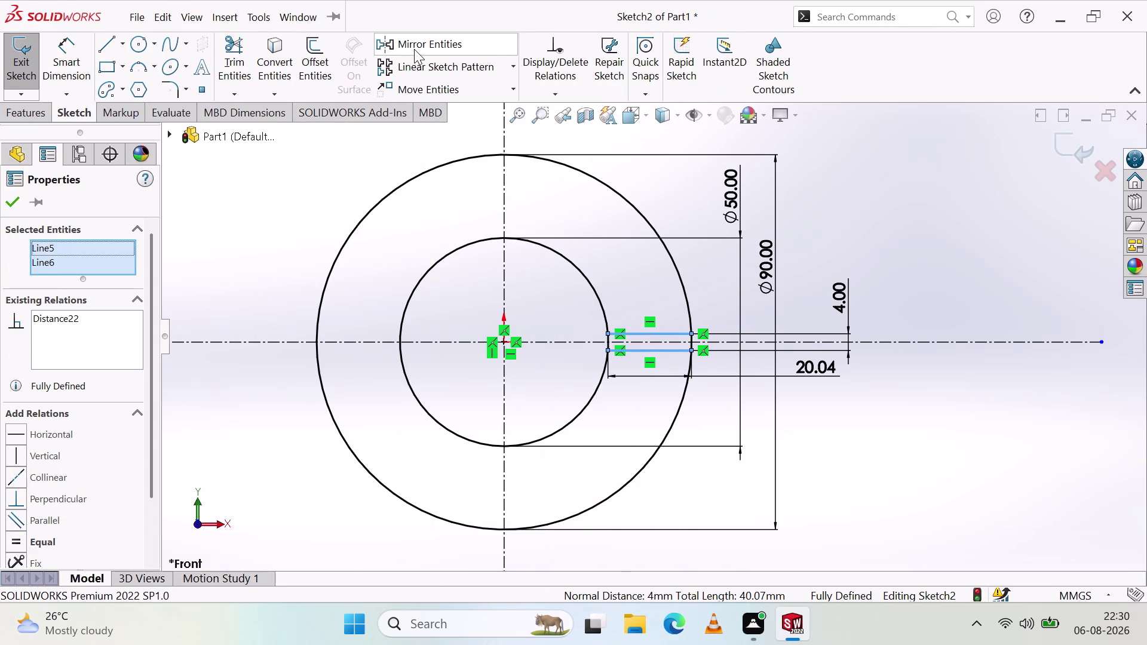
Mirror the two slot lines about the vertical centreline onto the left side.
click(413, 48)
click(89, 416)
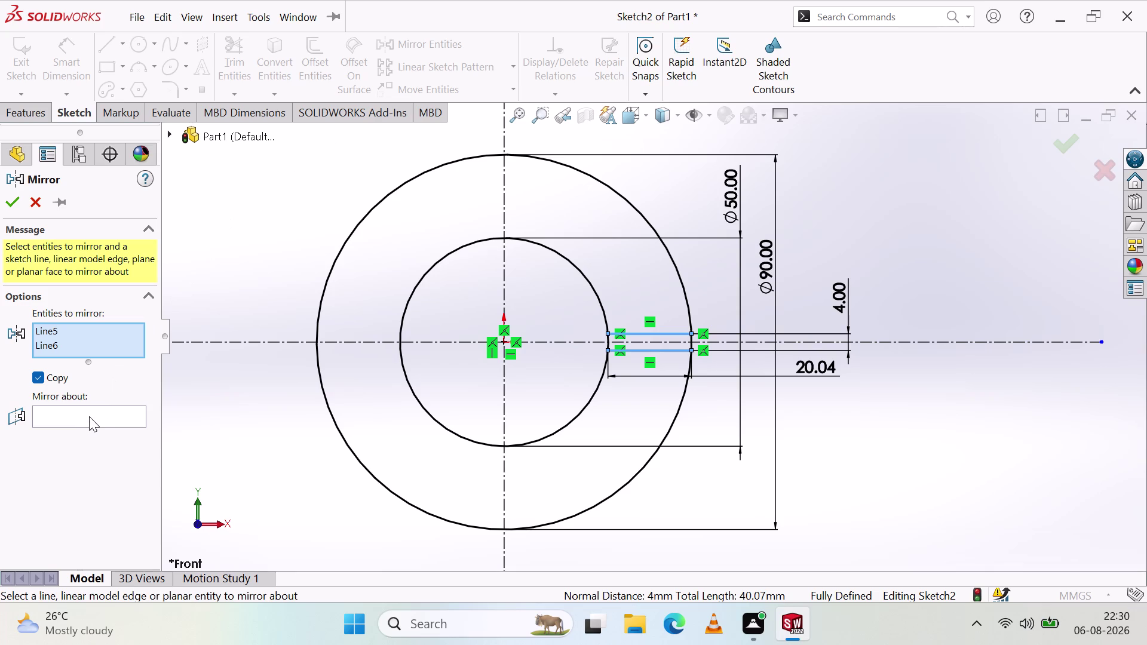
click(504, 284)
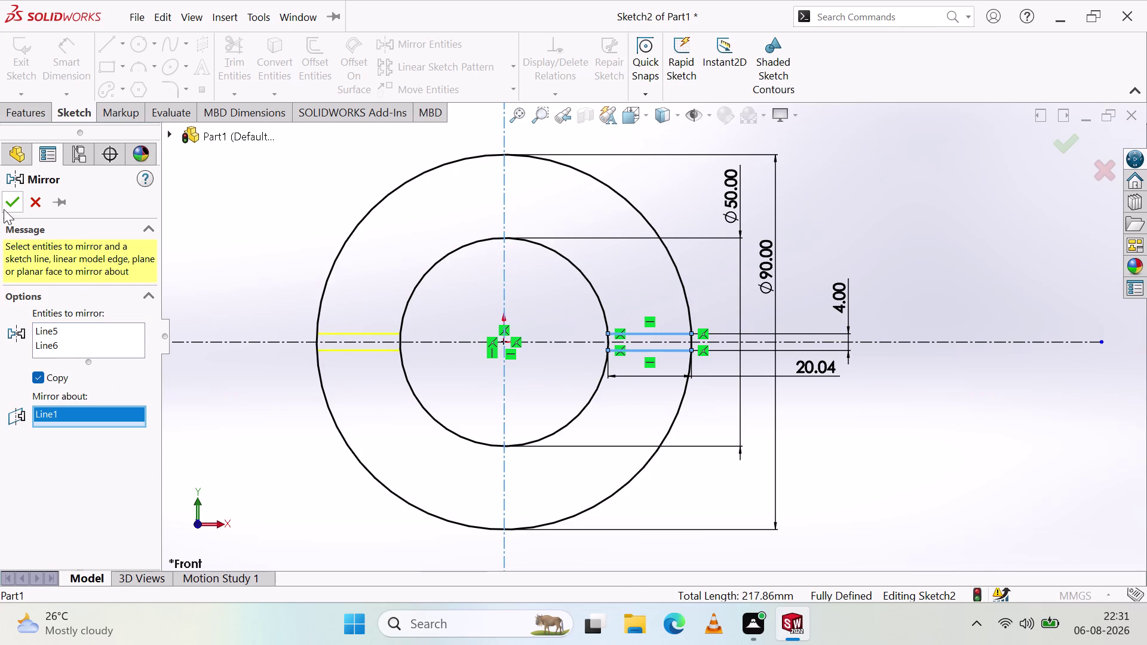
click(5, 203)
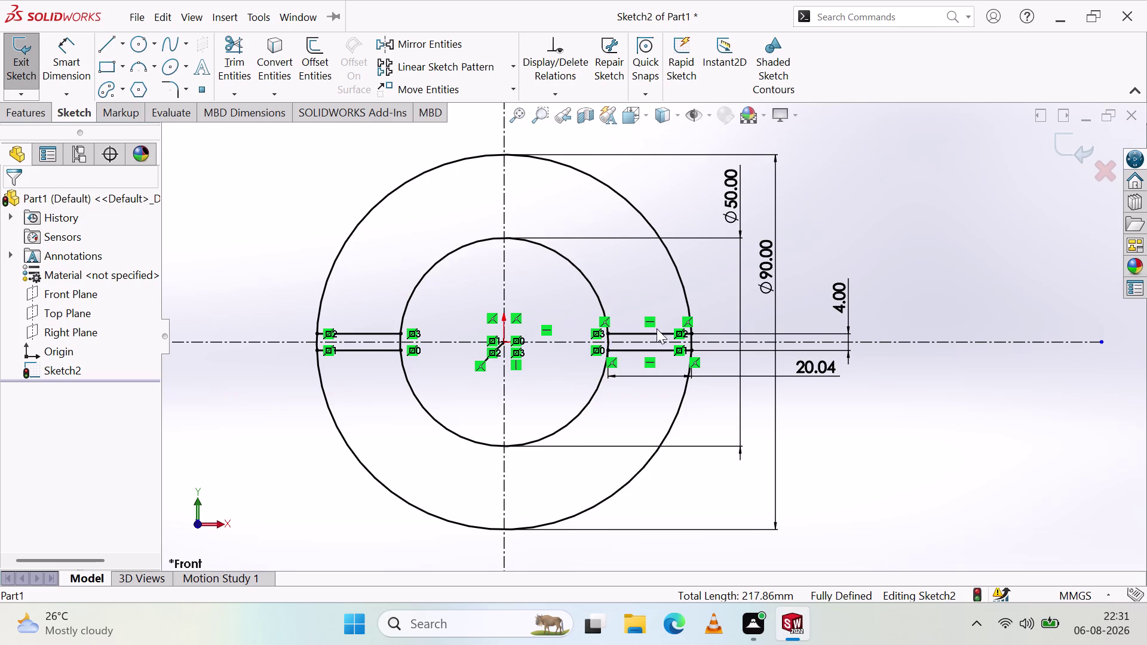
click(367, 350)
click(372, 332)
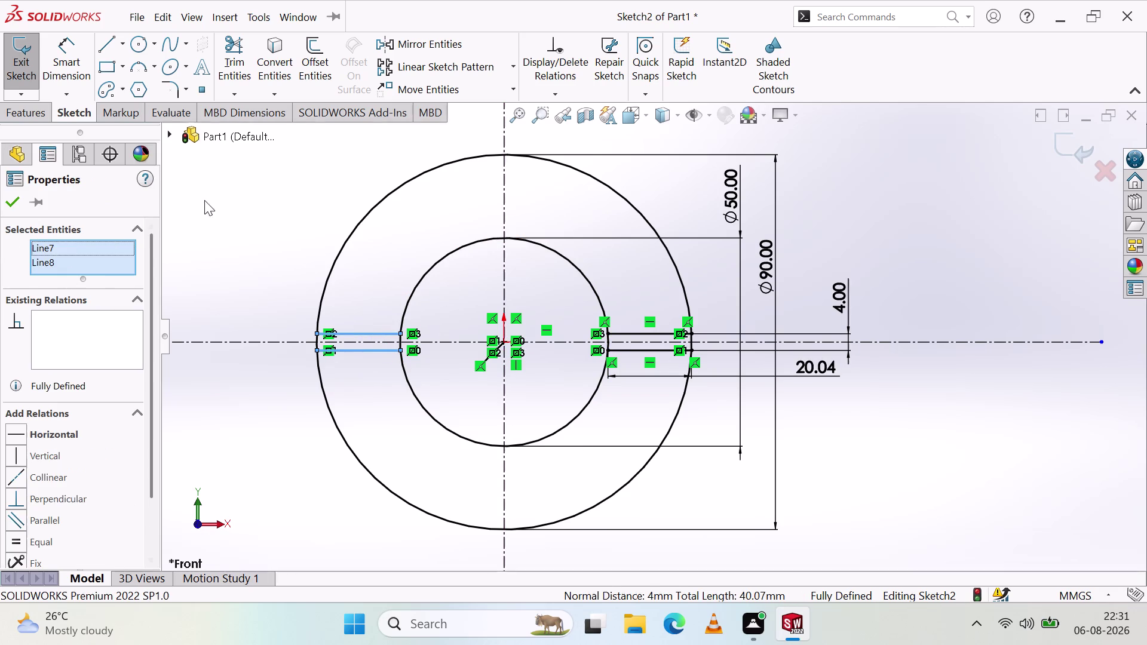
Mirror Line7 and Line8 again, using the other centreline as the mirror line.
click(404, 42)
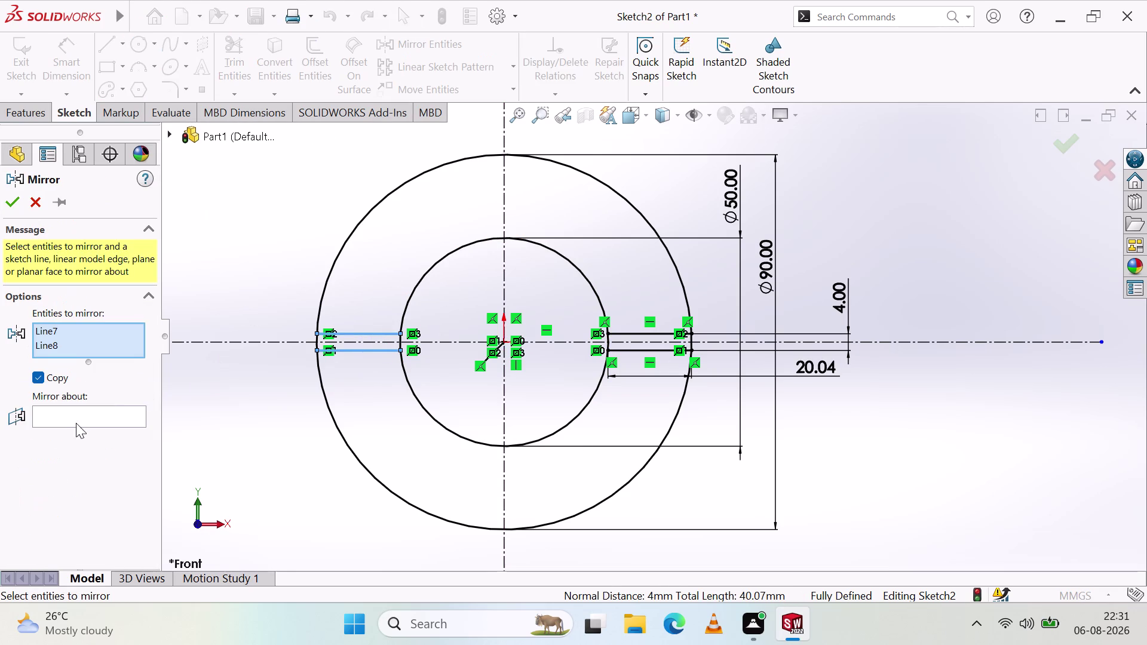
click(73, 421)
click(111, 410)
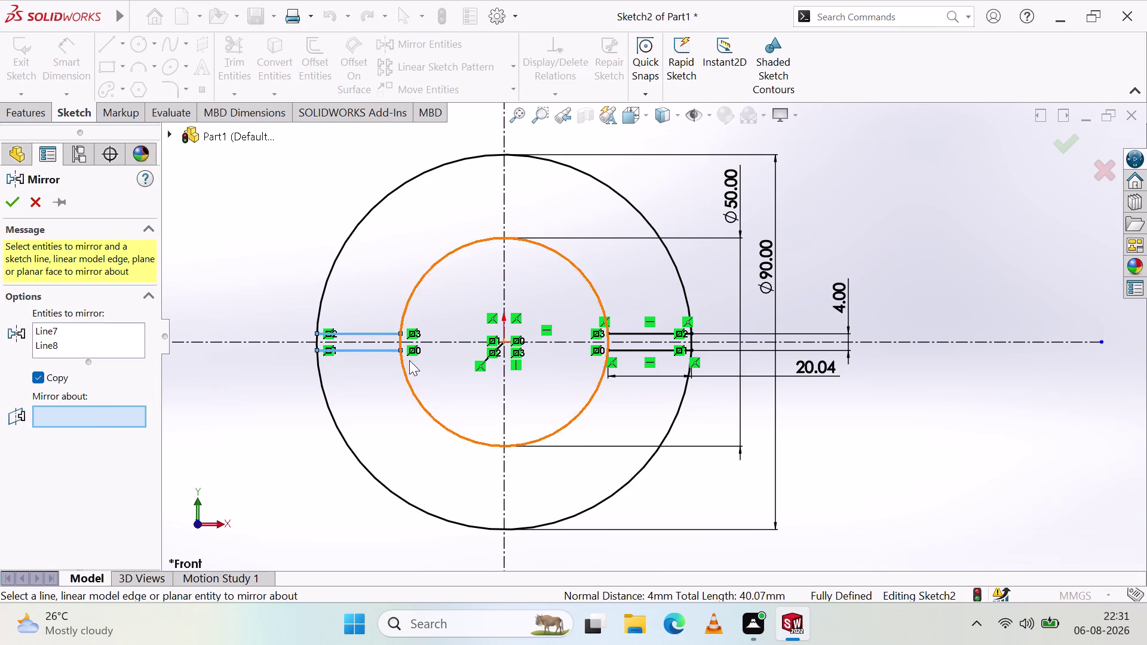
click(503, 264)
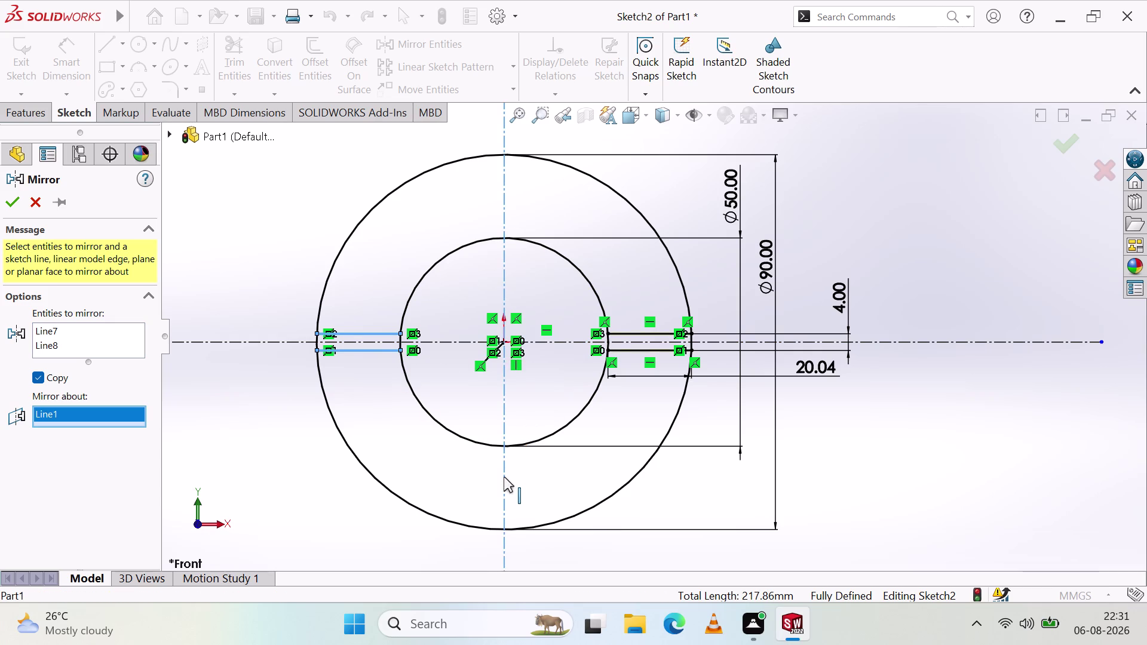
click(654, 339)
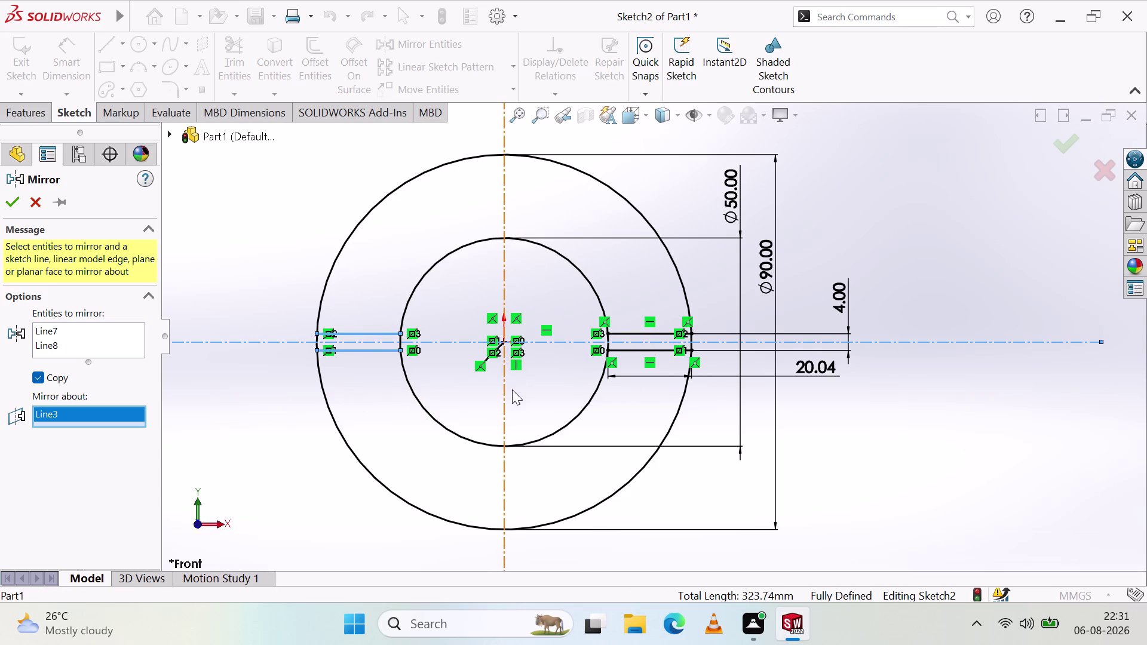
key(Escape)
key(Escape)
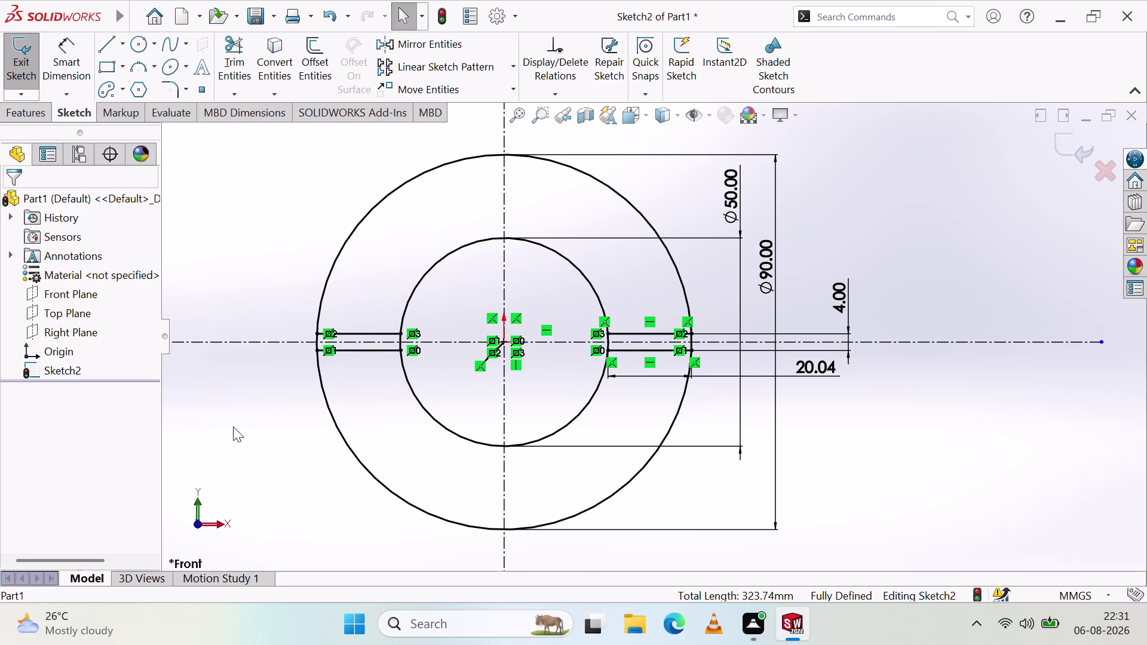
key(Escape)
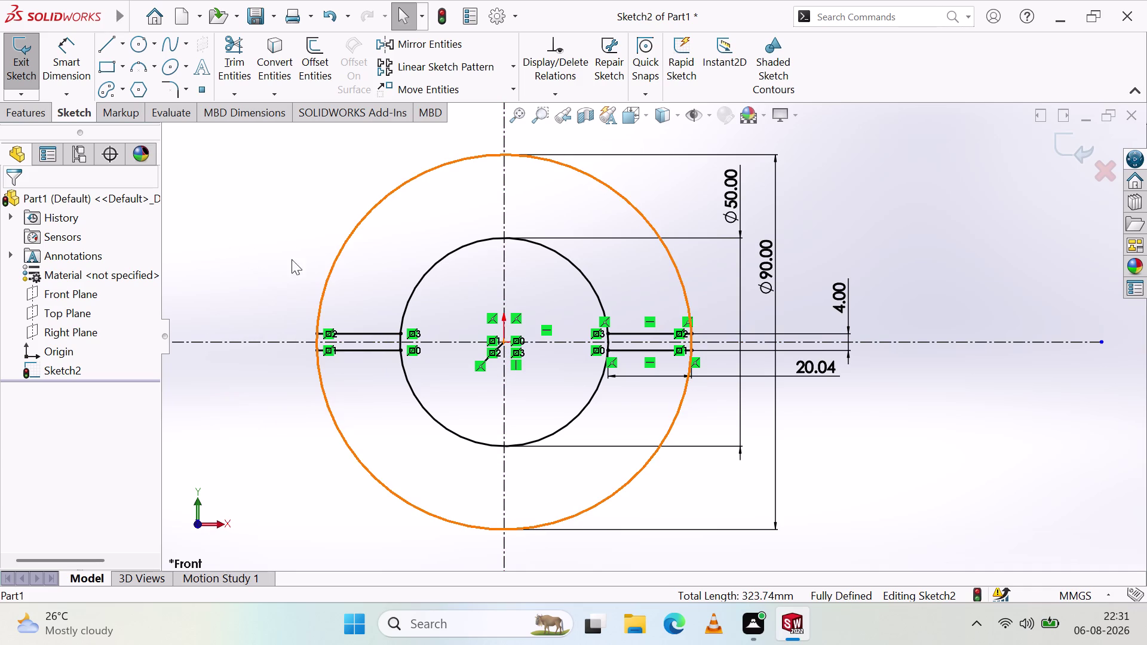
Draw a construction centreline from the origin up and to the right.
scroll(up, 3)
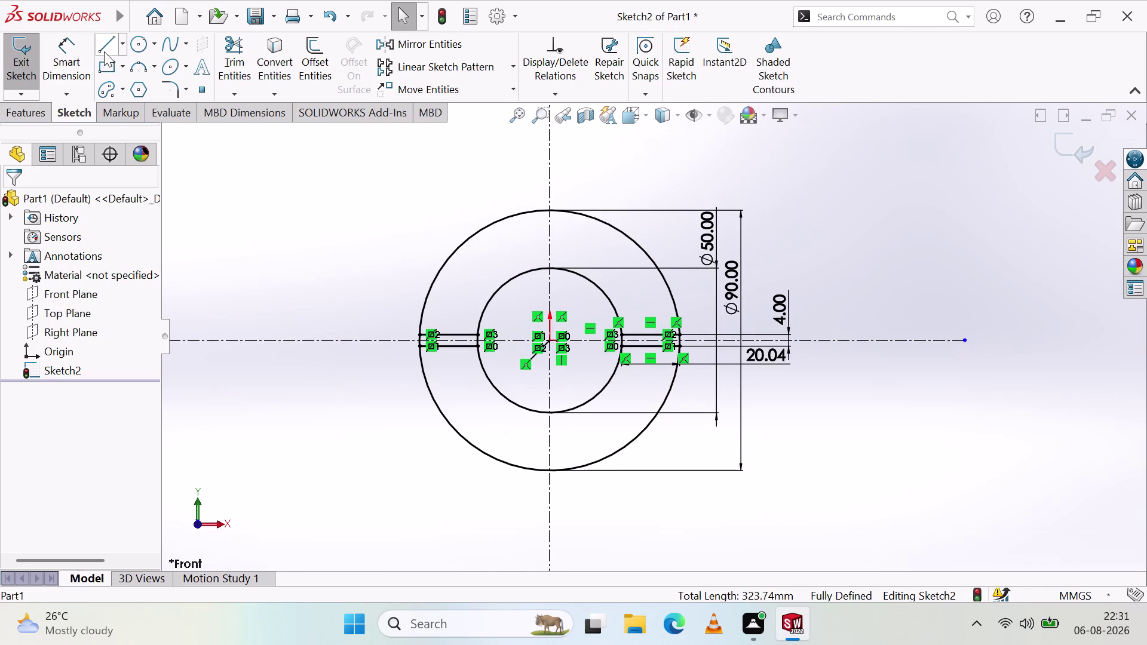
click(123, 53)
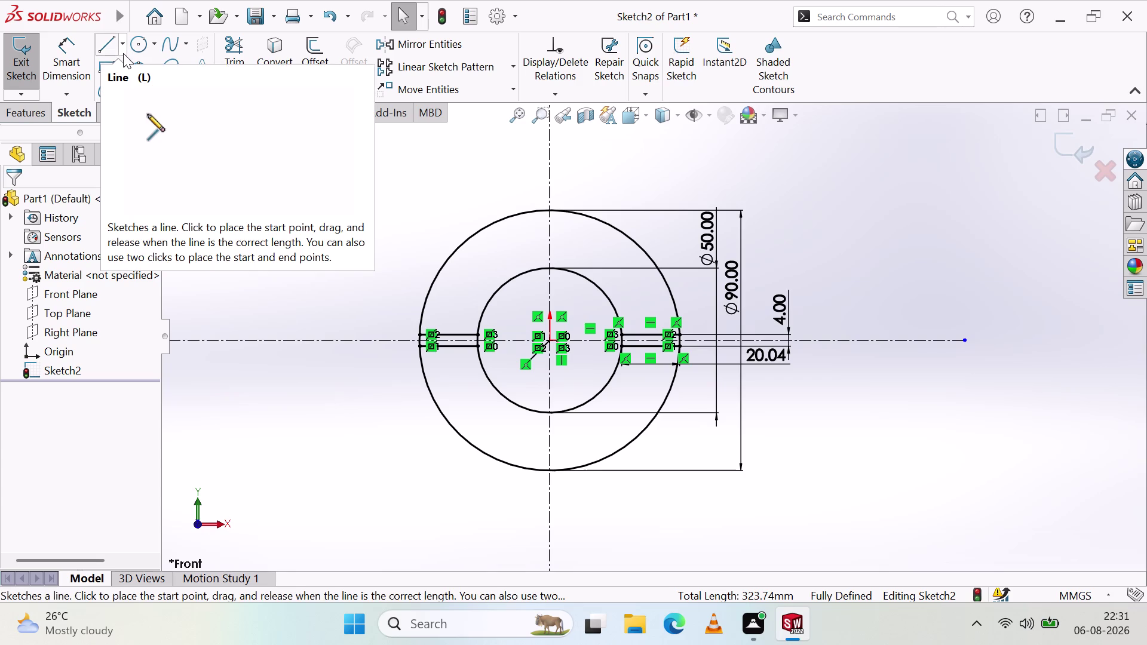
click(129, 79)
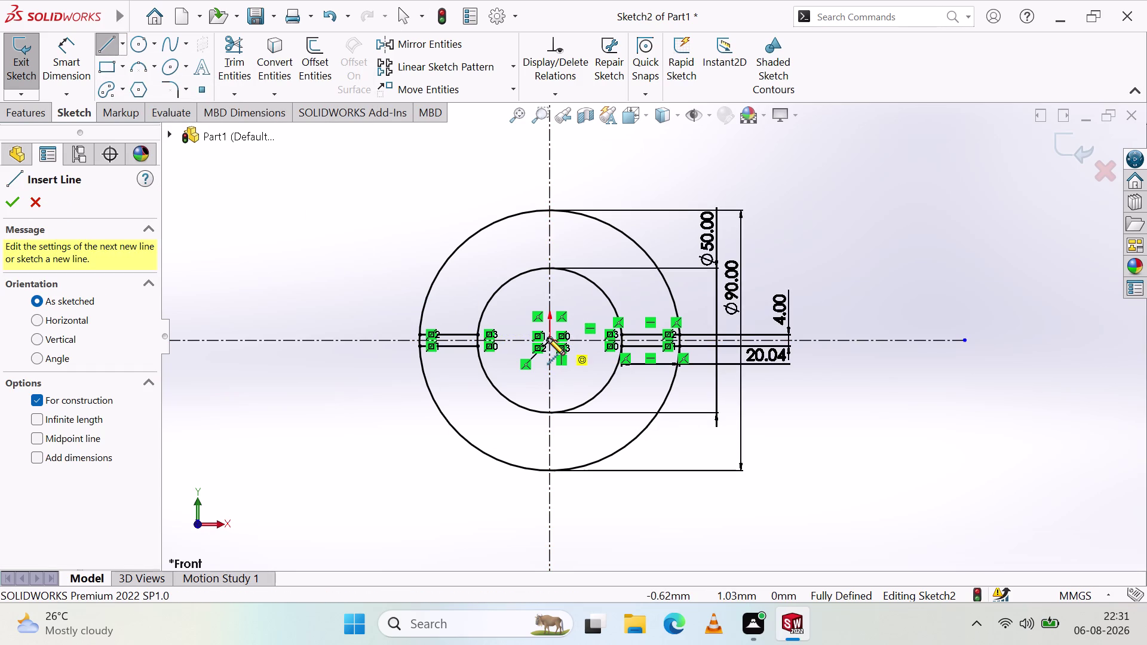
click(548, 338)
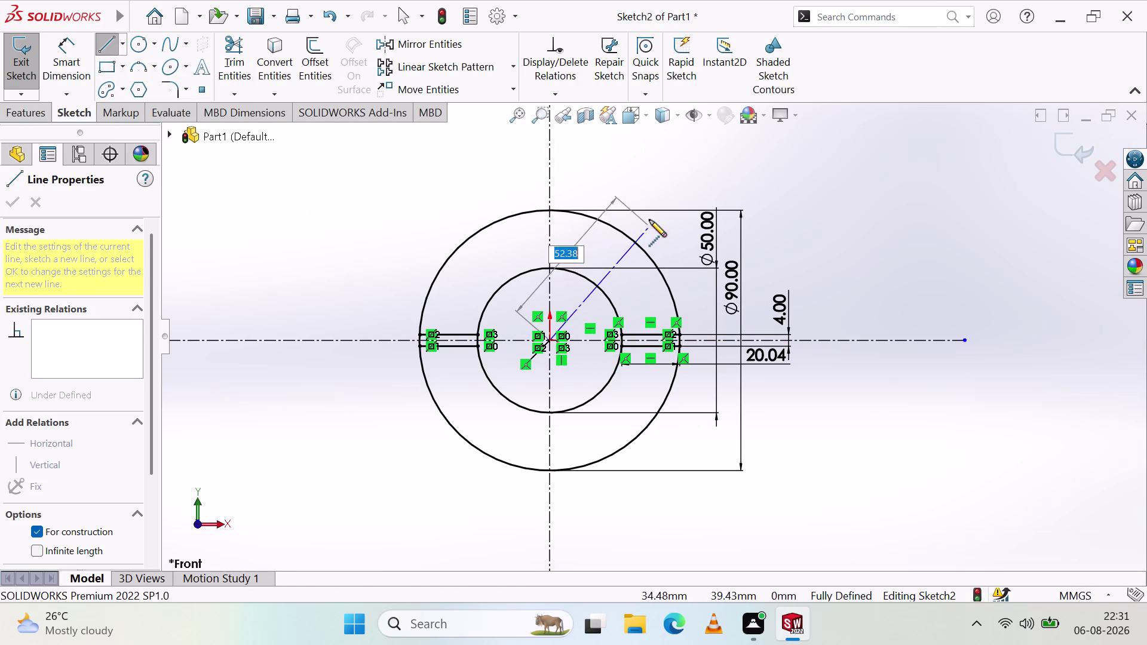
click(667, 182)
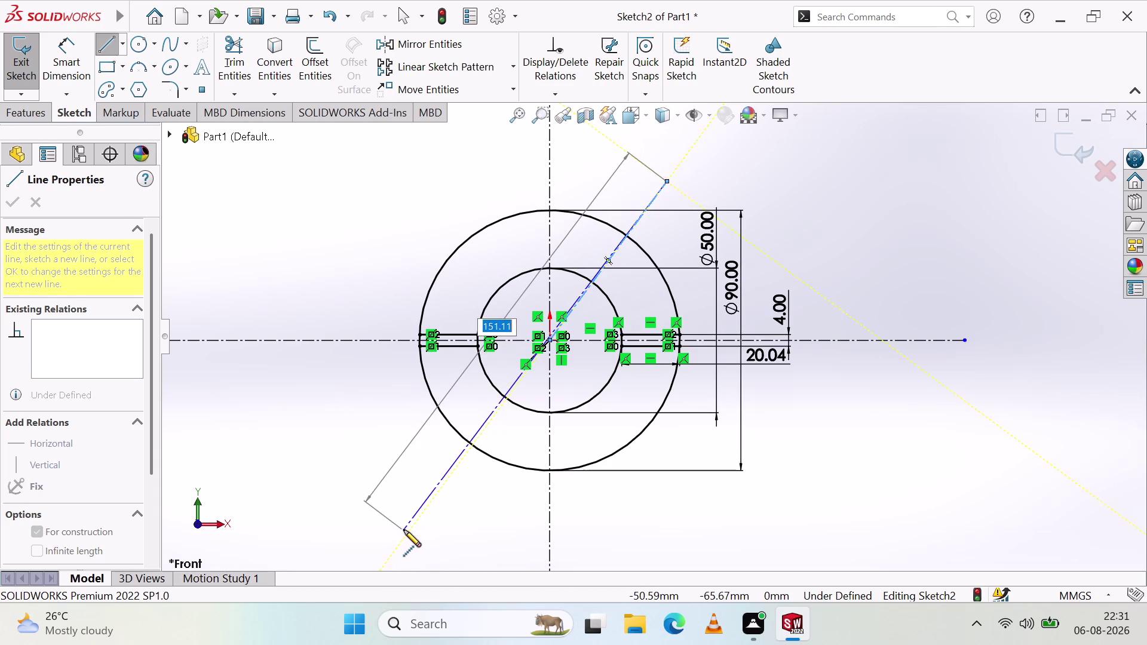
key(Escape)
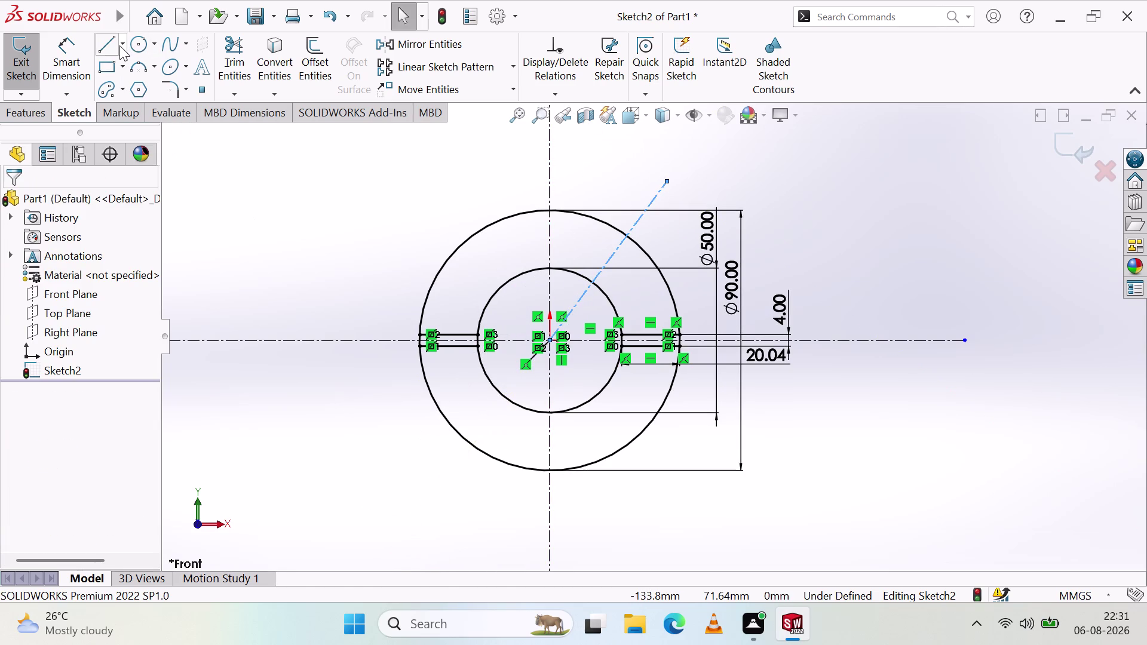
Draw a second centreline from the origin down and to the left.
click(119, 46)
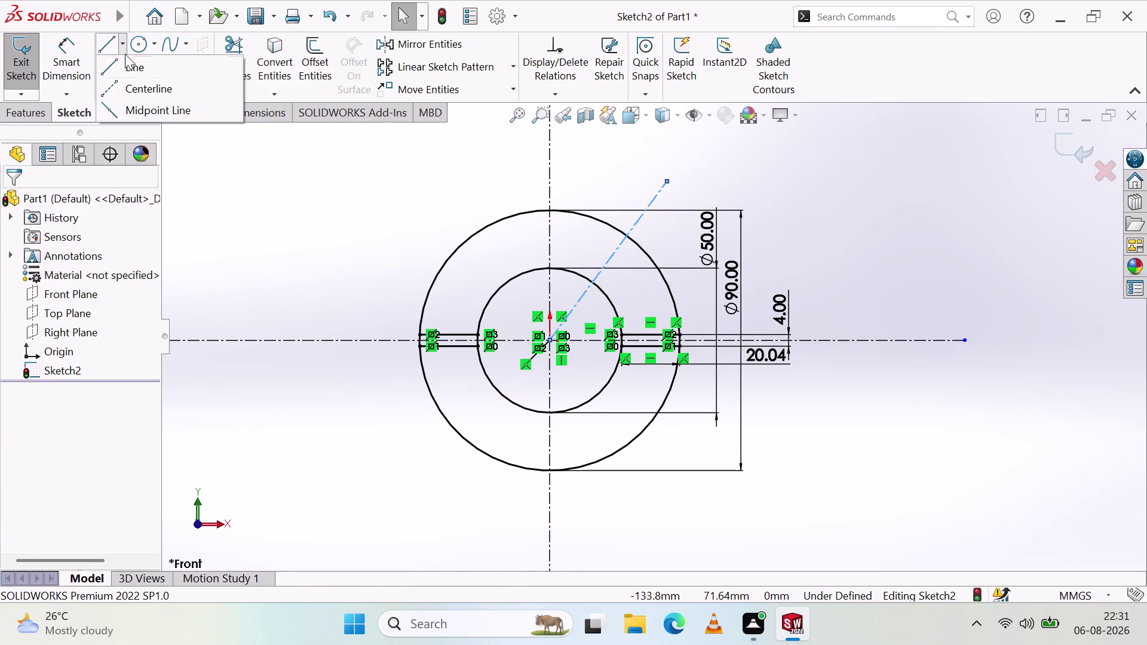
click(152, 90)
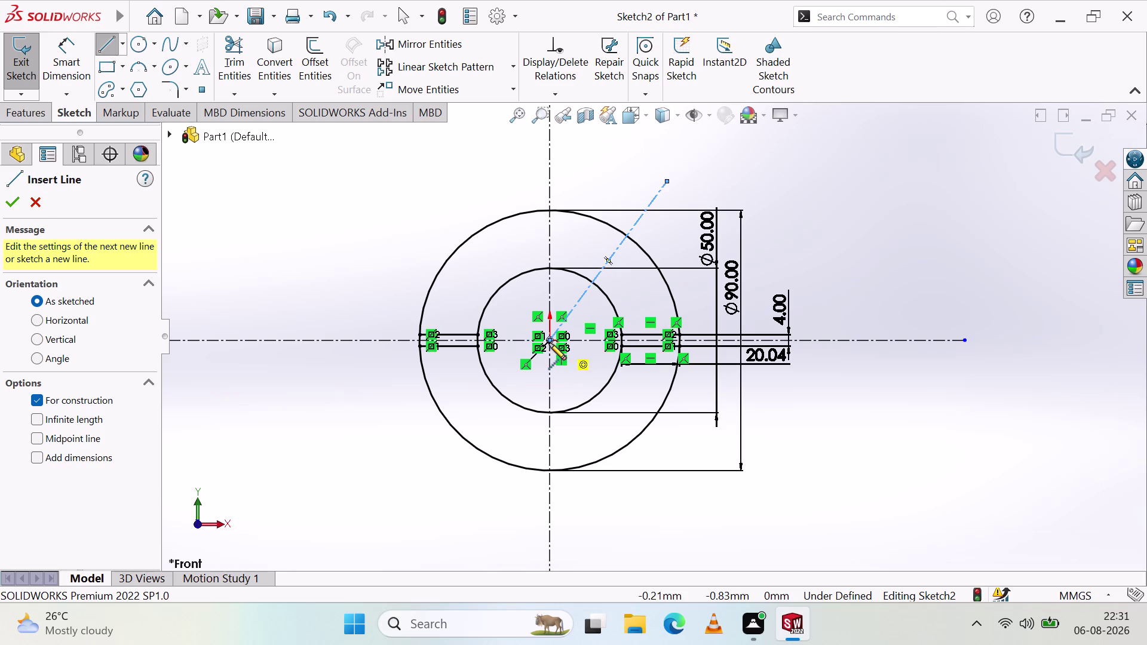
click(549, 341)
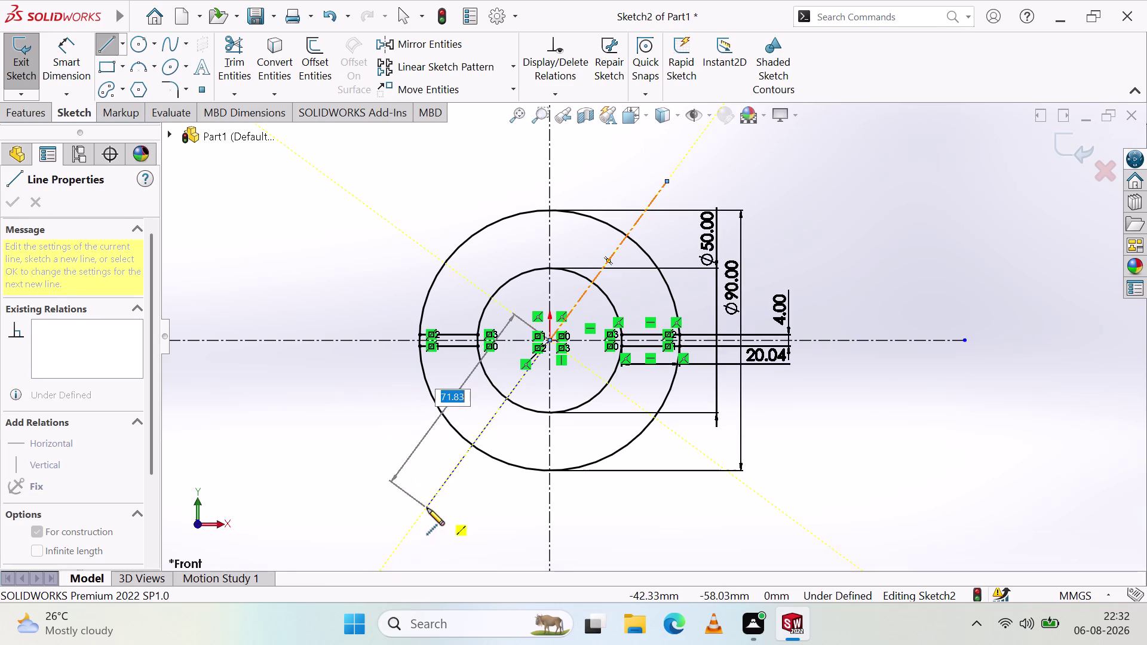
click(427, 509)
key(Escape)
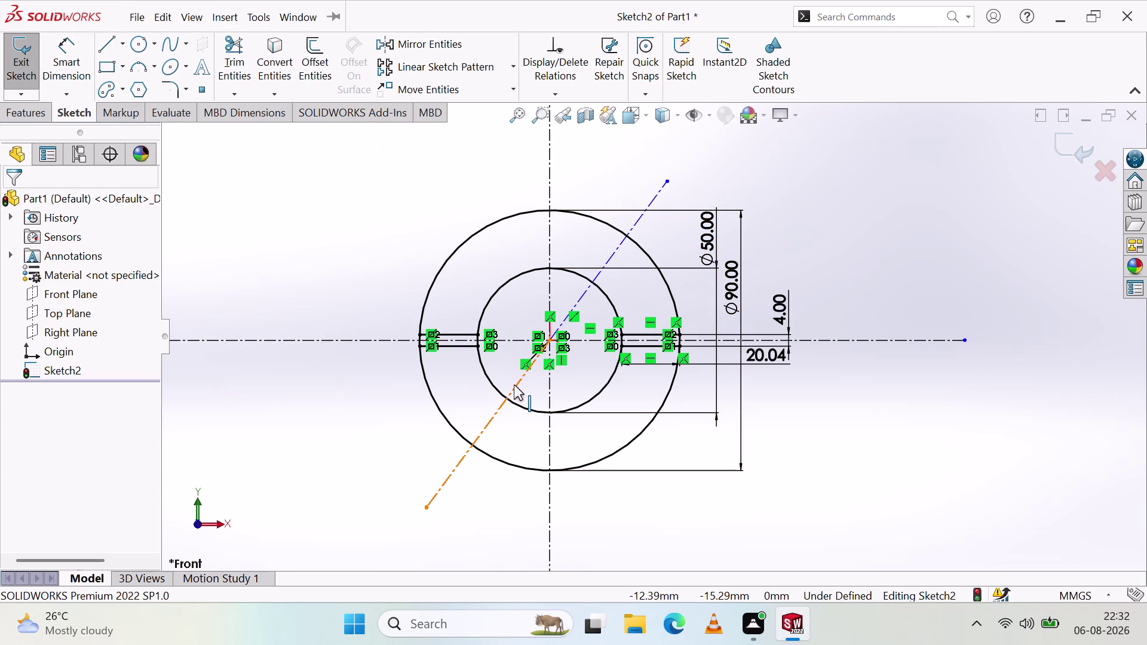
scroll(down, 3)
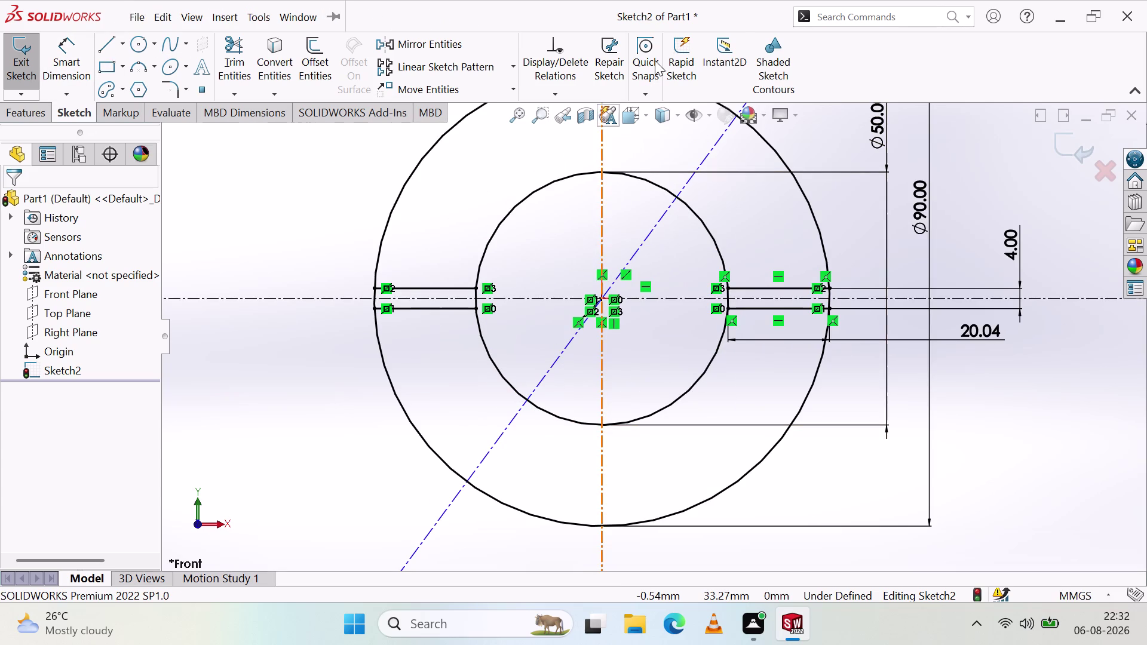
Dimension the upper diagonal centreline at 30° from the vertical centreline.
scroll(up, 3)
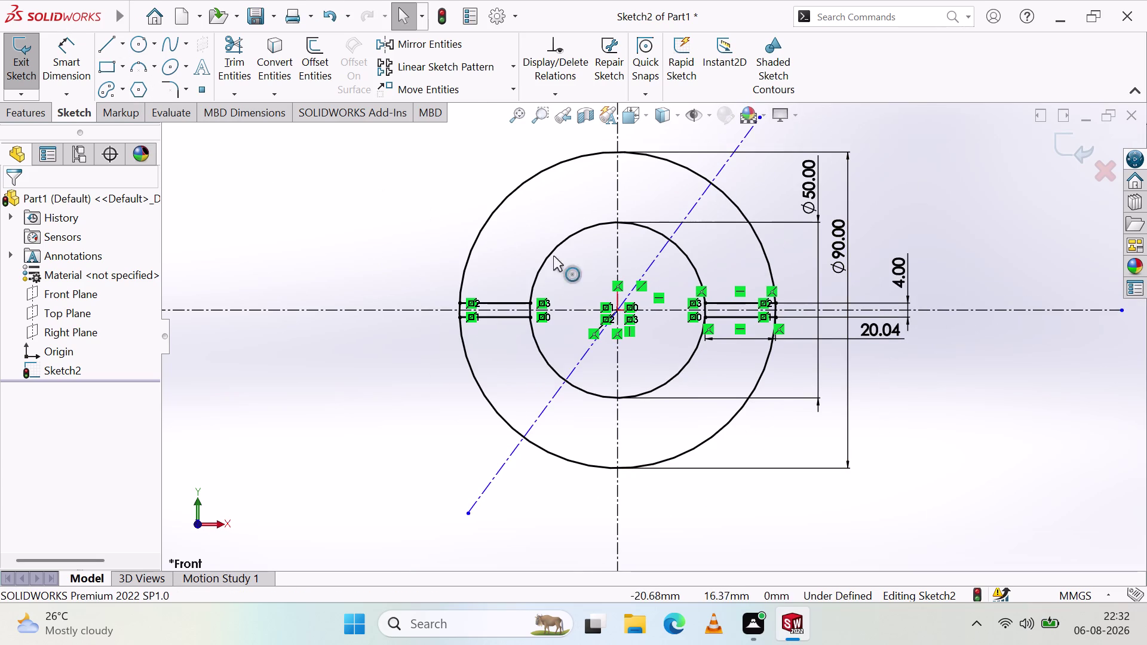
scroll(up, 3)
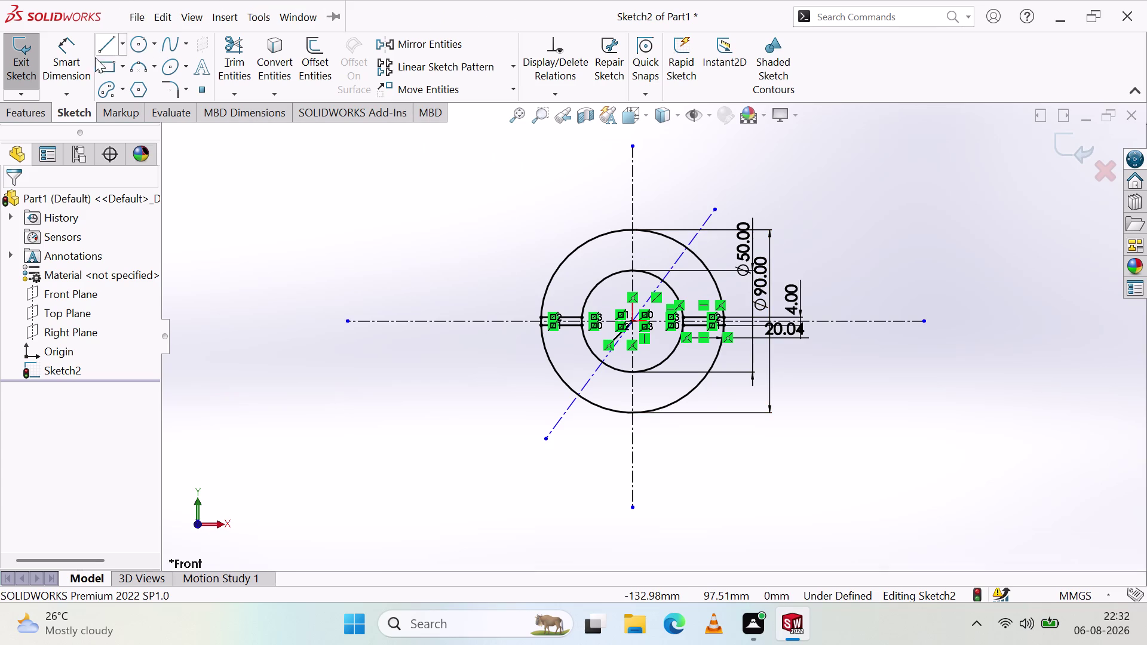
click(70, 70)
click(630, 203)
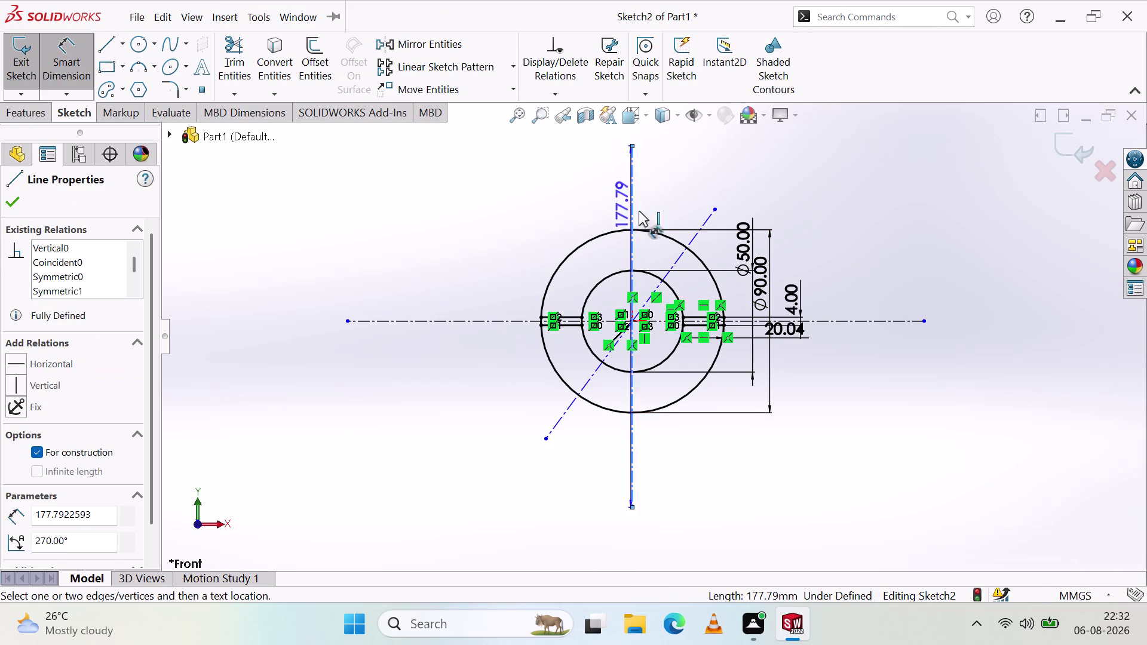
click(696, 235)
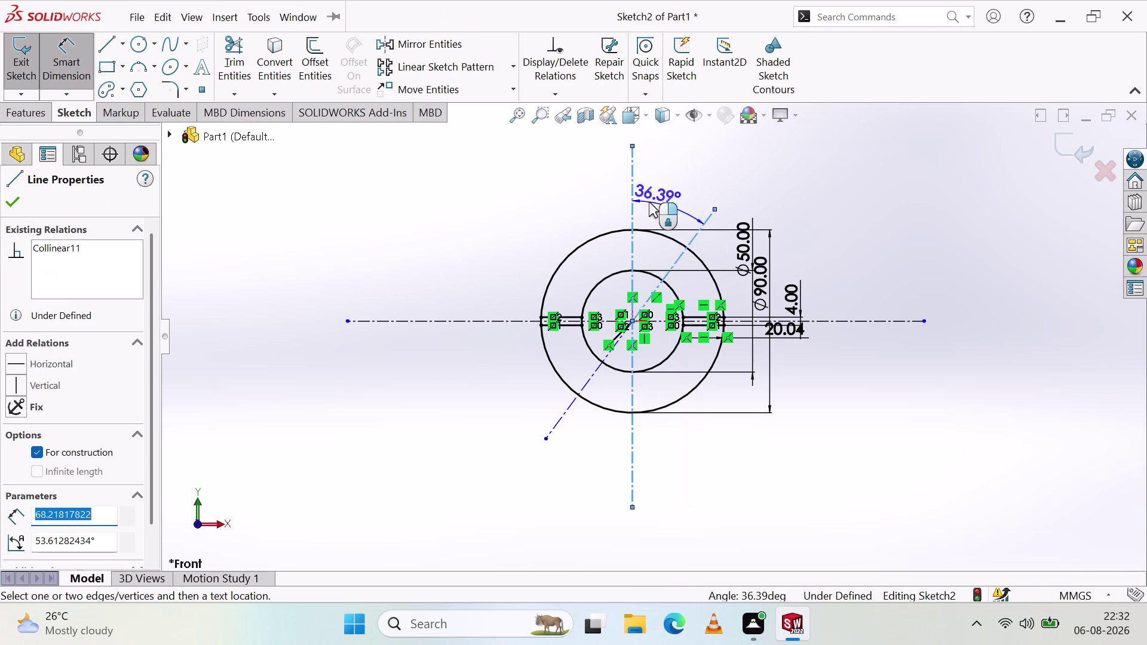
click(665, 207)
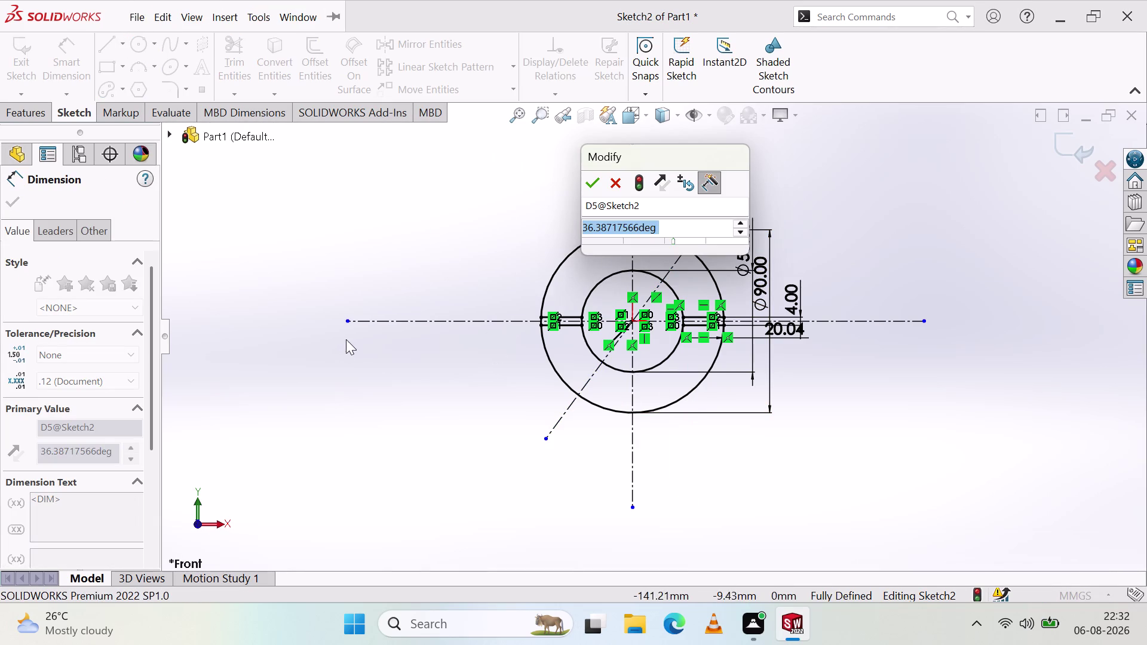
key(3)
key(0)
key(Return)
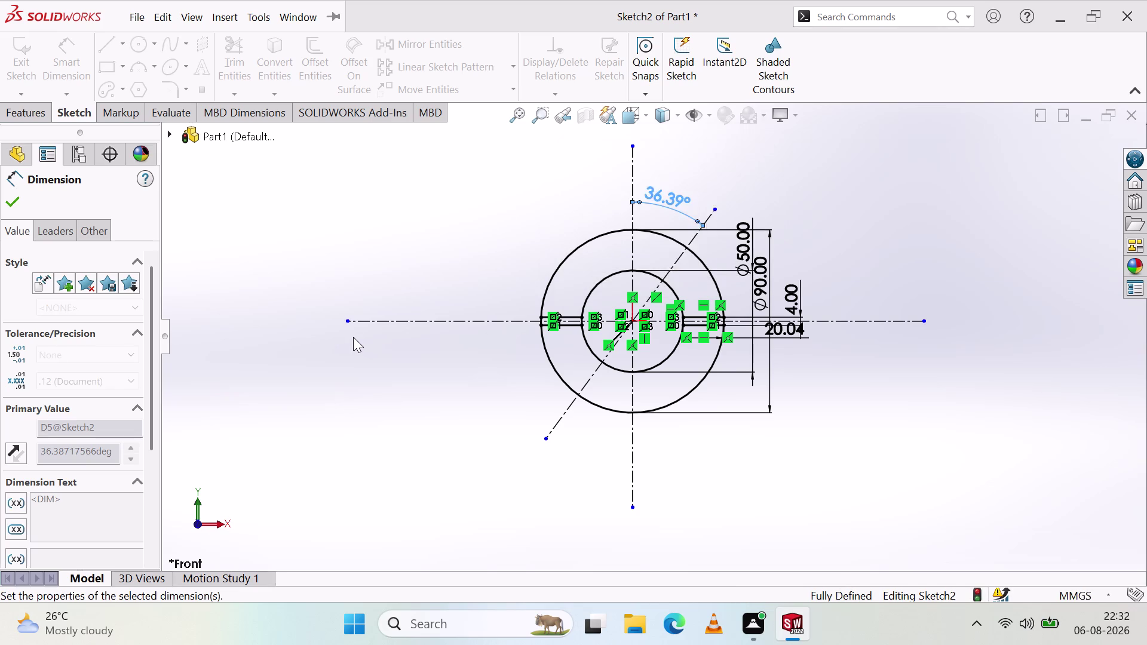
Start a lower diagonal-to-vertical angle dimension, then cancel it as redundant.
click(409, 228)
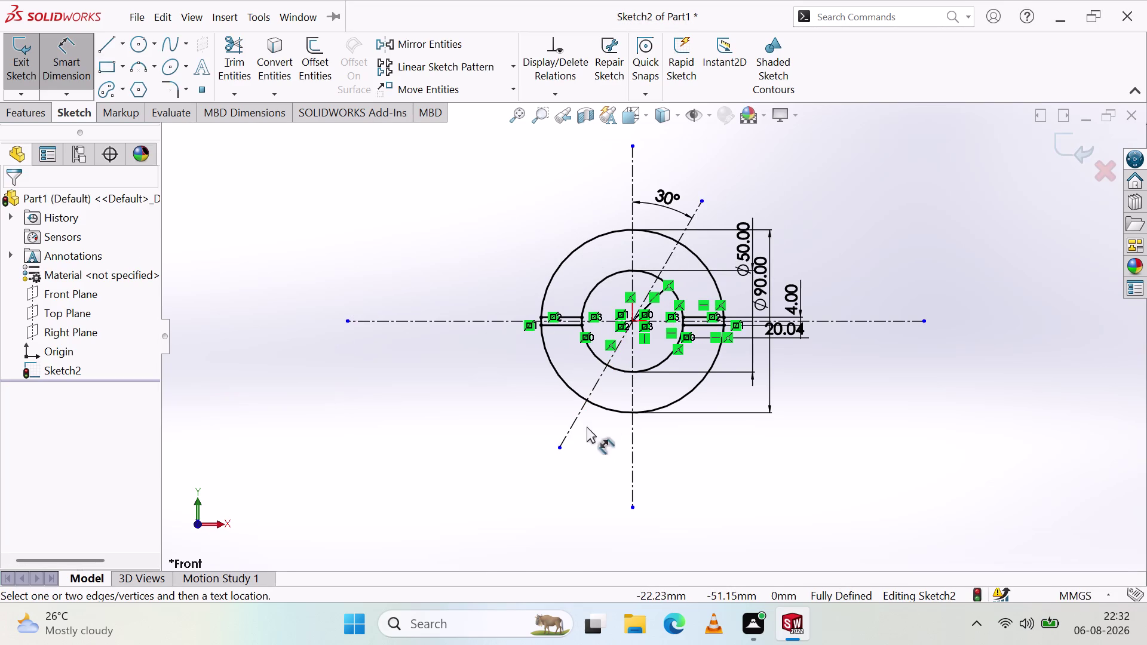
click(577, 419)
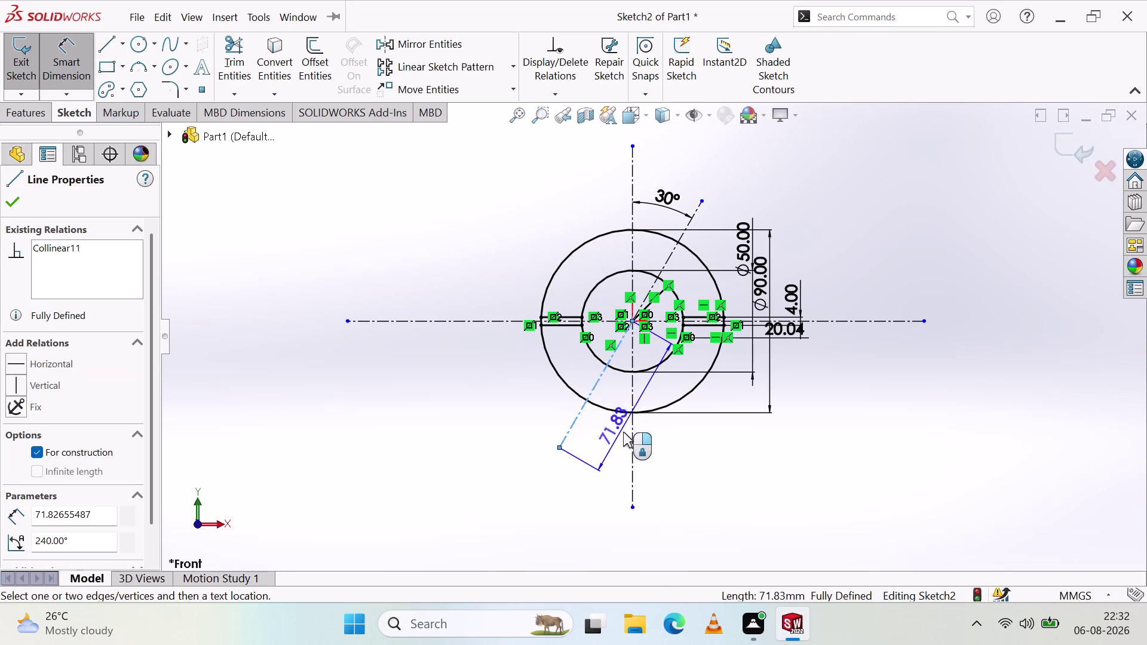
click(631, 438)
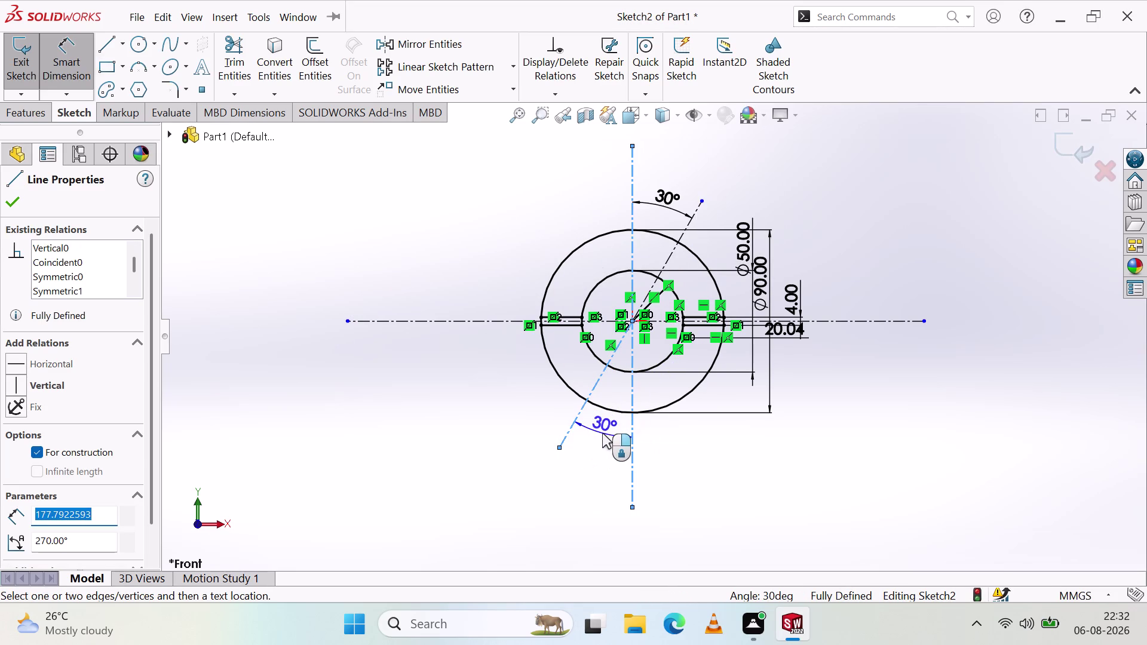
key(Escape)
key(Escape)
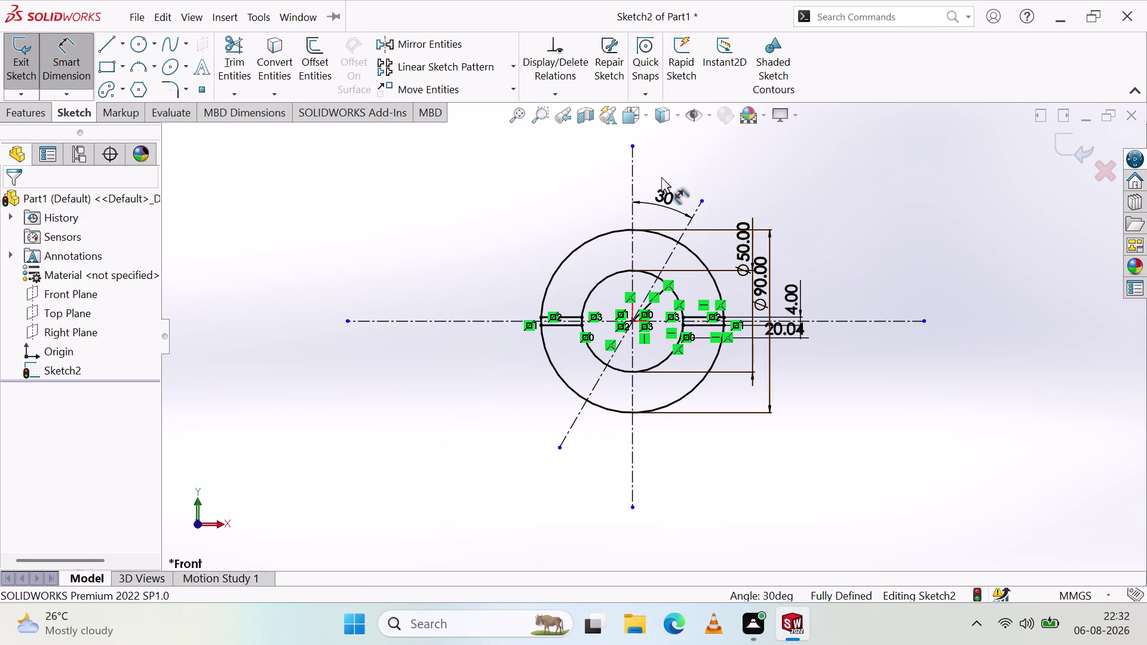
click(511, 217)
click(121, 48)
click(143, 89)
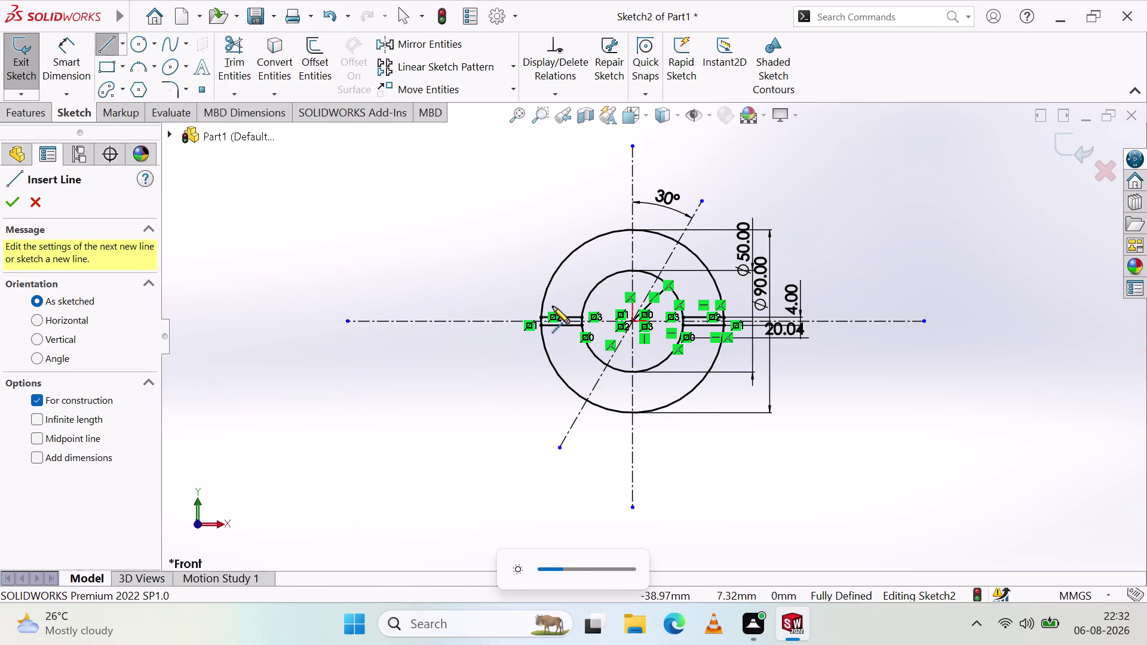
Draw a centreline from the origin down and to the right, then return to the front view.
click(632, 321)
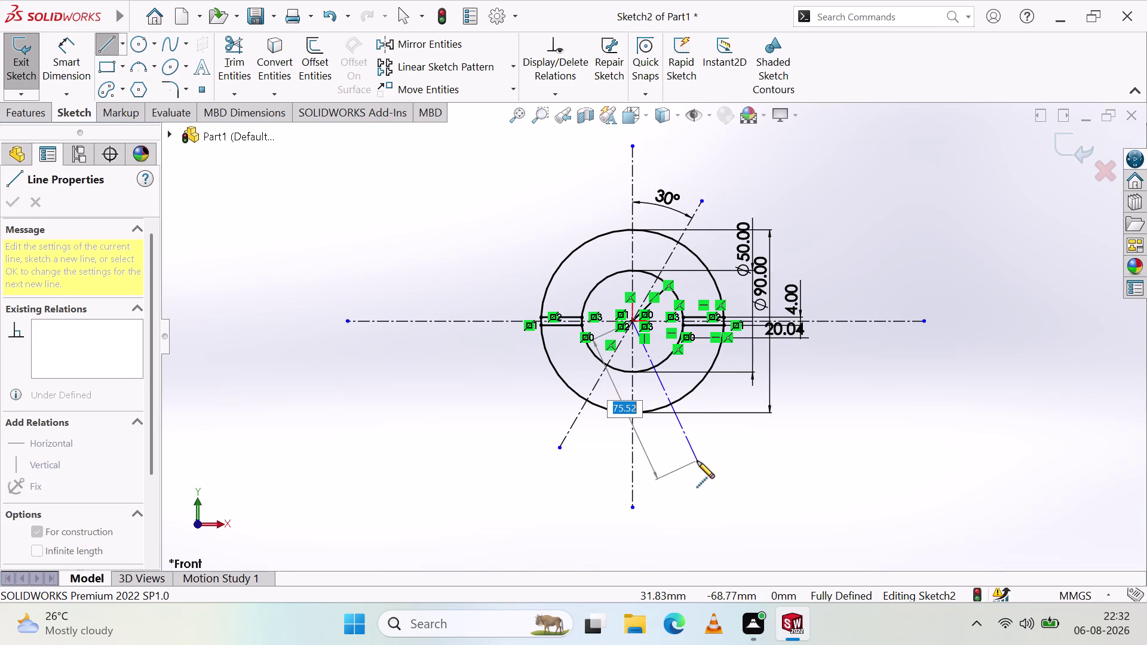
click(697, 462)
key(Escape)
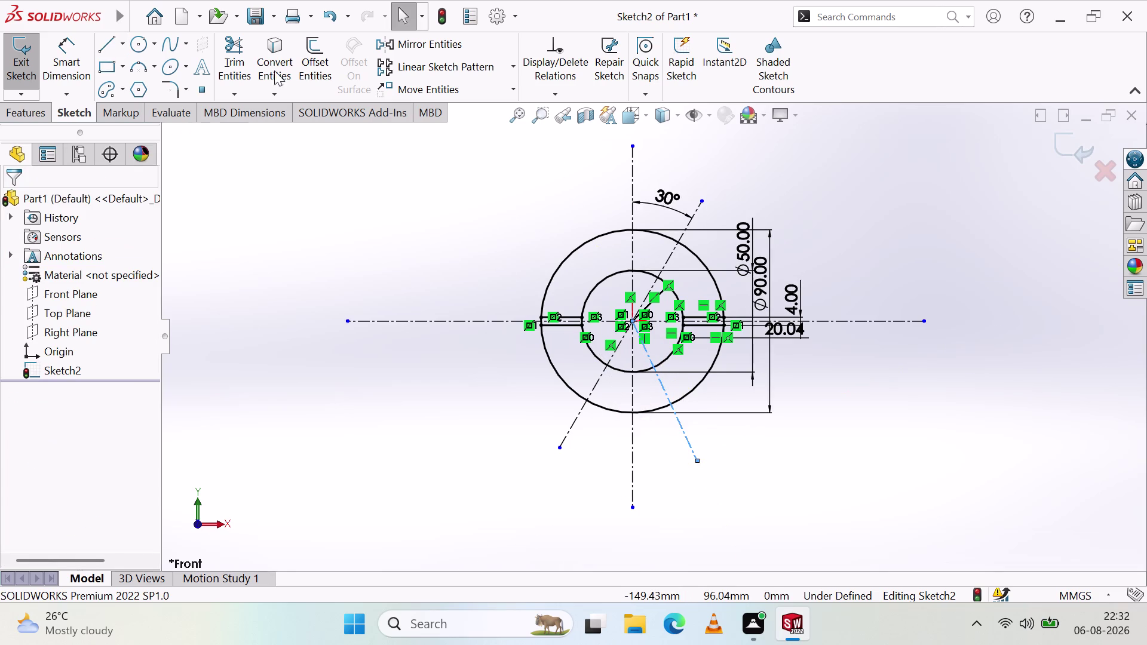
key(space)
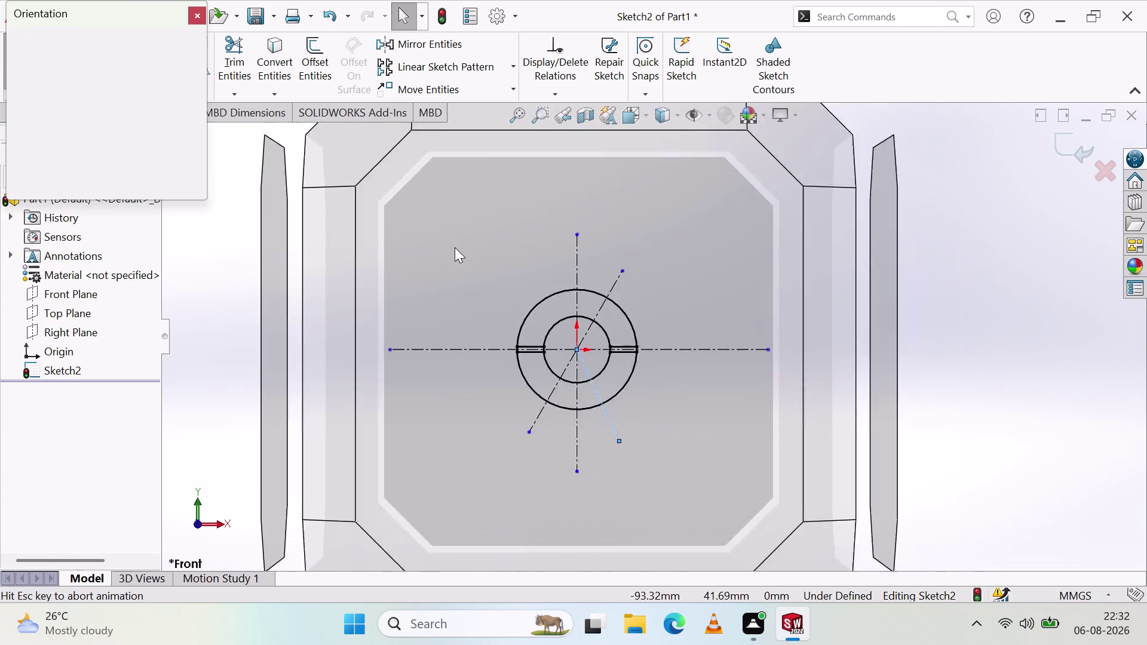
key(space)
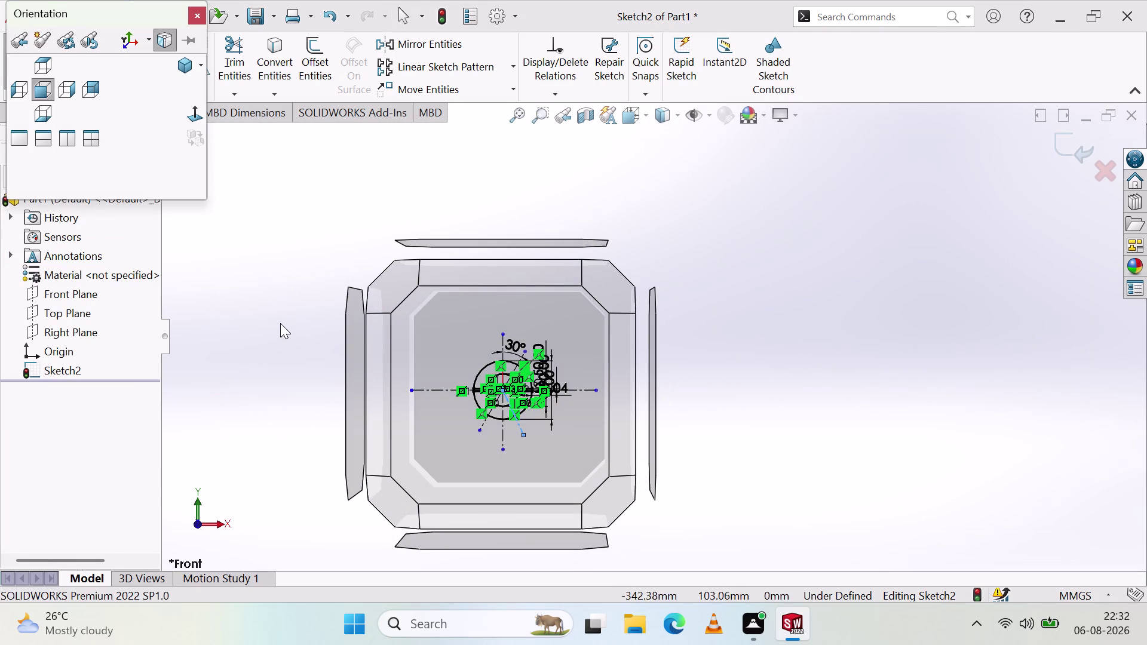
click(280, 323)
scroll(up, 3)
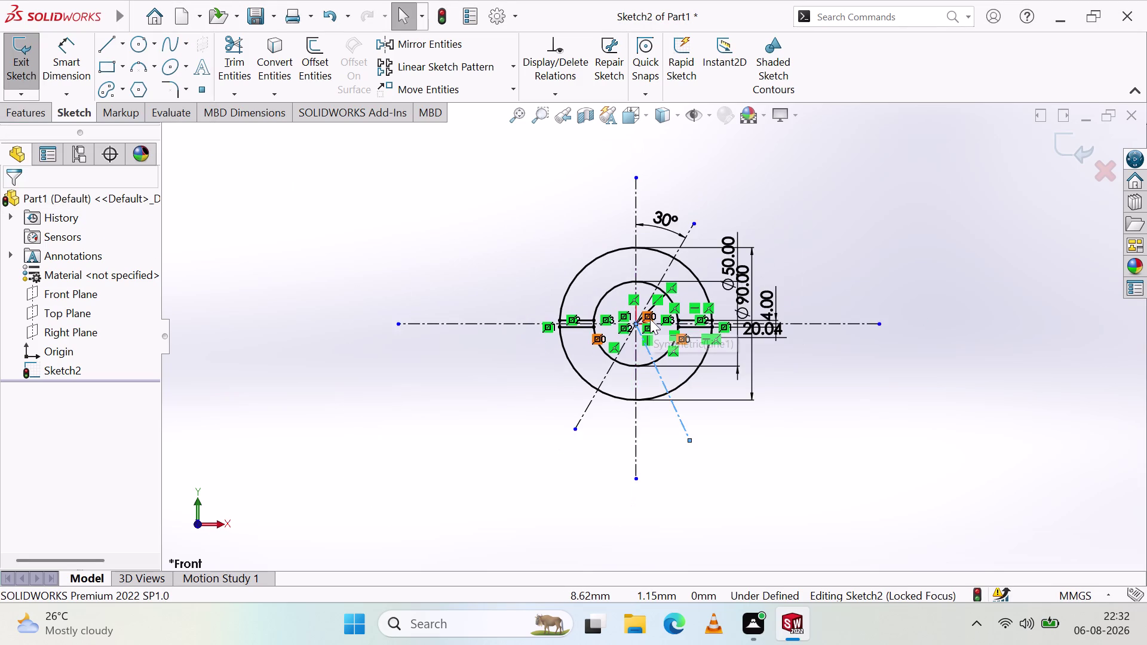
scroll(down, 3)
scroll(up, 3)
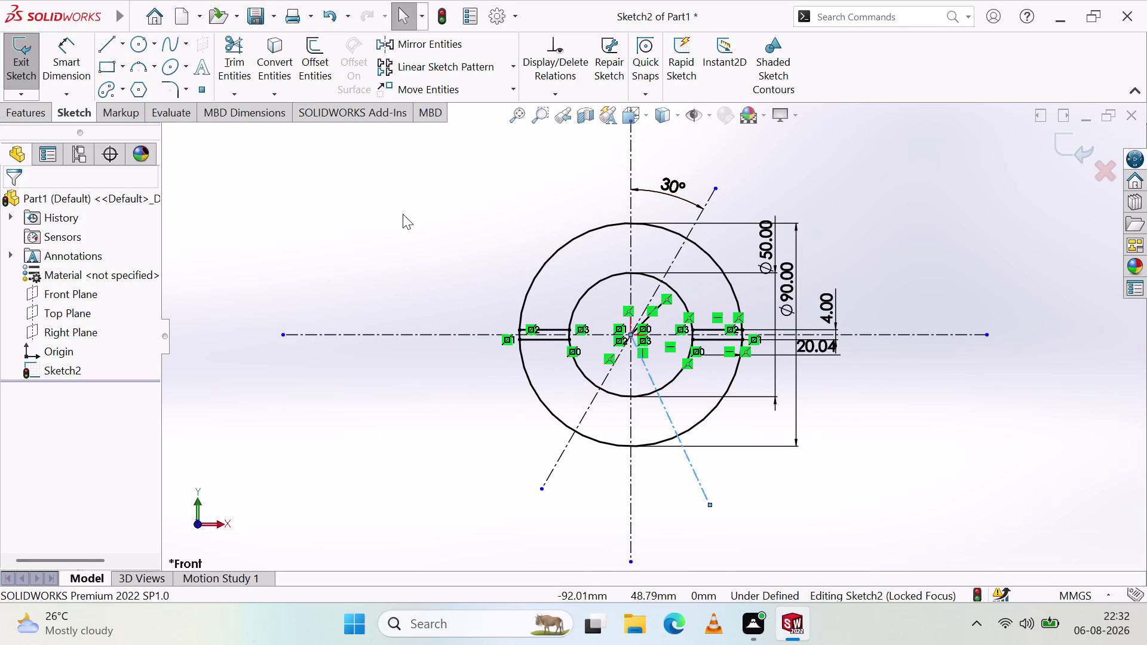
scroll(up, 3)
scroll(down, 3)
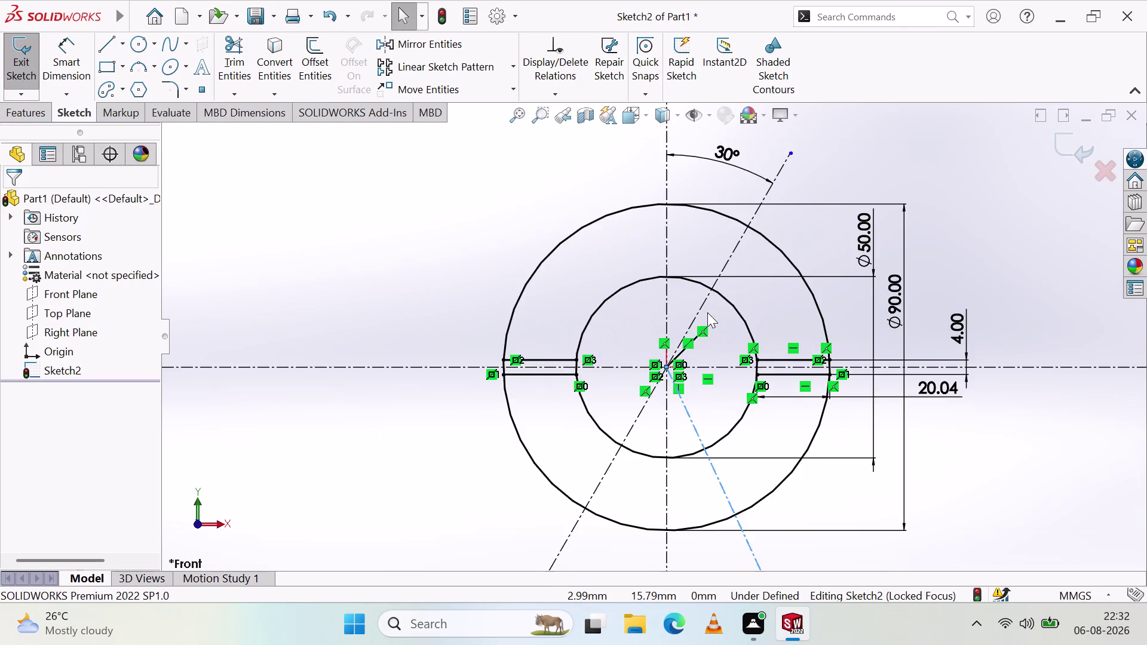
scroll(down, 3)
scroll(up, 3)
scroll(down, 3)
scroll(down, 3)
scroll(up, 3)
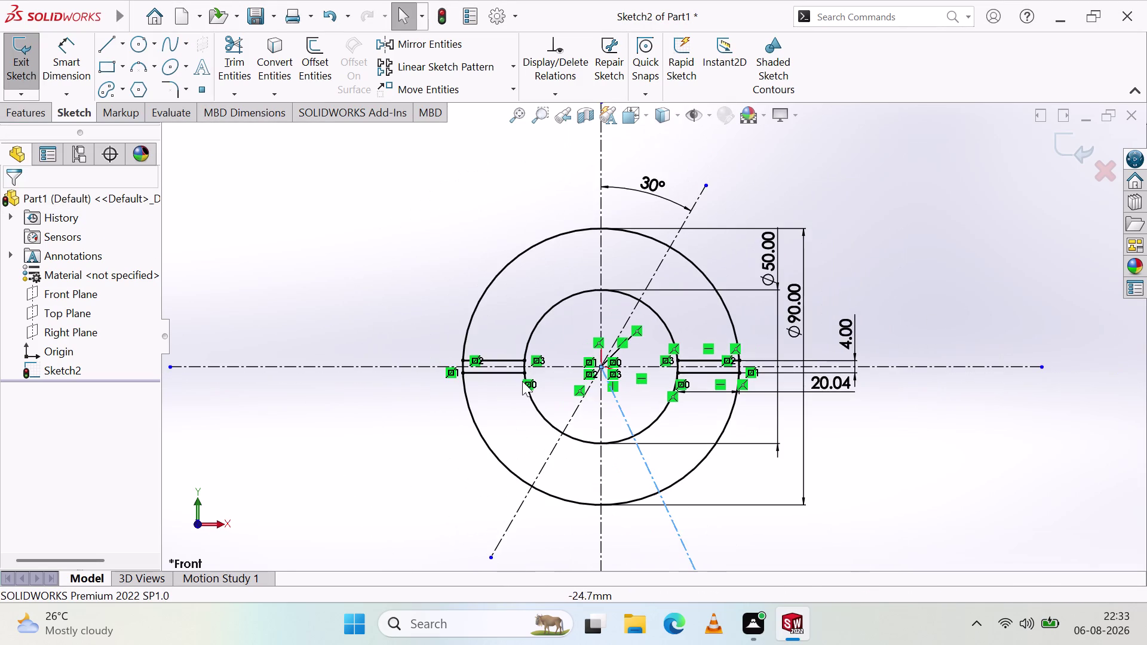
scroll(down, 3)
scroll(up, 3)
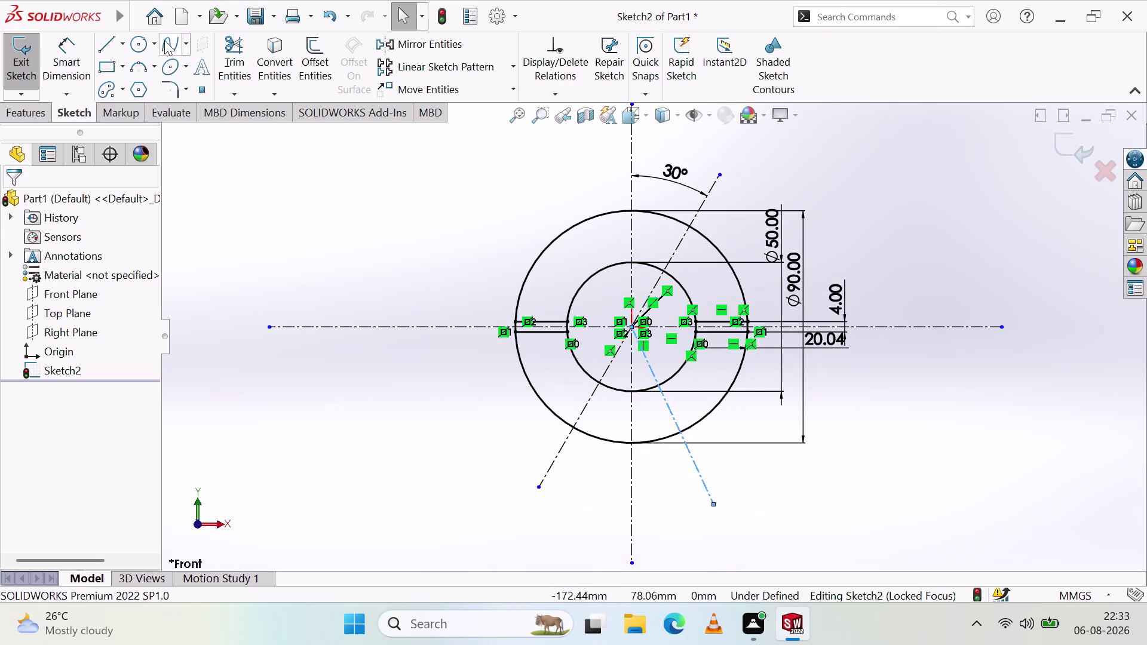
Draw a construction centreline from the sketch centre up and to the left.
click(122, 53)
click(138, 92)
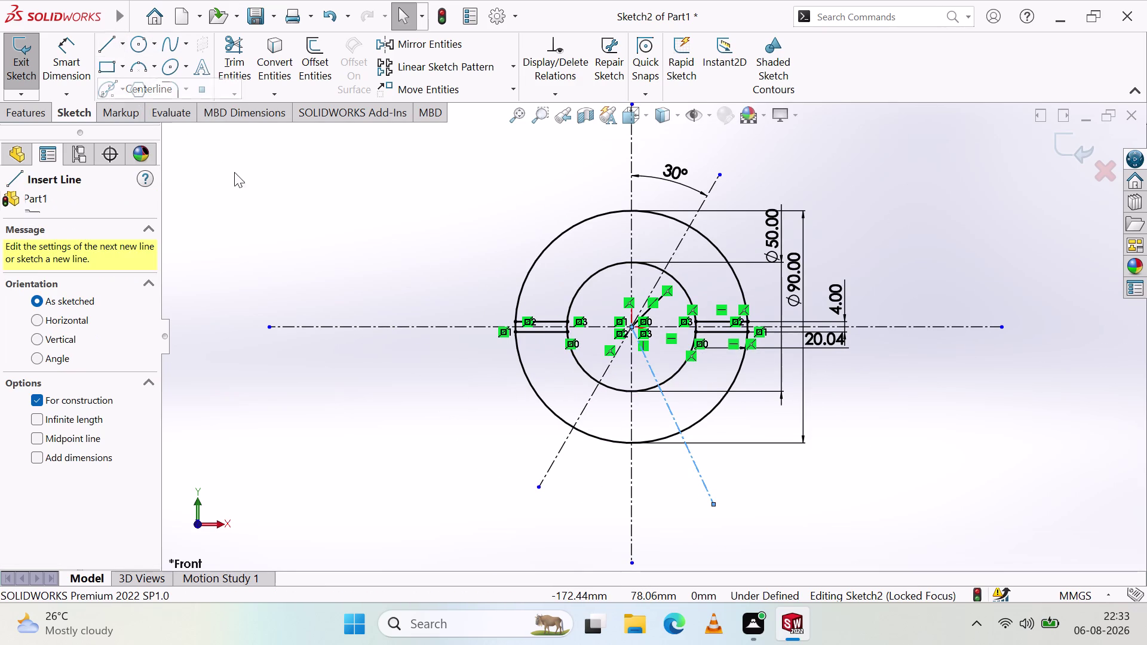
click(632, 328)
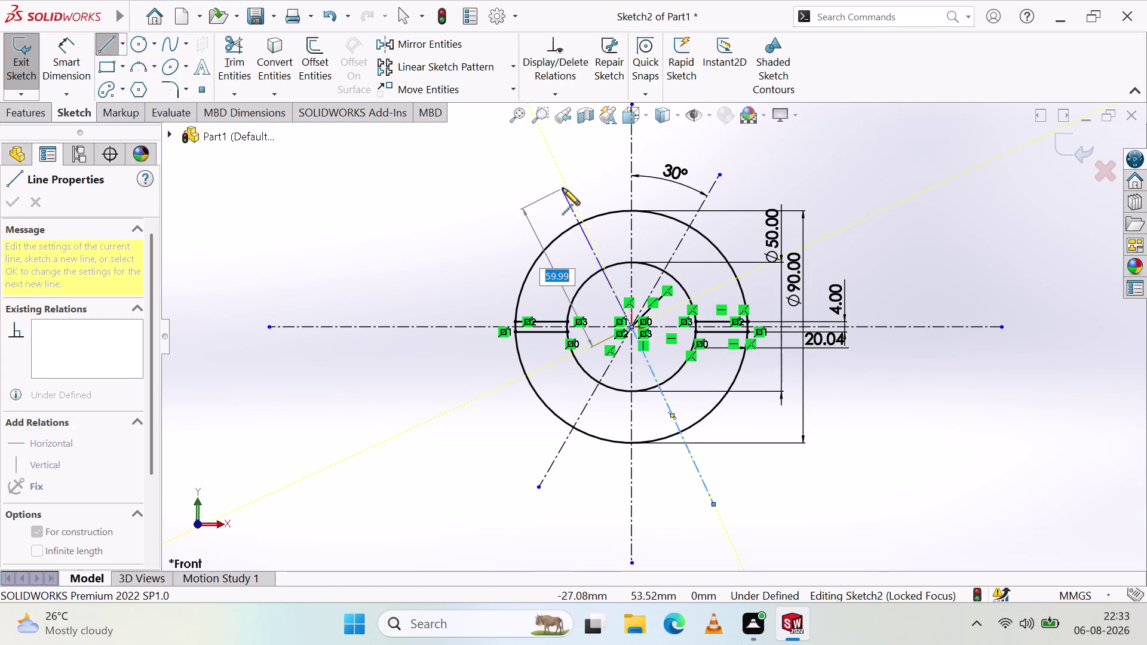
click(565, 183)
key(Escape)
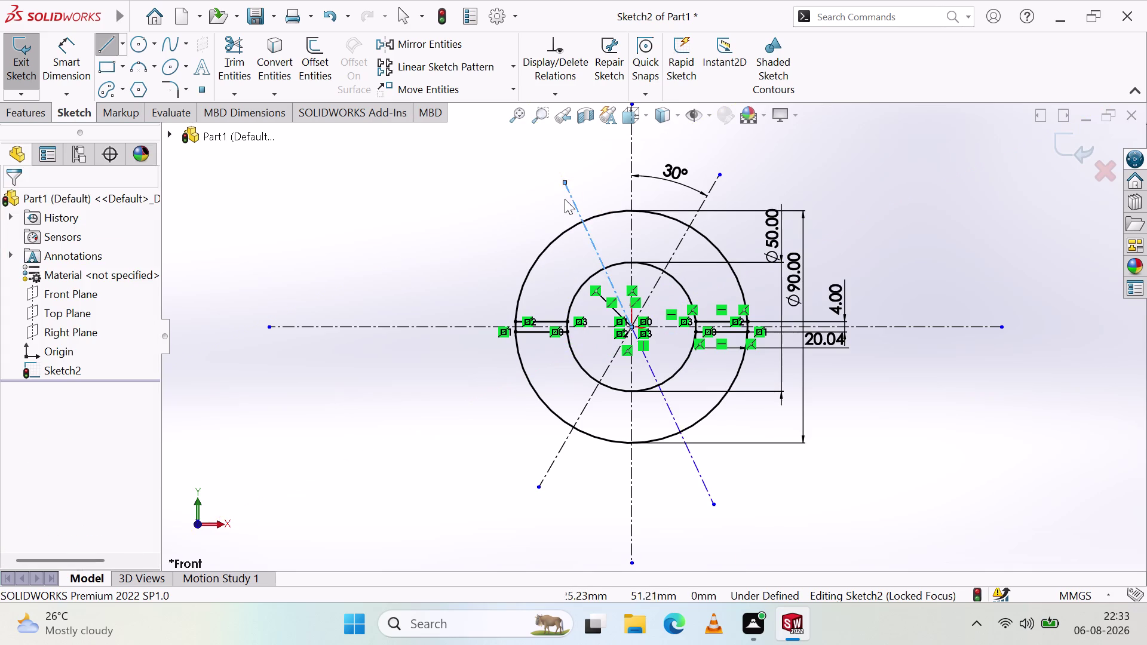
key(Escape)
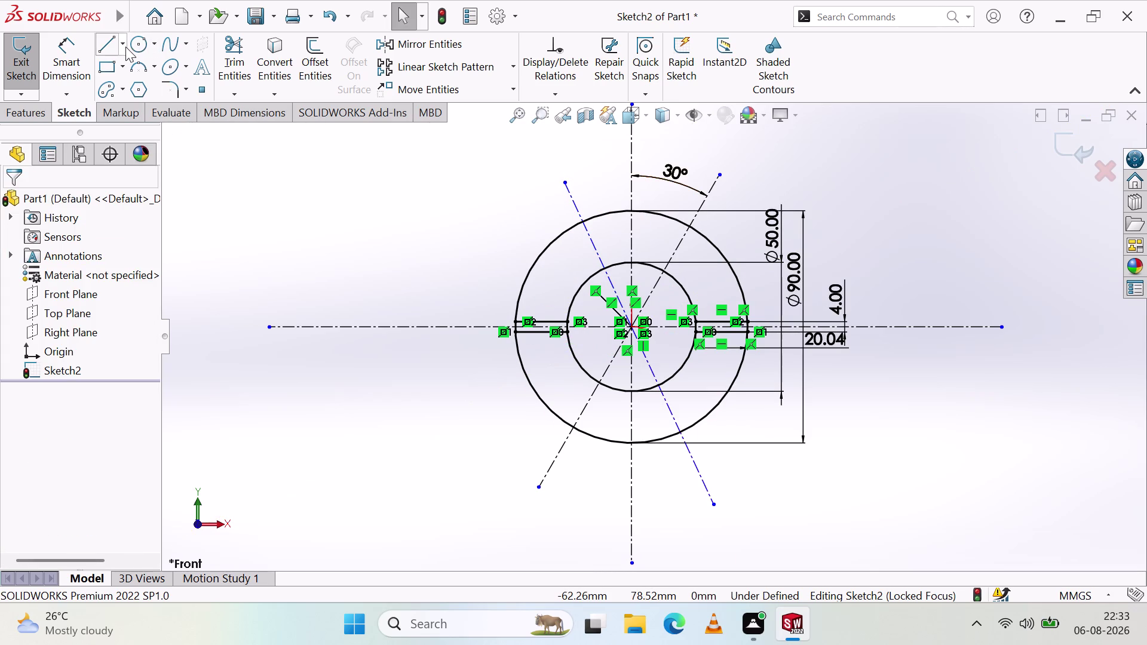
click(77, 58)
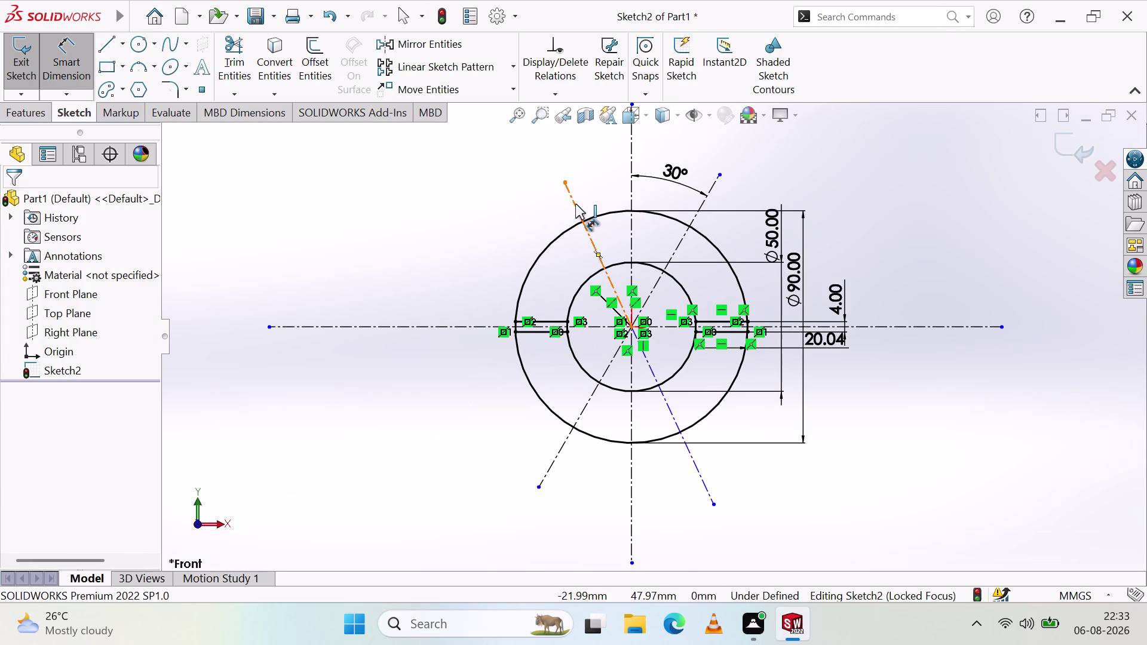
Set the upper-left centreline at 30° from vertical, cancelling the extra lower angle.
click(576, 204)
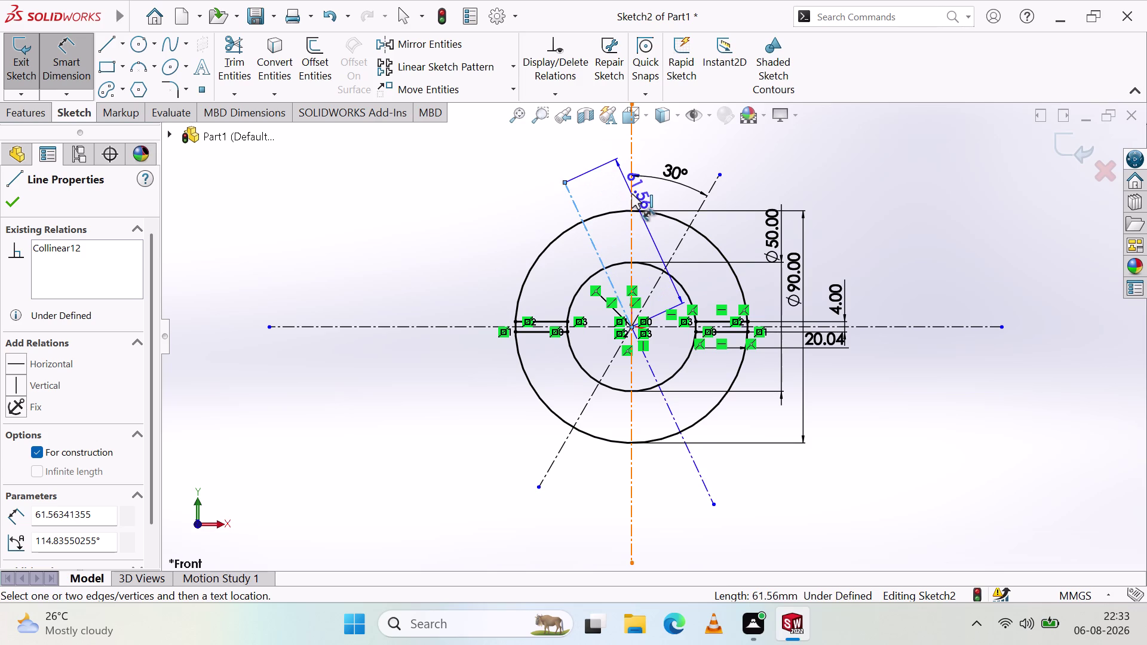
click(632, 196)
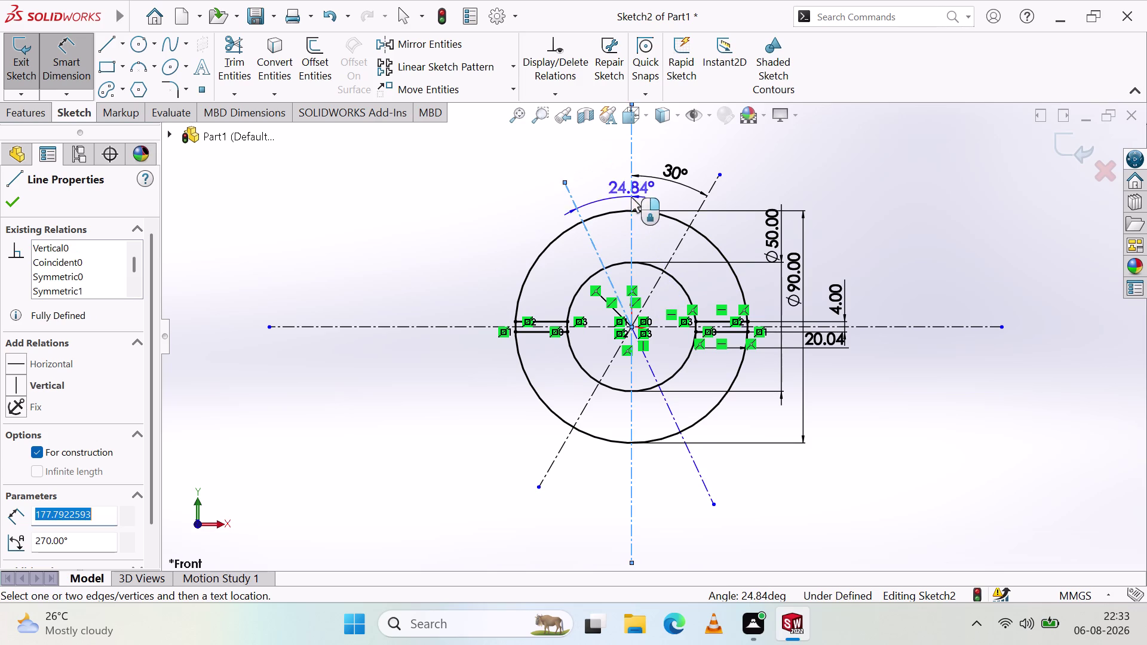
click(604, 191)
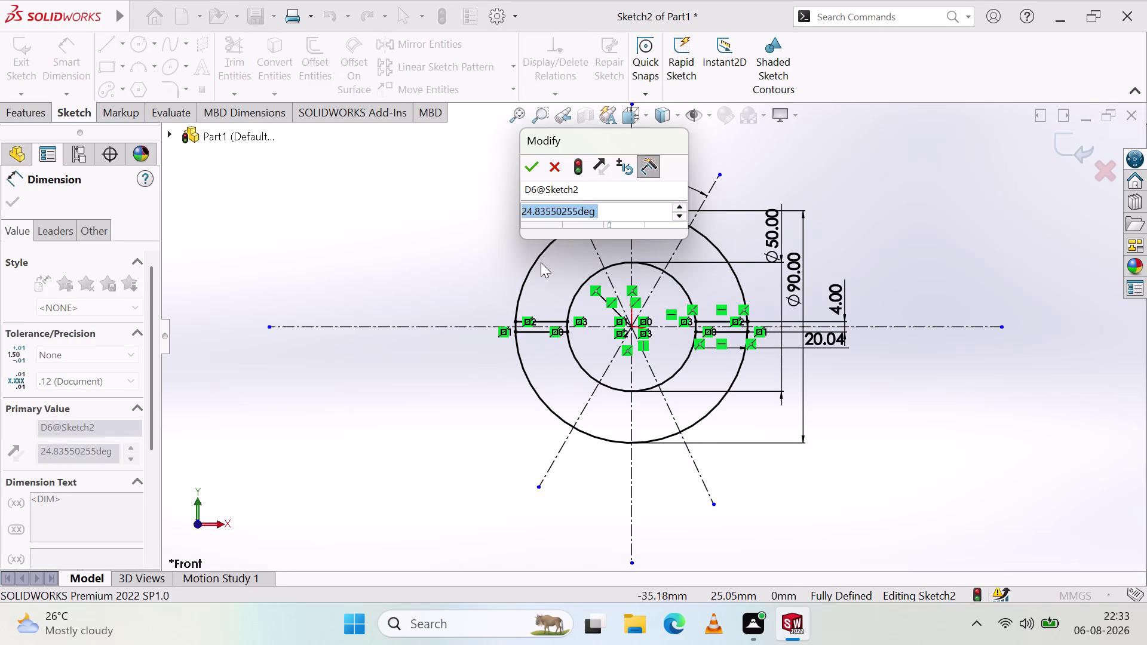
key(3)
key(0)
key(Return)
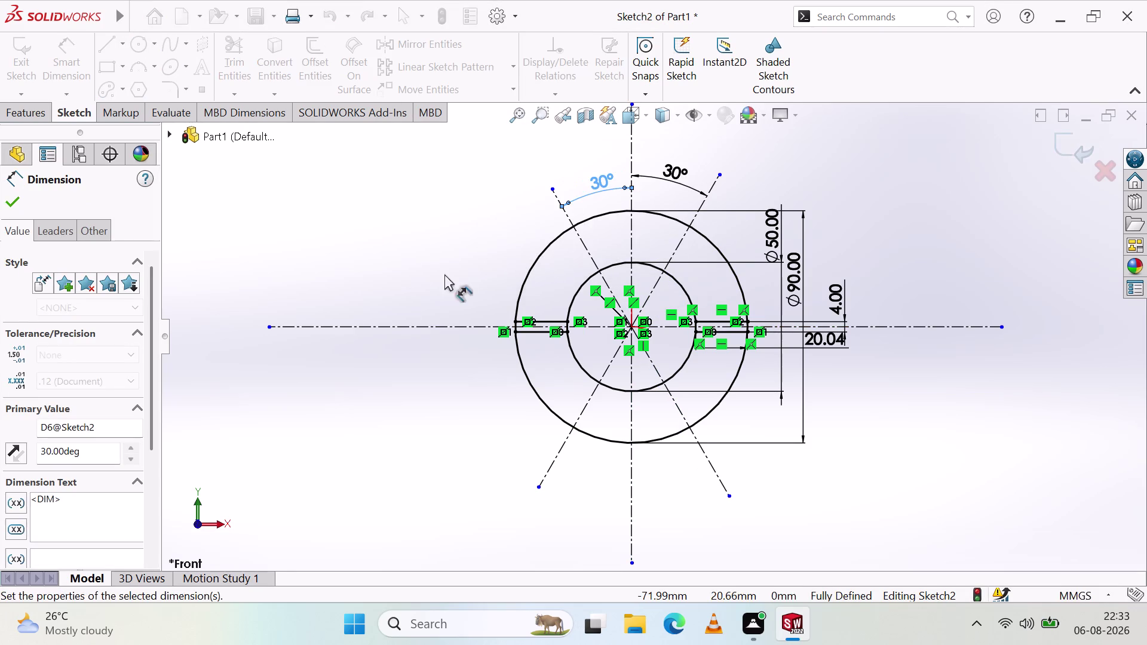
click(432, 210)
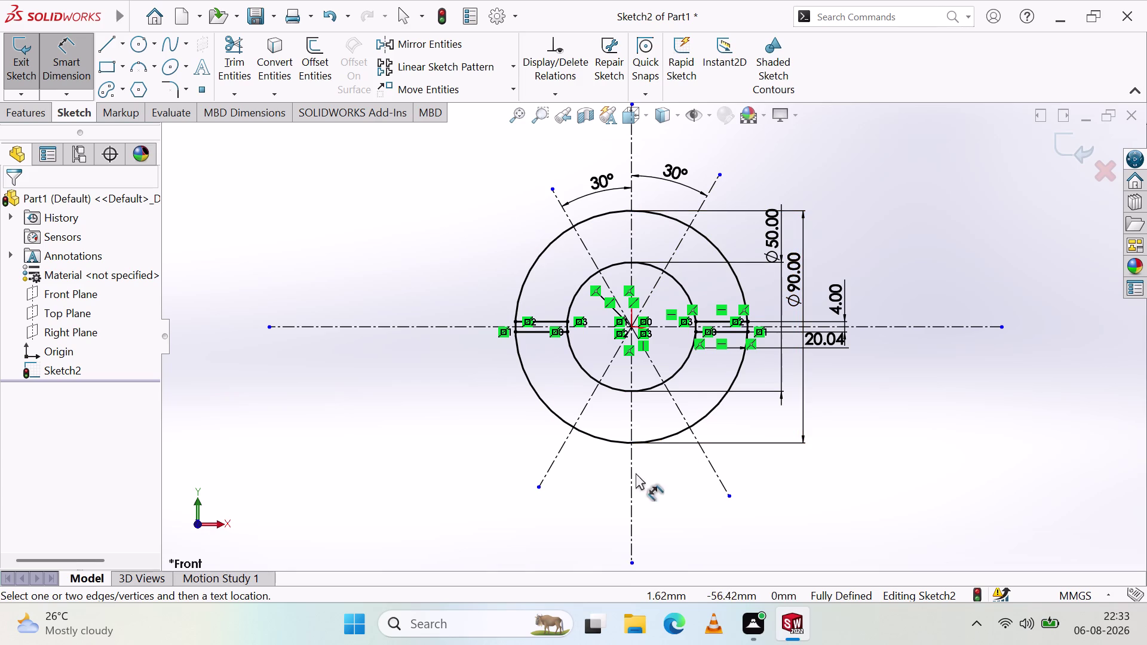
click(631, 485)
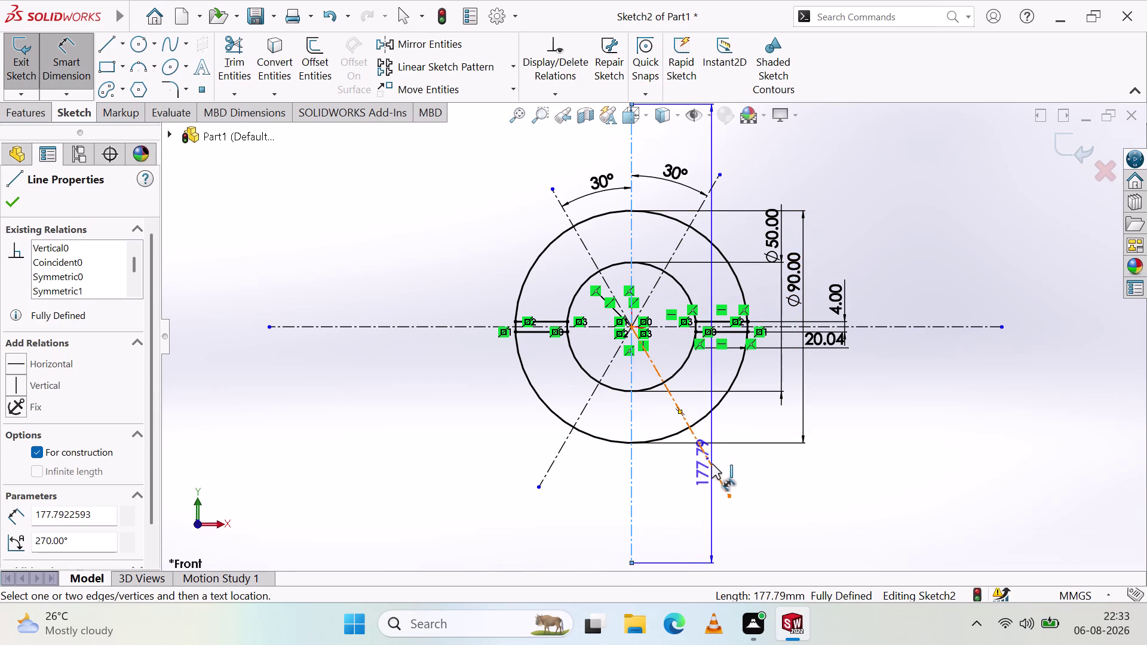
click(712, 465)
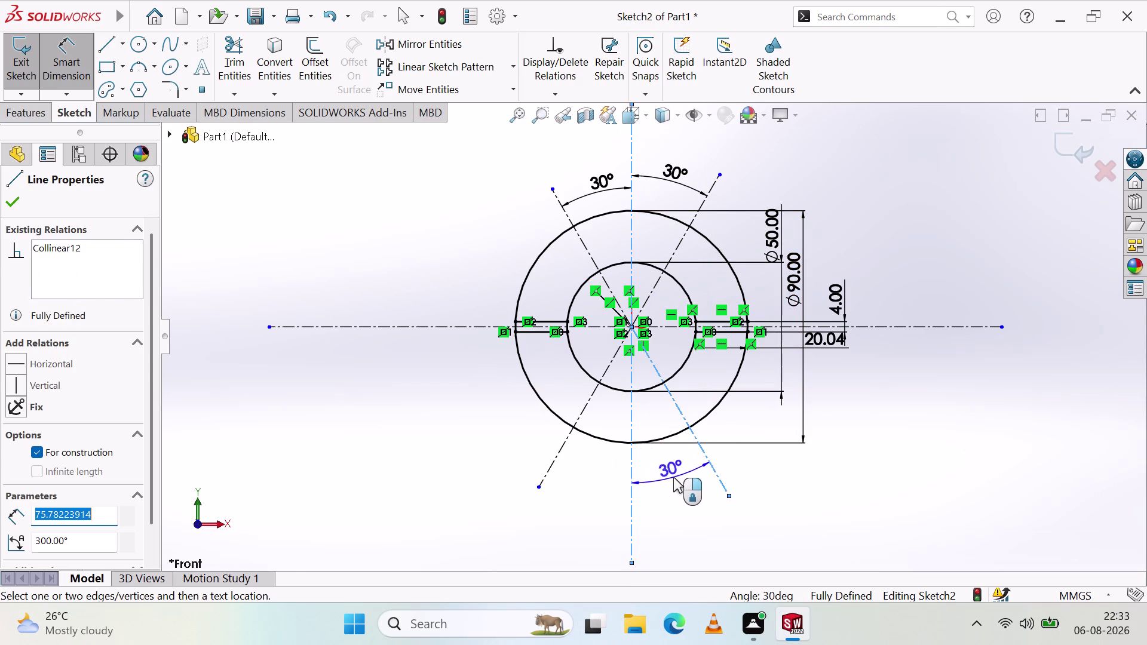
key(Escape)
key(Escape)
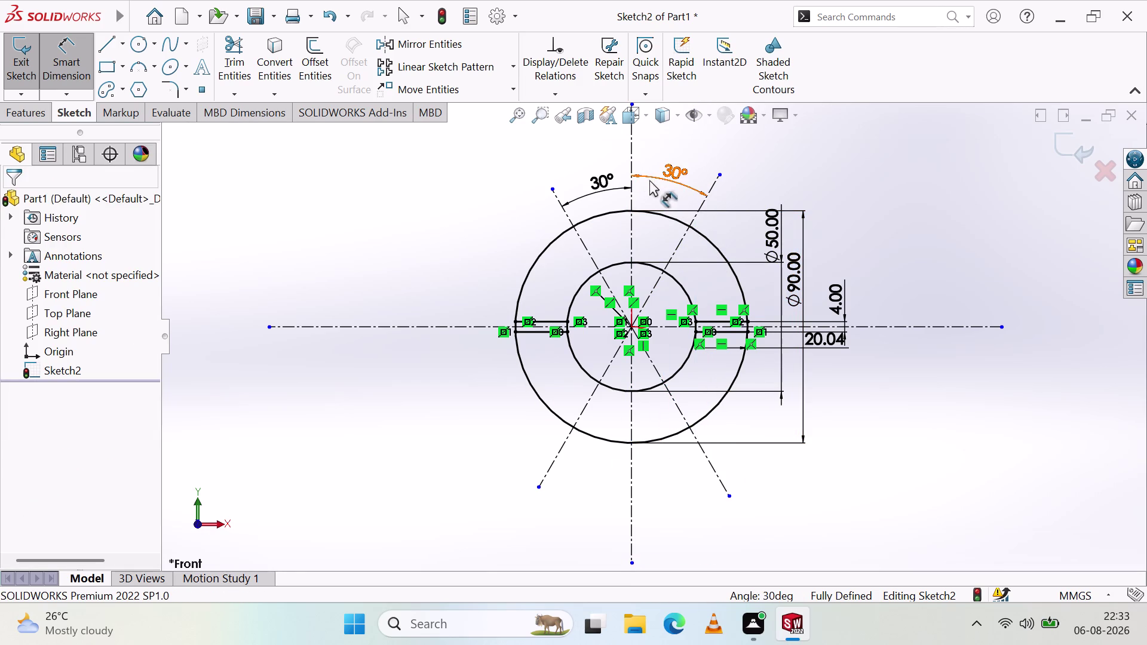
Select both 30° angle dimensions and delete them.
drag(654, 178, 654, 195)
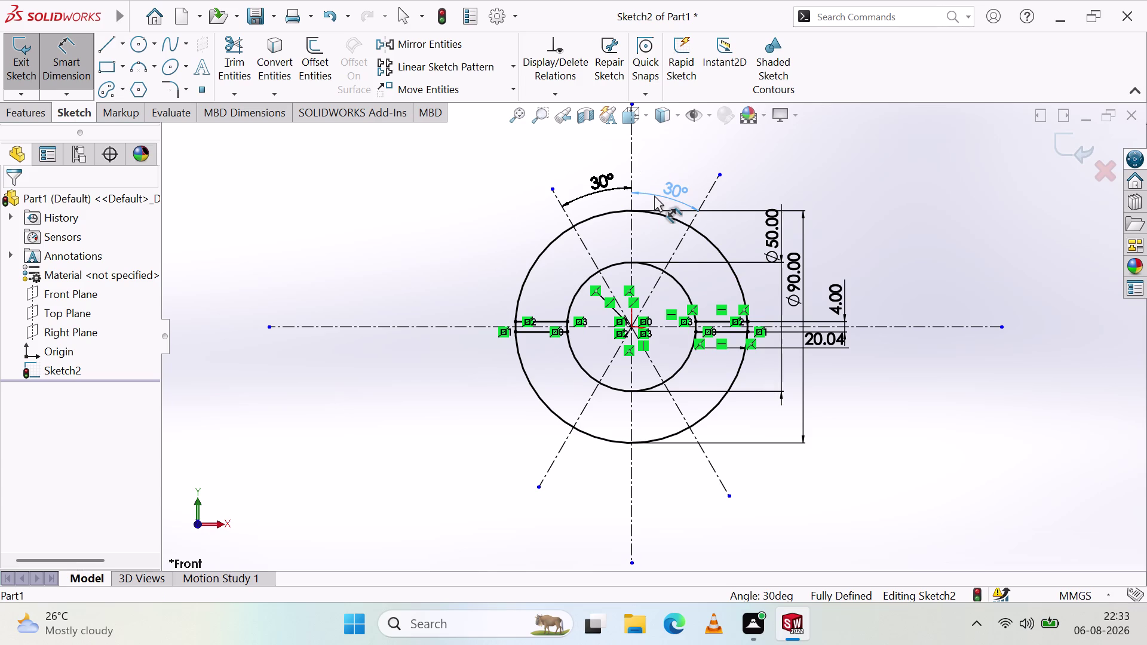
drag(654, 196, 657, 191)
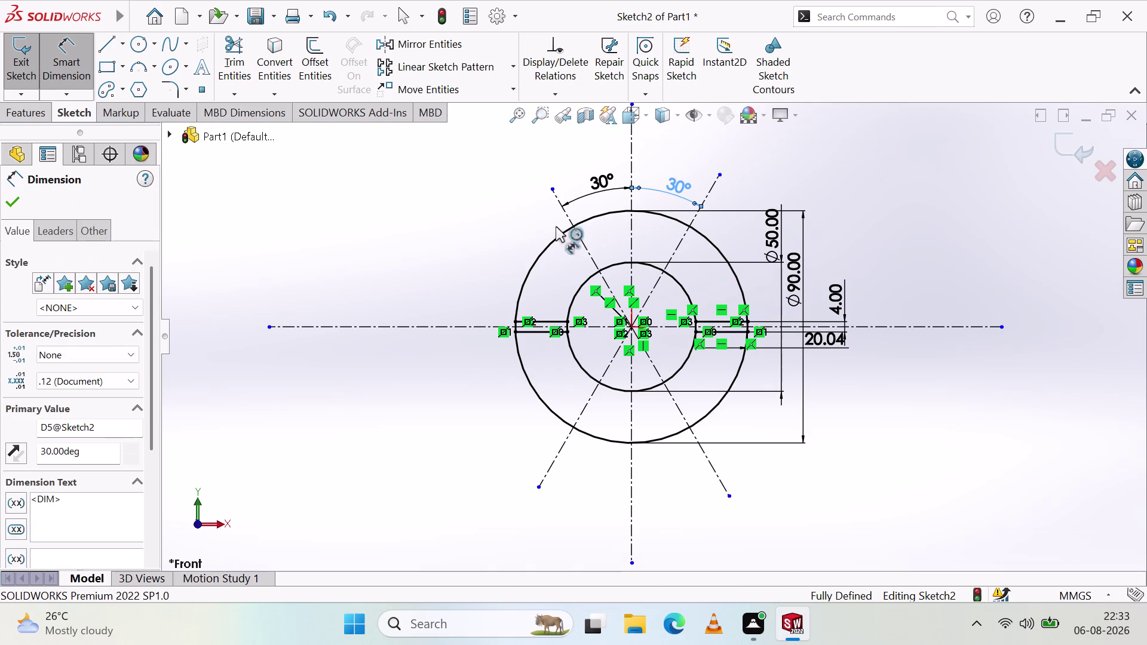
click(349, 264)
click(606, 185)
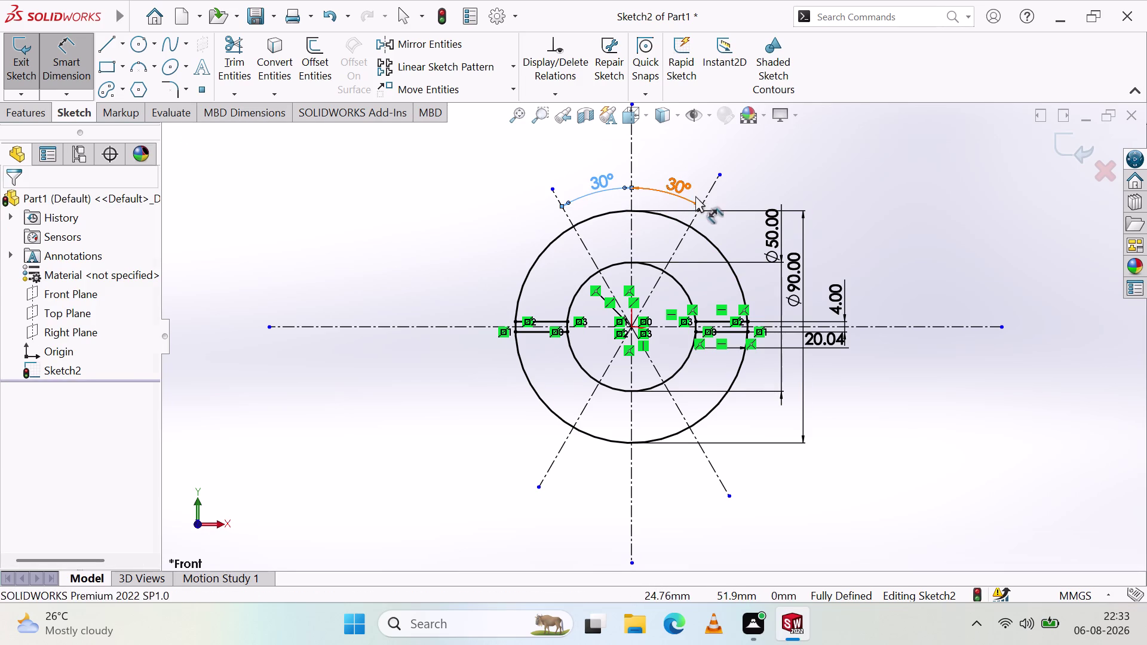
key(Delete)
click(686, 192)
key(Delete)
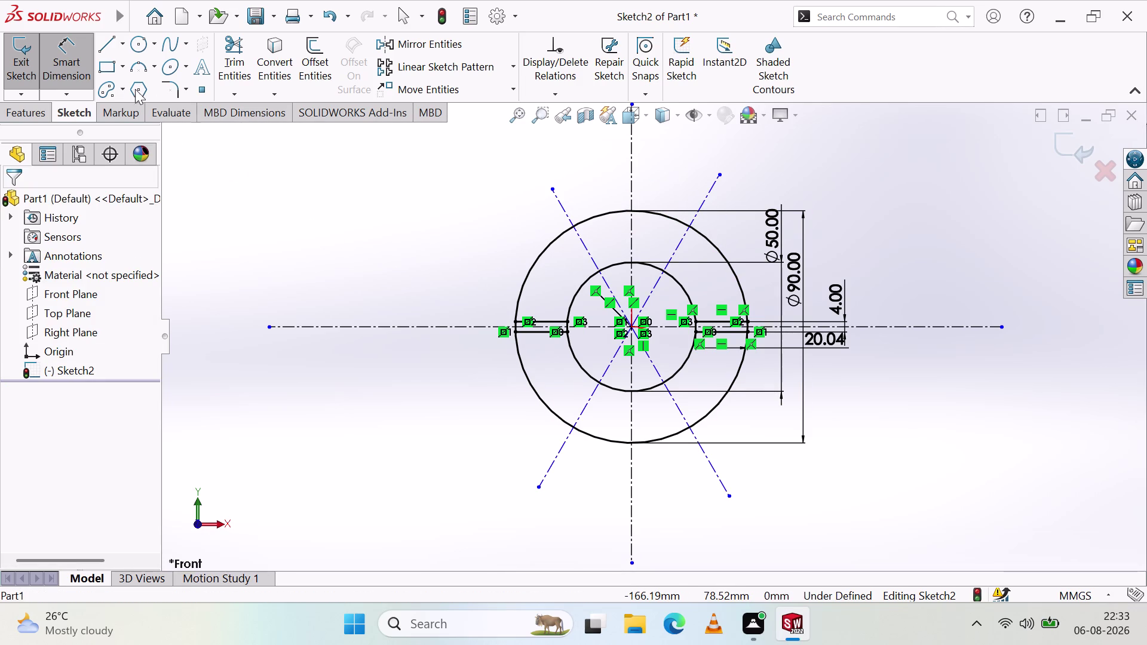
Dimension the two upper diagonal centrelines at a 60° angle.
click(564, 208)
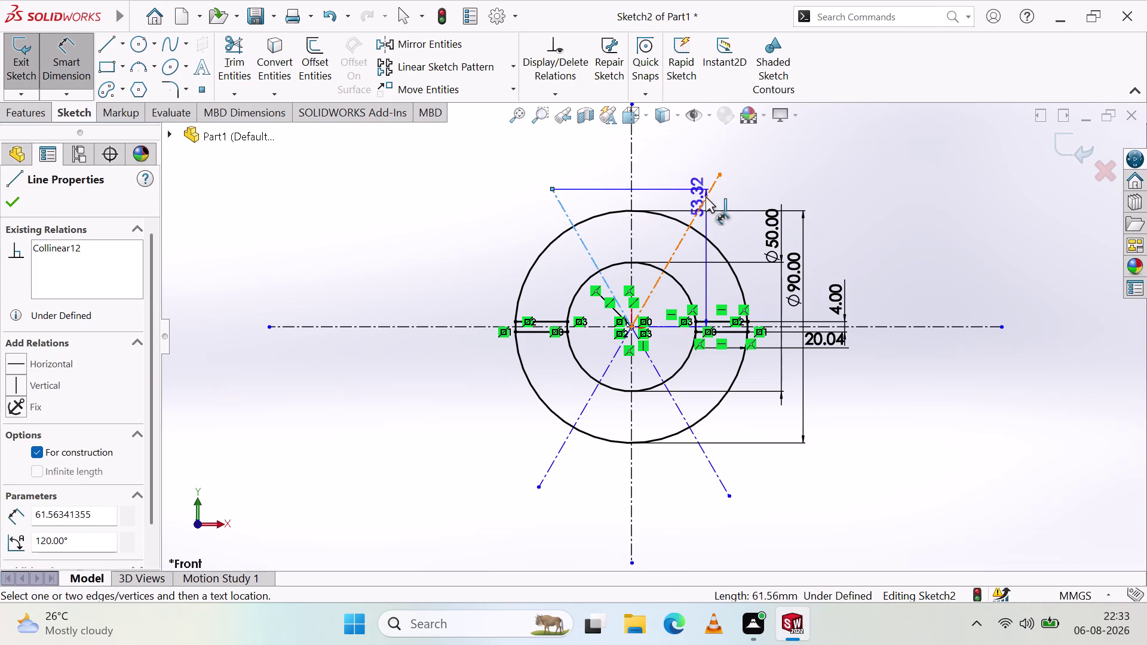
click(706, 195)
click(622, 187)
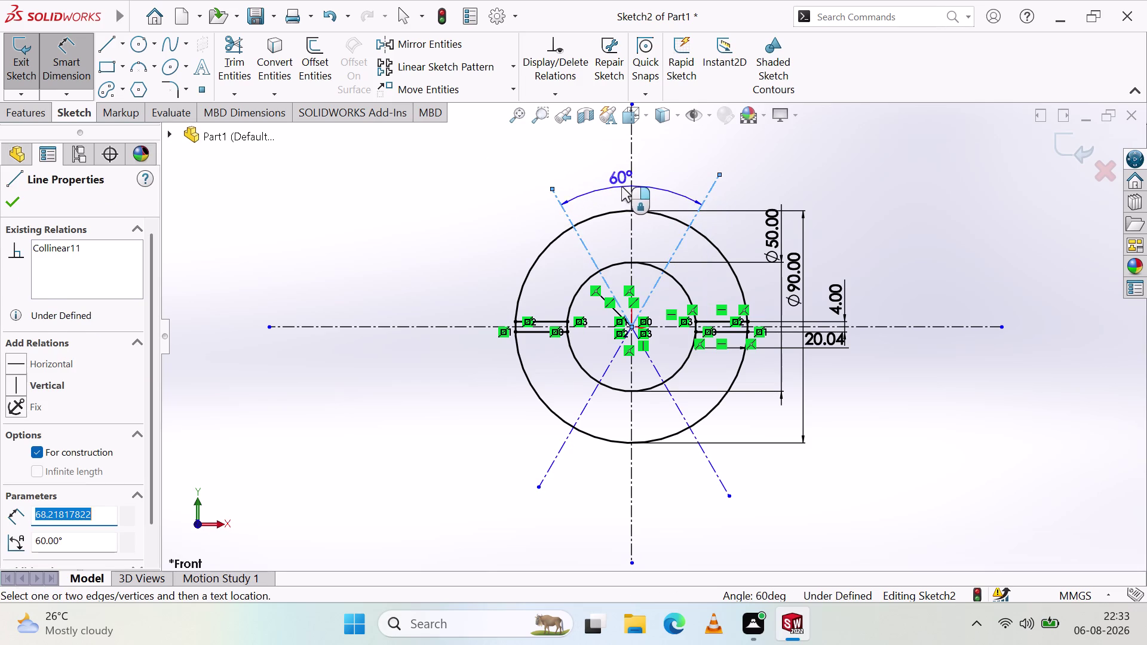
click(546, 165)
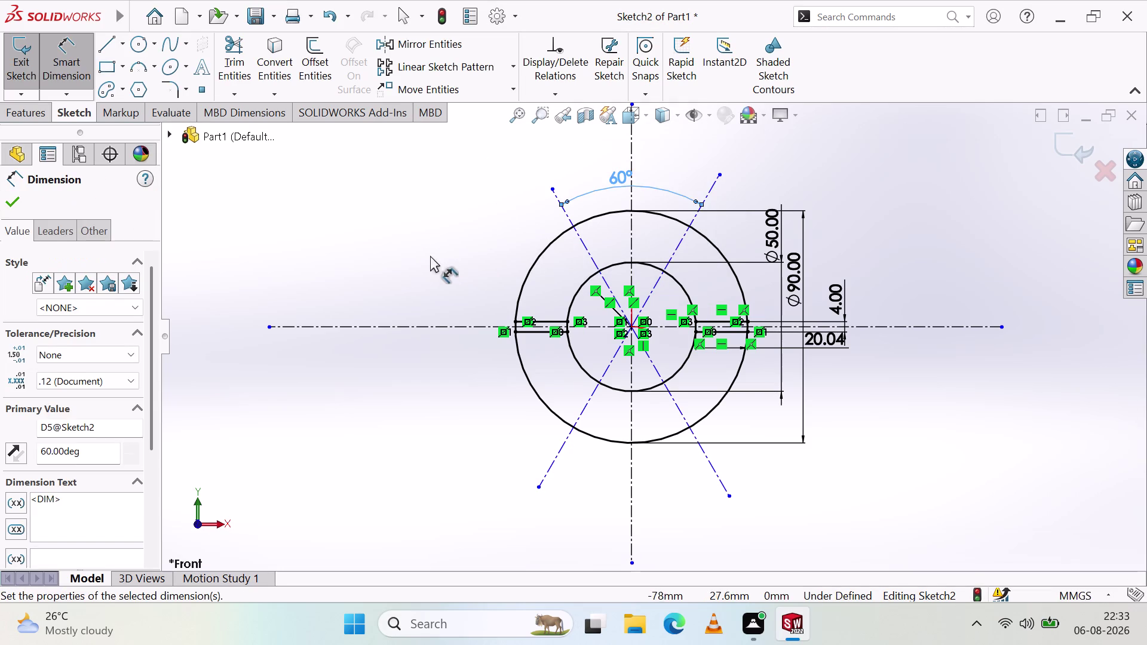
click(431, 255)
drag(613, 179, 597, 181)
click(455, 252)
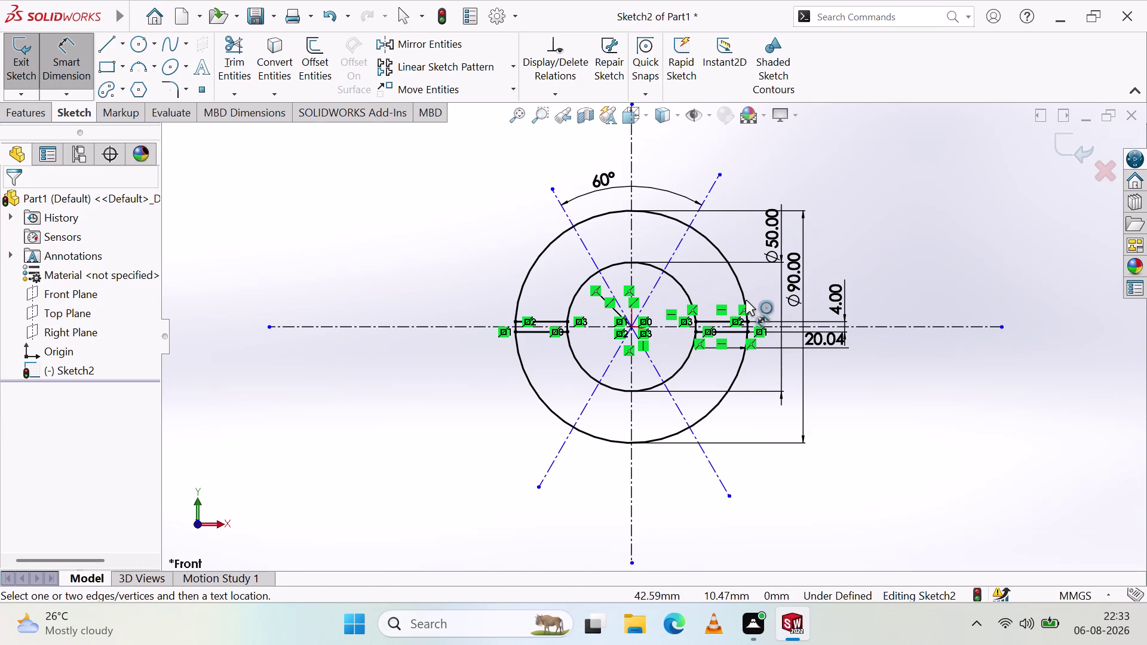
Add a 60° angle between the lower diagonal centrelines, then delete it as redundant.
click(552, 464)
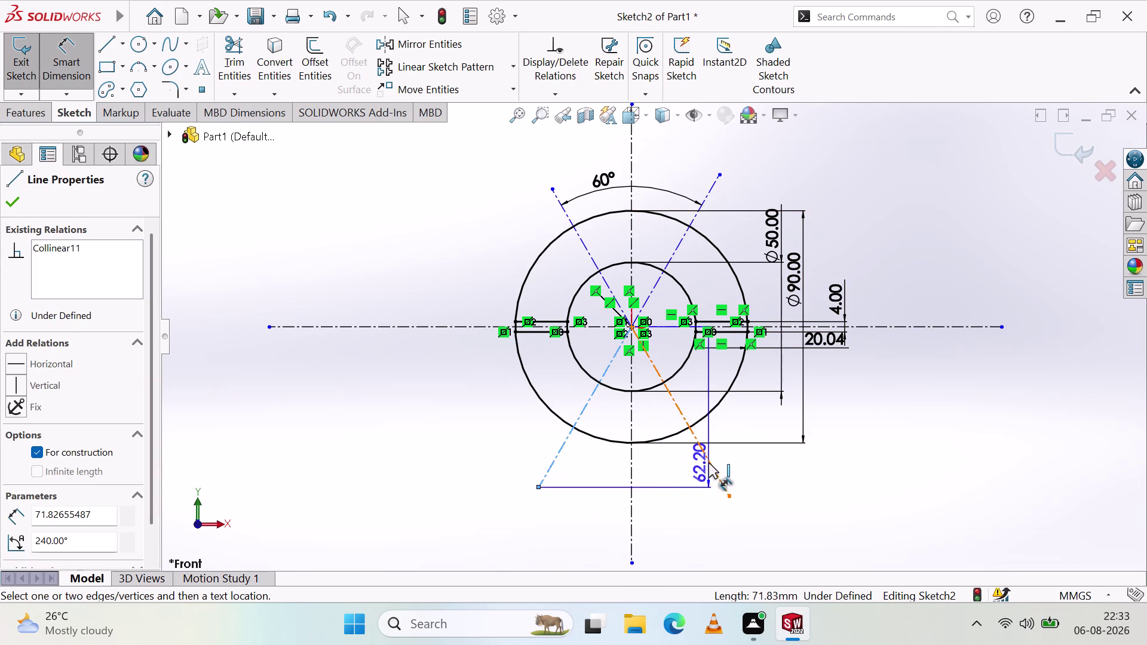
click(704, 453)
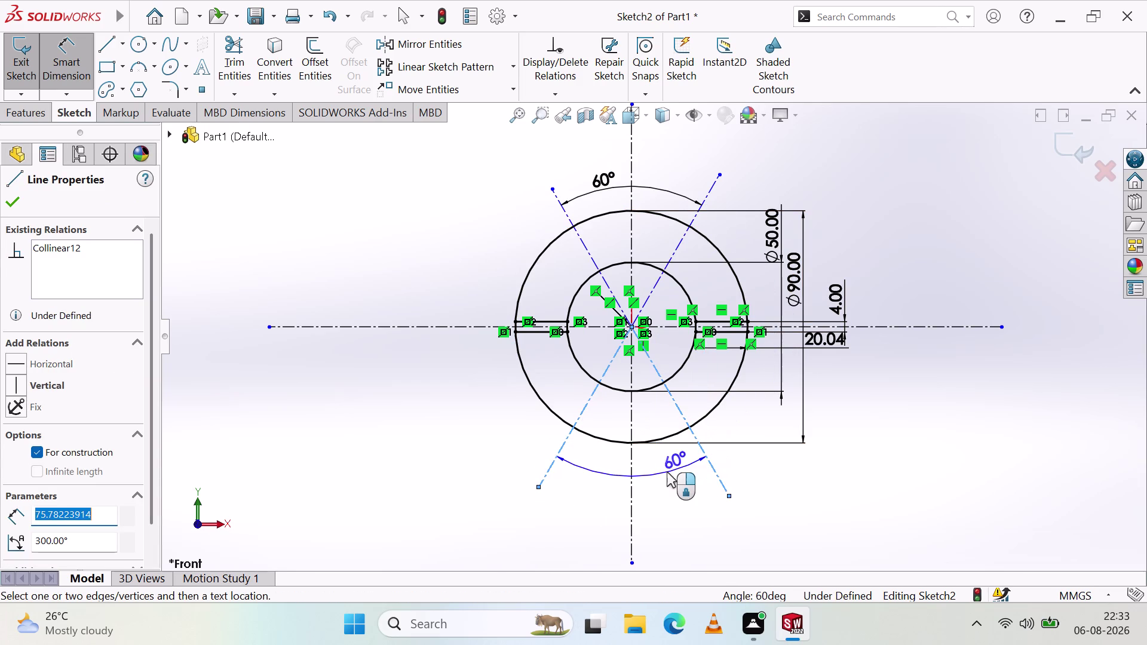
click(659, 475)
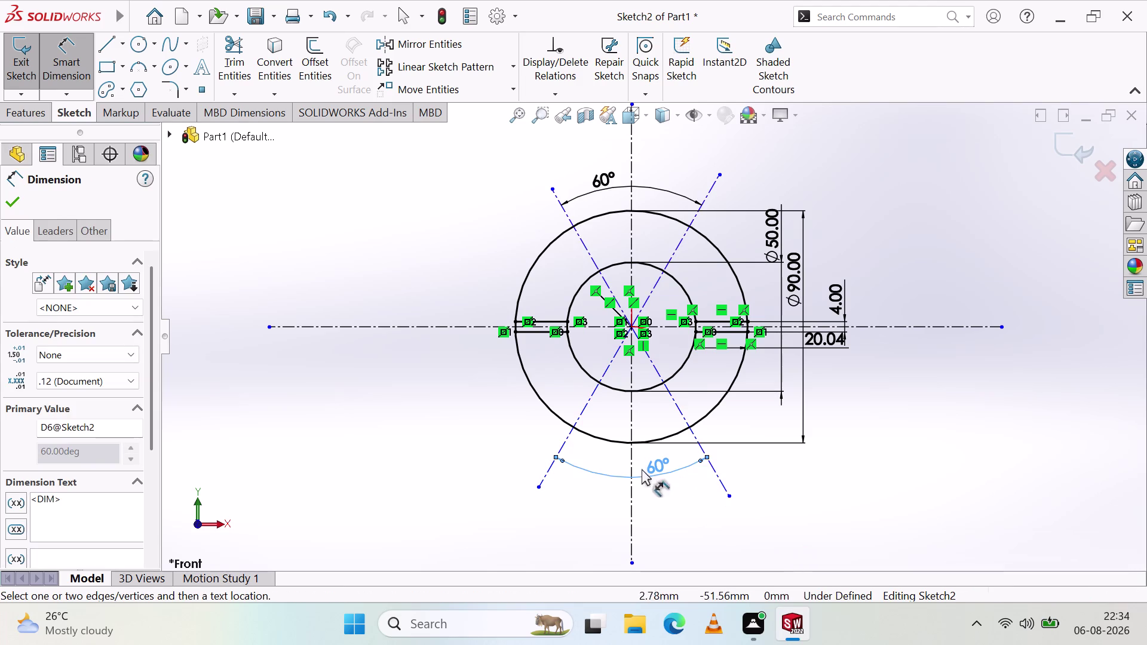
click(677, 500)
click(692, 464)
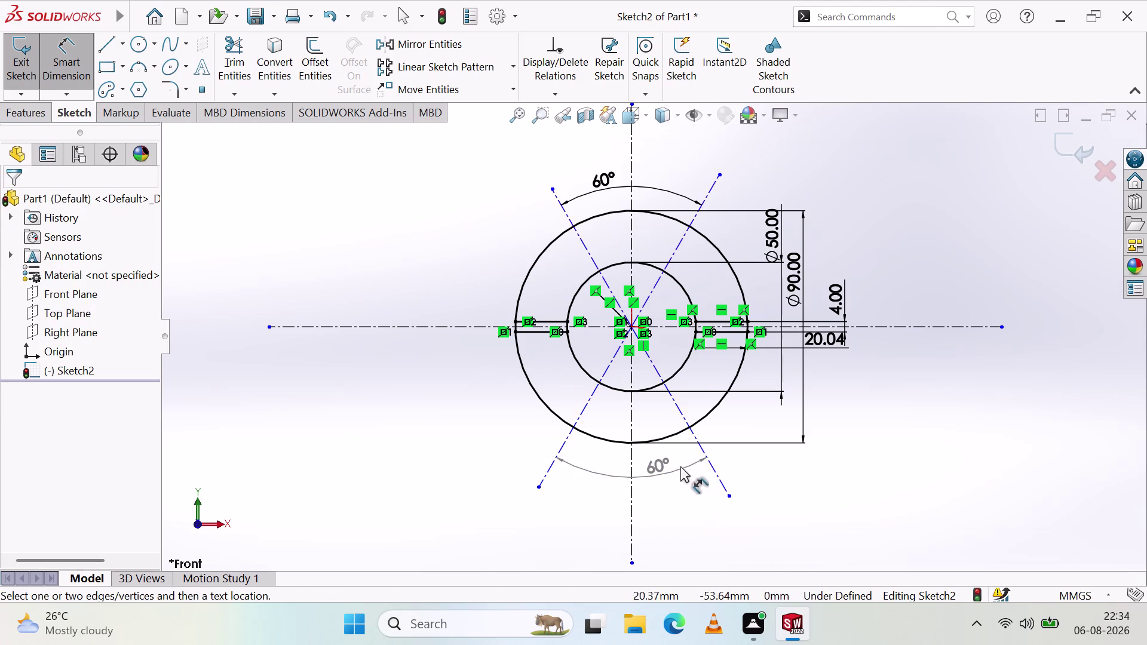
key(Delete)
click(670, 468)
key(Delete)
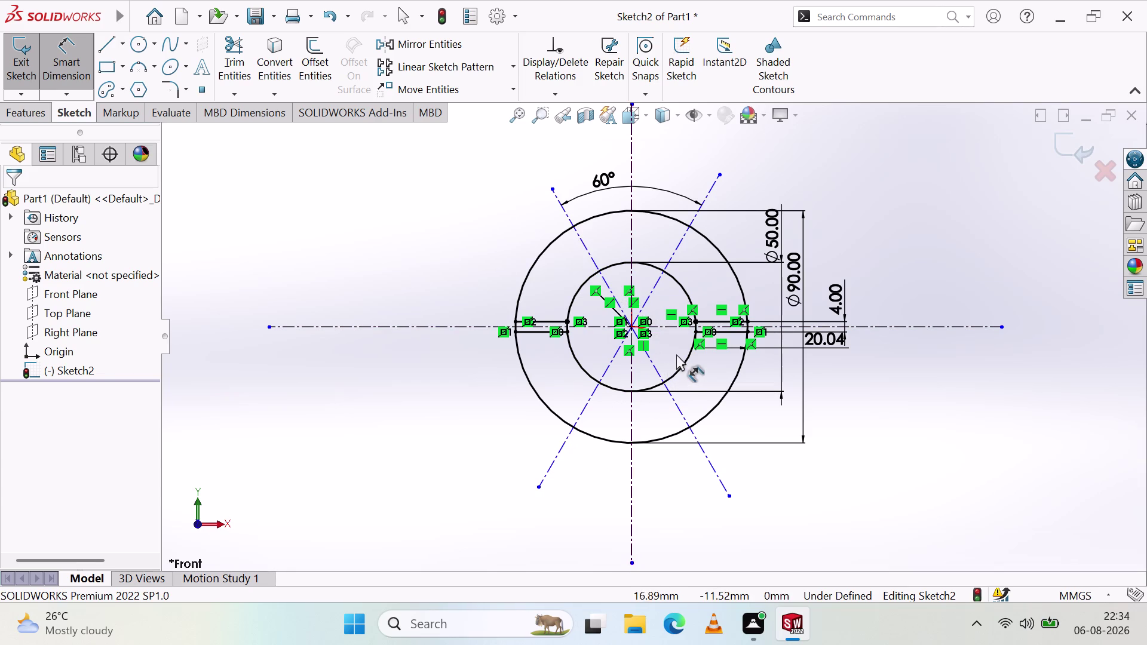
key(Escape)
key(Escape)
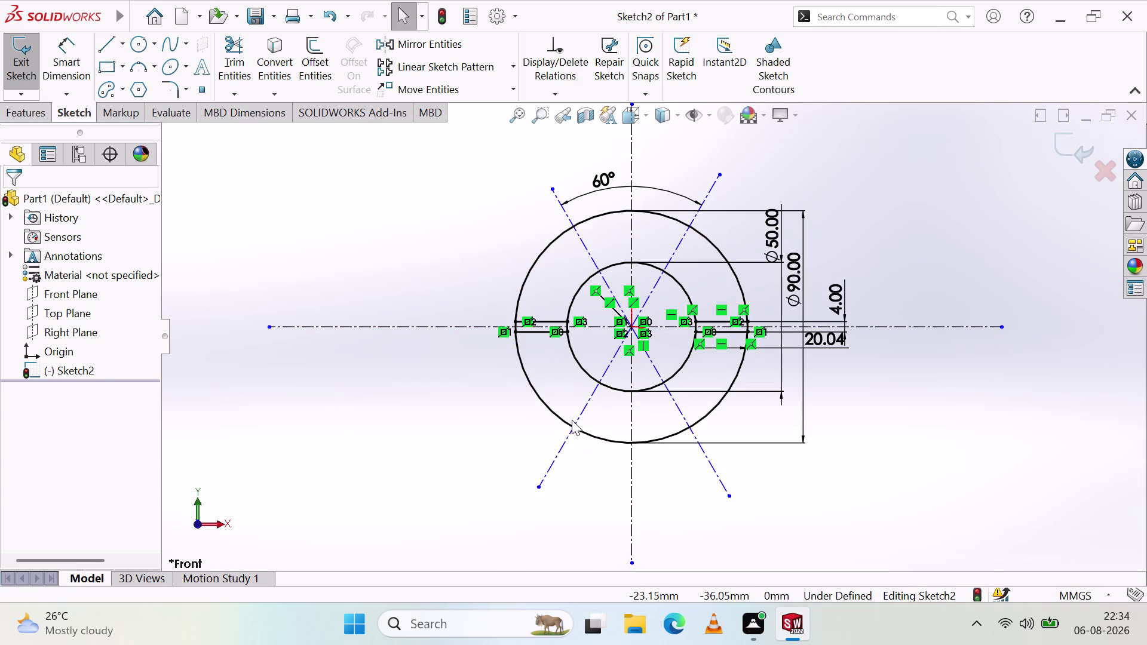
click(593, 397)
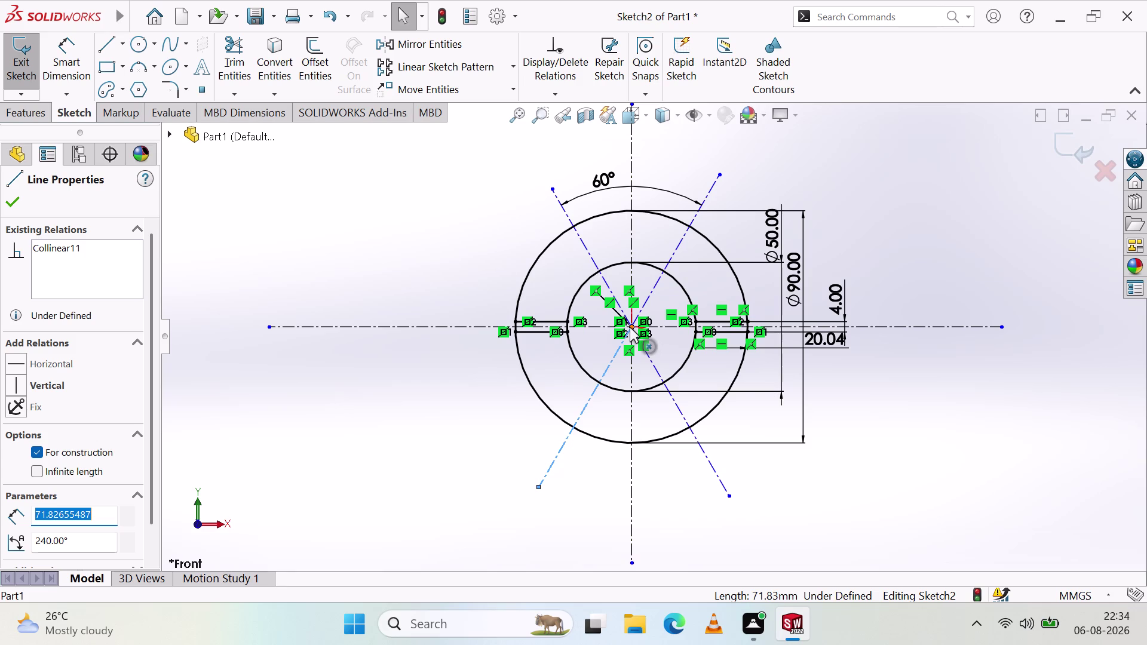
click(631, 327)
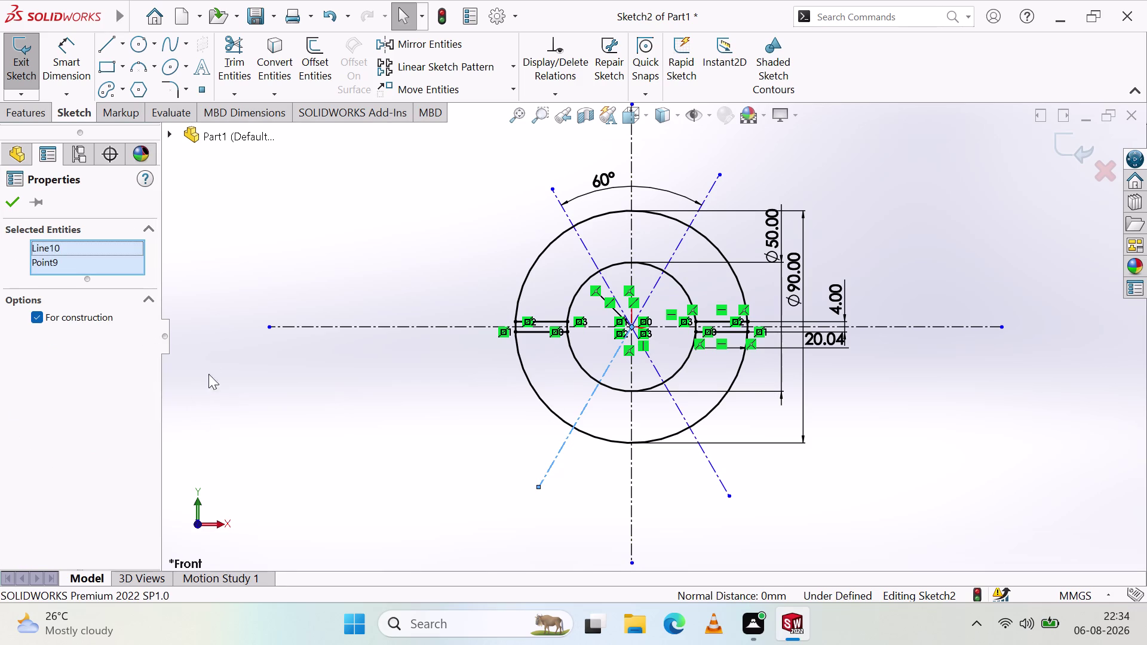
click(655, 289)
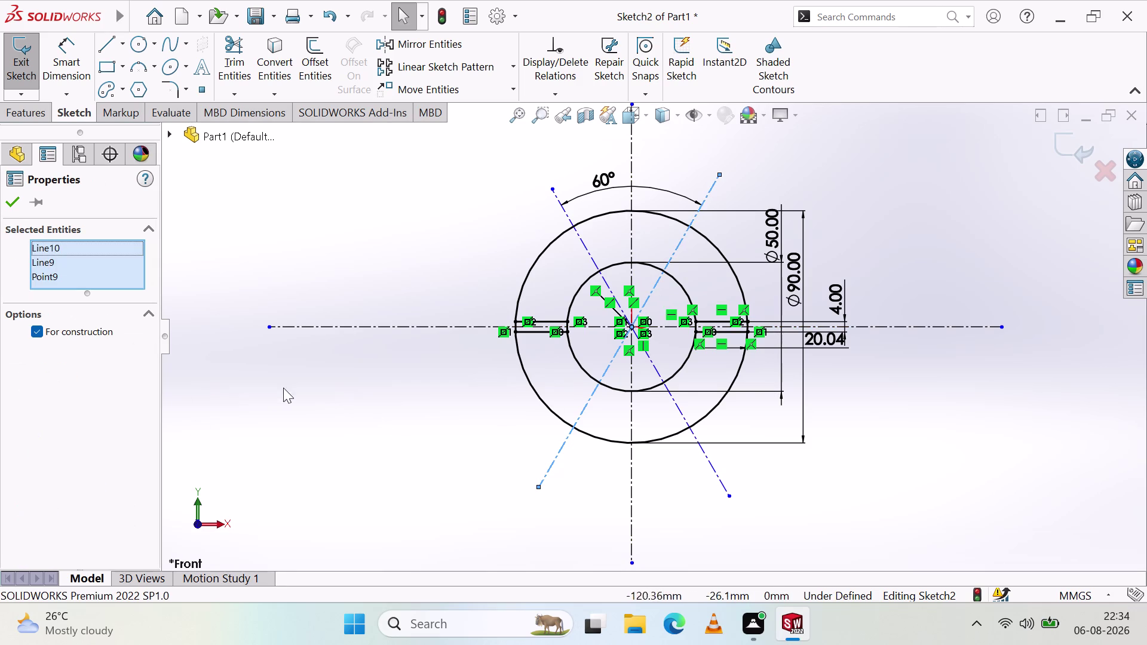
click(629, 234)
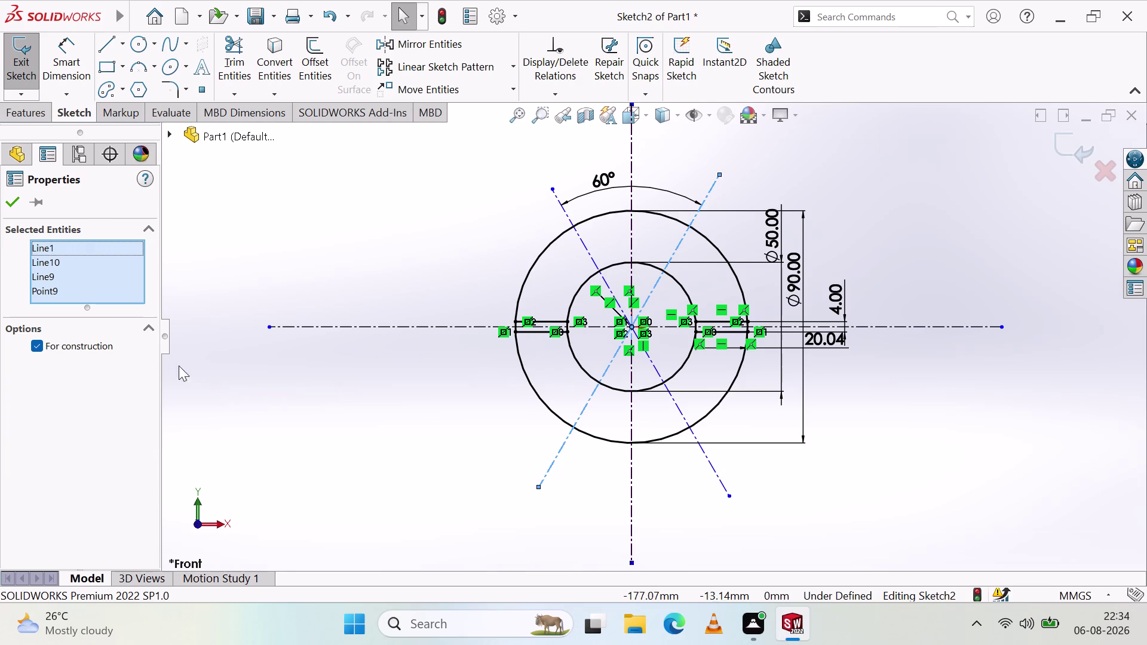
click(629, 412)
click(686, 414)
click(683, 421)
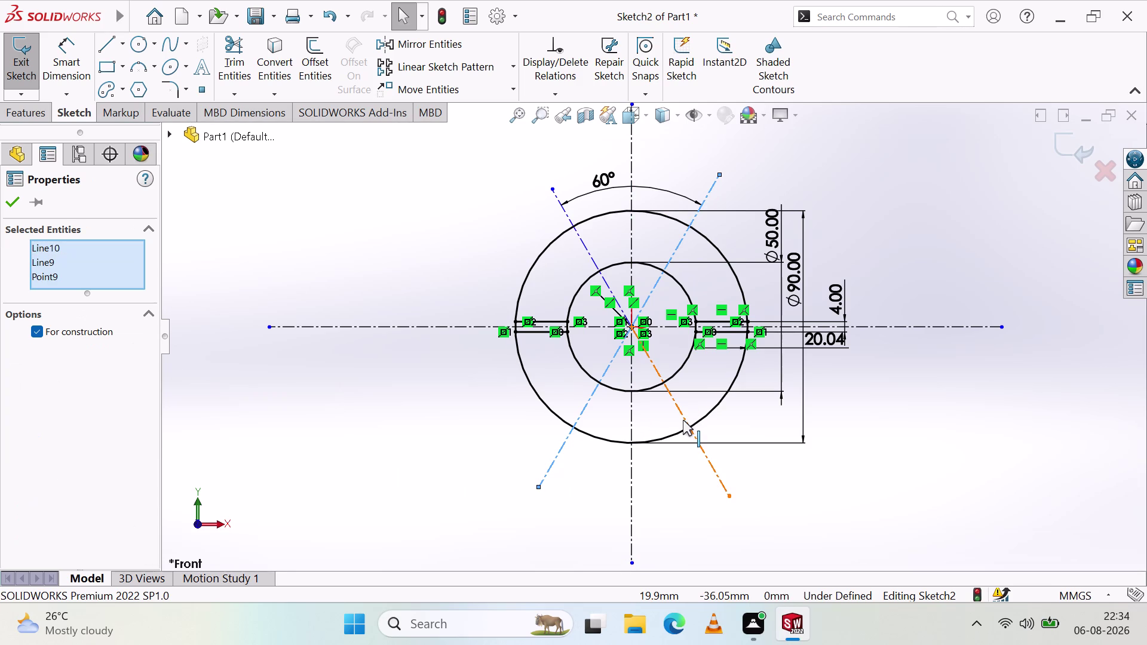
key(Escape)
key(Escape)
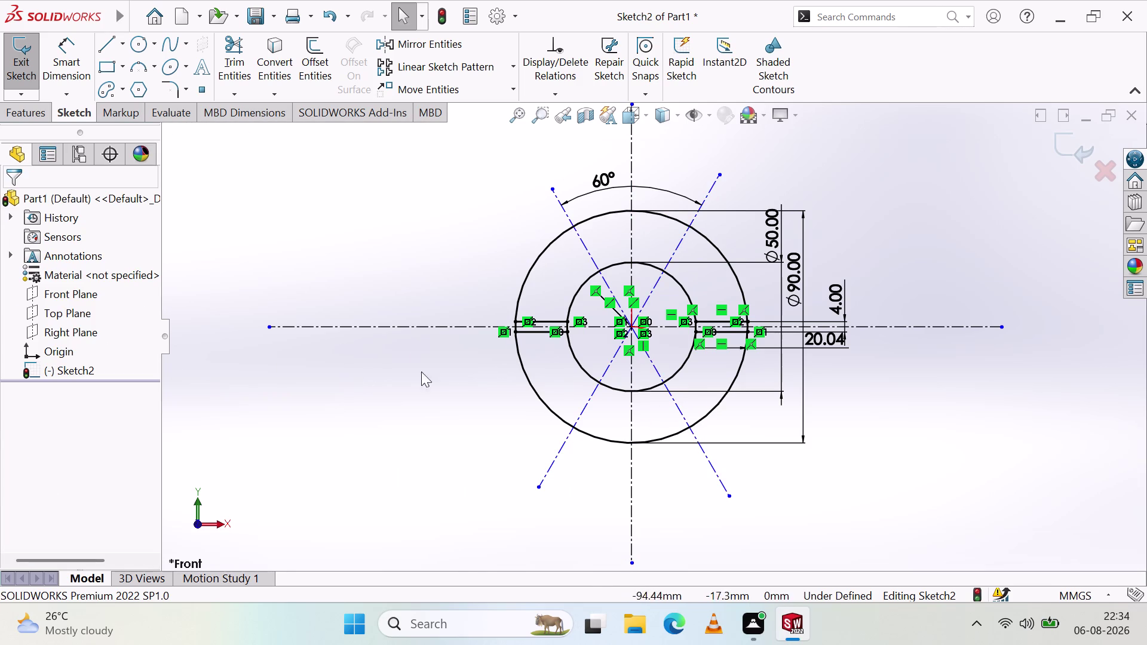
key(Escape)
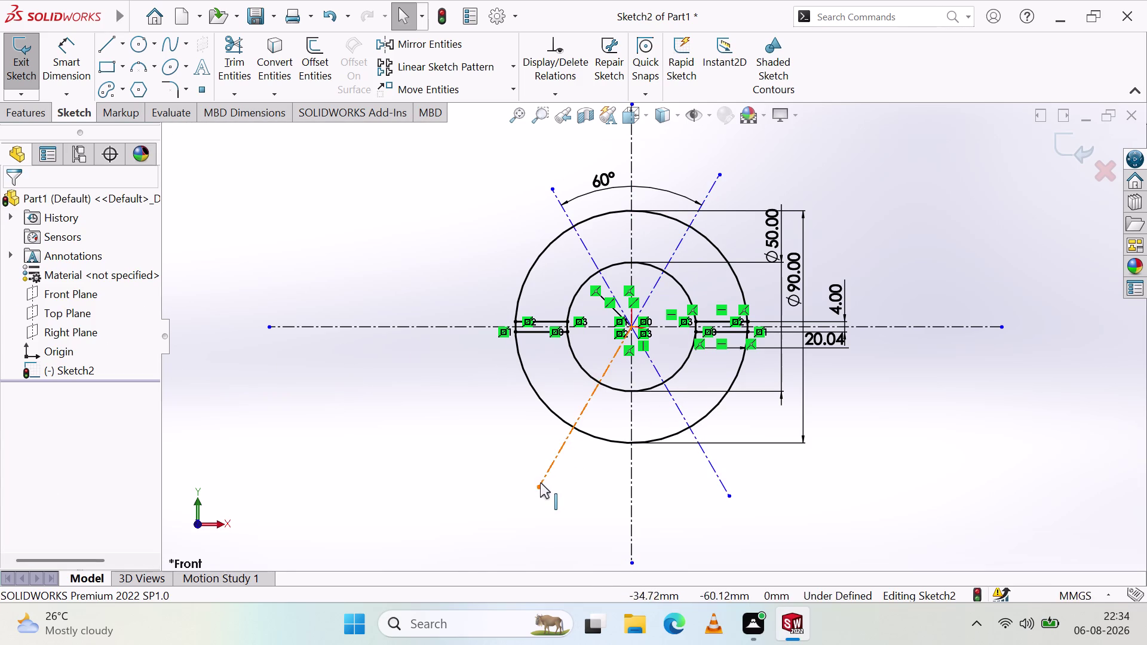
click(536, 486)
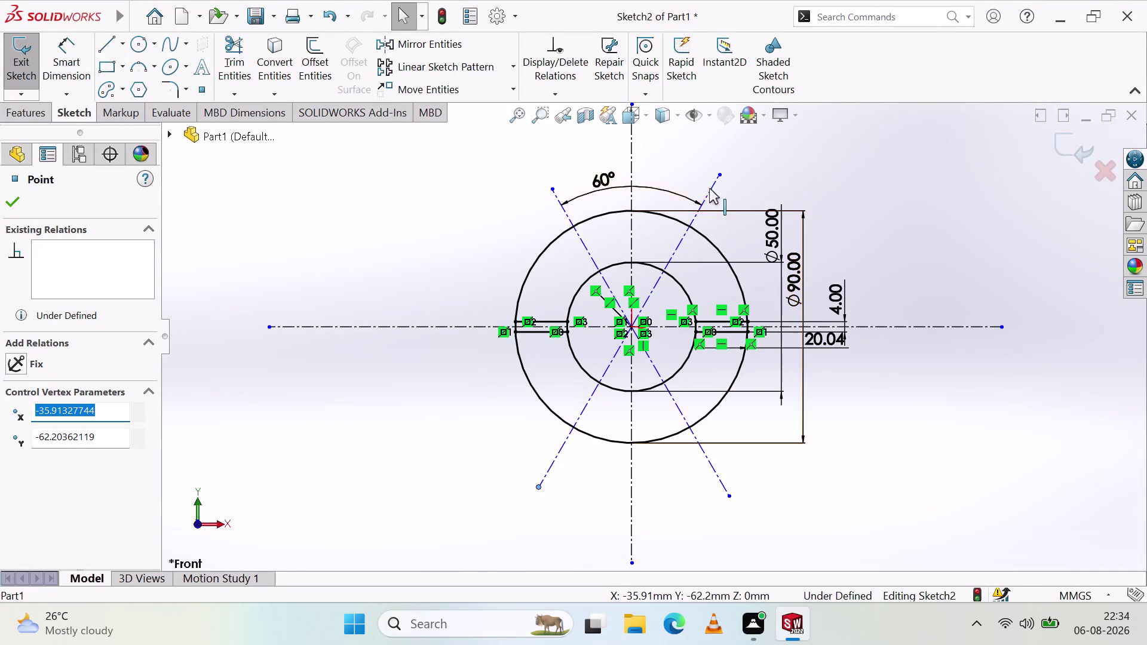
click(721, 175)
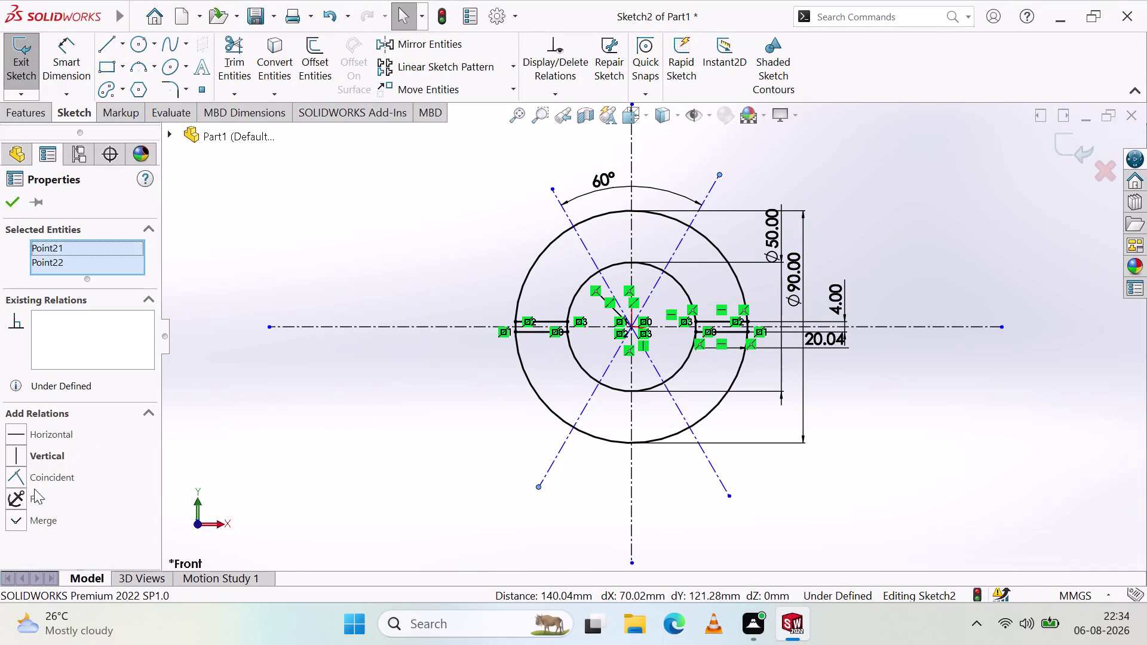
click(18, 519)
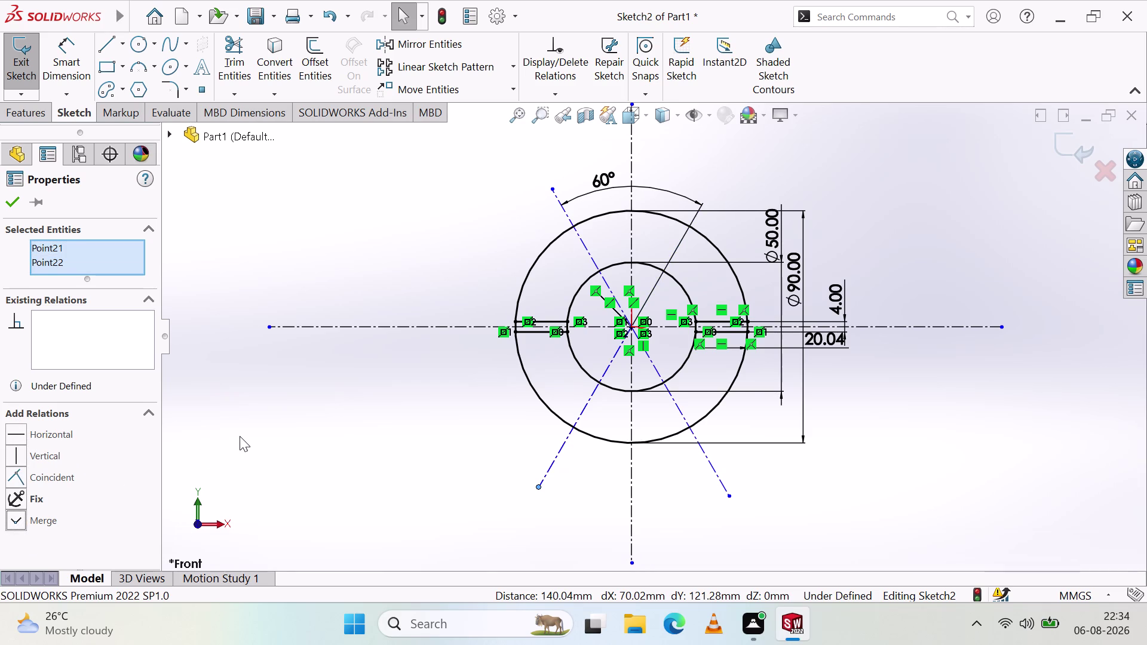
key(Escape)
key(Escape)
key(Escape)
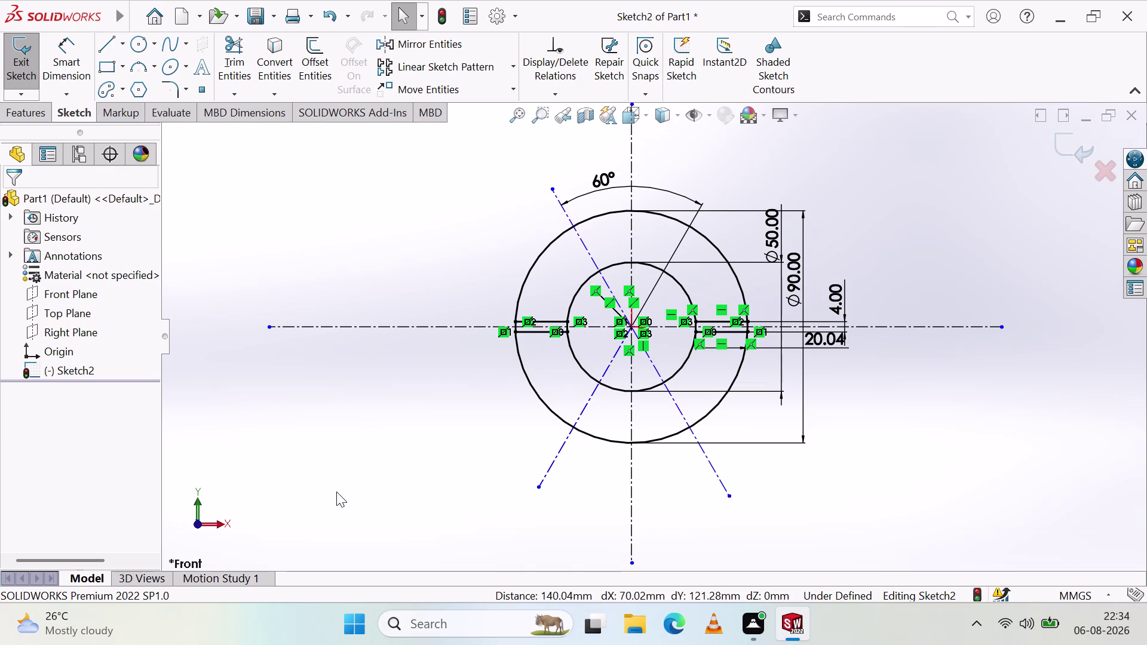
key(ctrl+z)
click(409, 484)
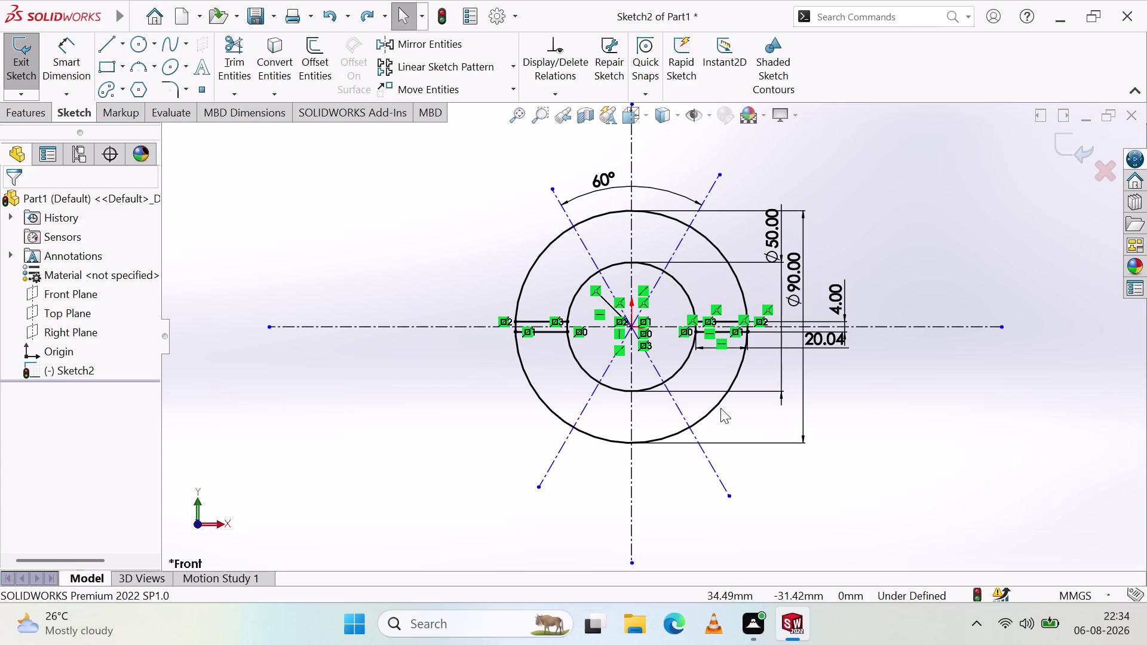
Mirror the right slot's two edges, Line5 and Line6, about the upper-left construction line.
click(733, 321)
scroll(down, 3)
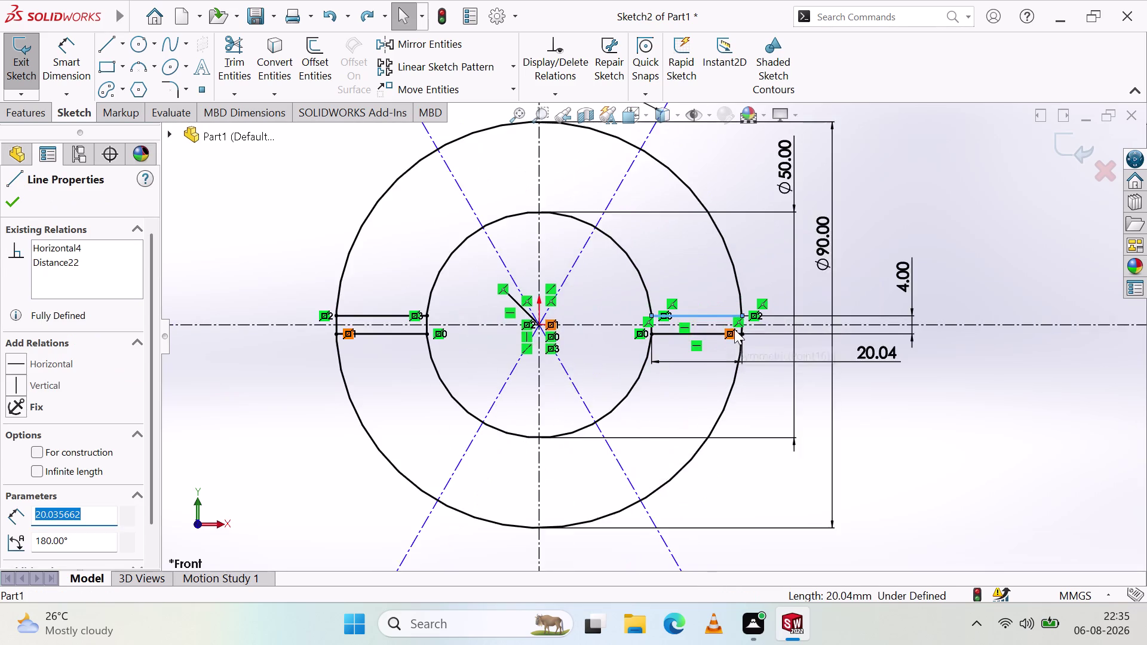
scroll(down, 3)
click(677, 343)
scroll(up, 3)
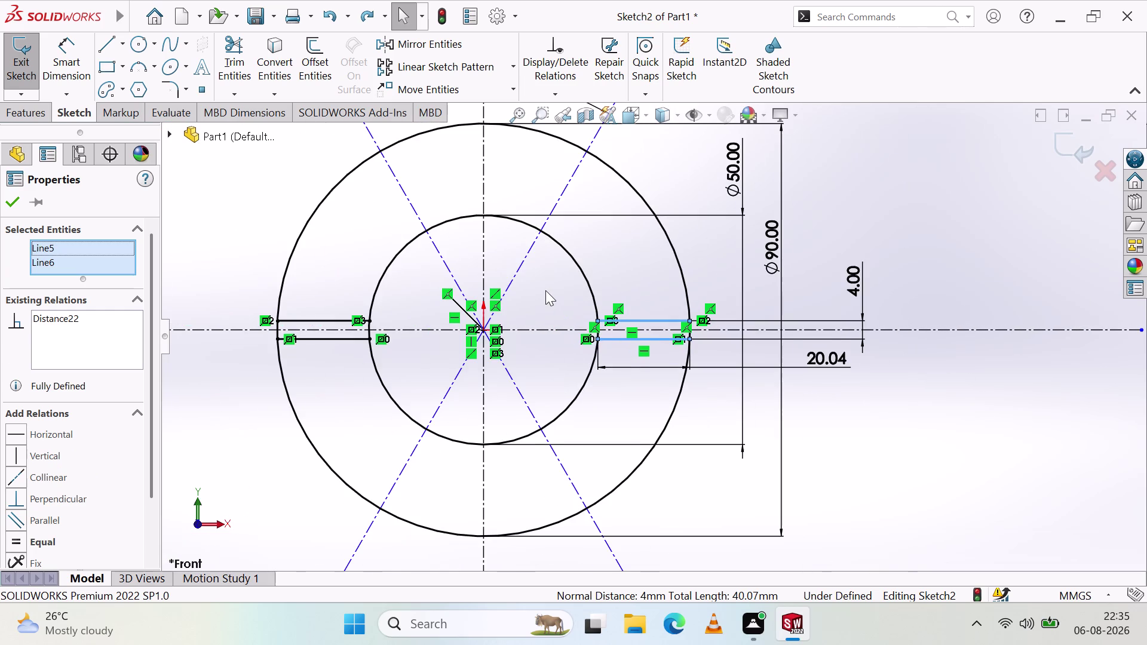
scroll(up, 3)
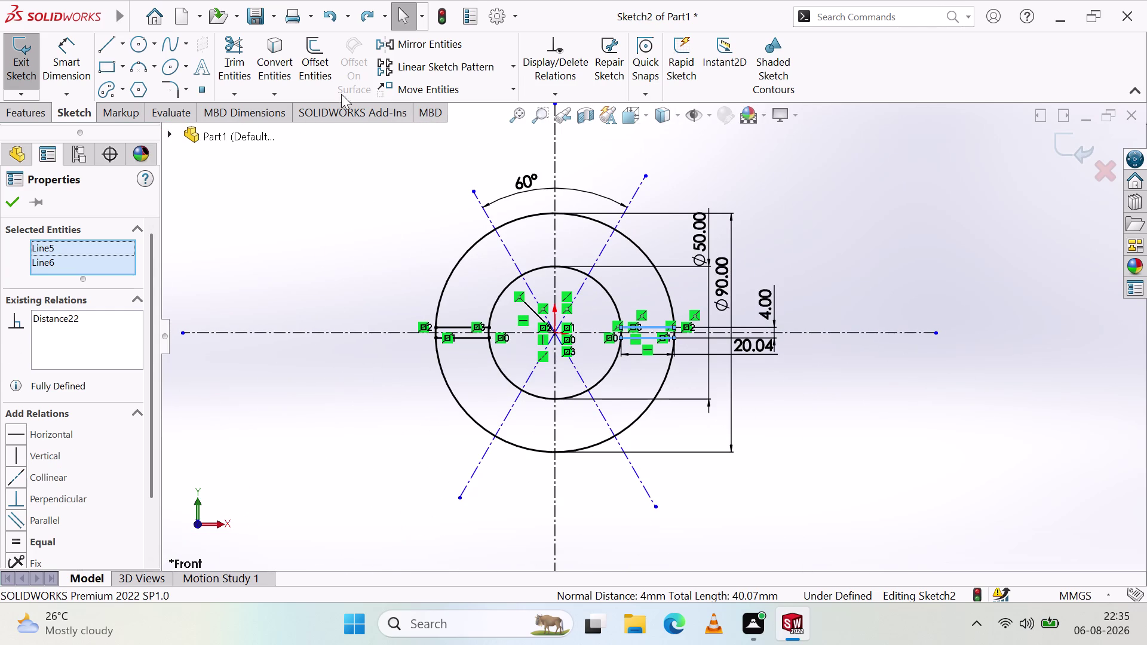
click(397, 46)
click(46, 408)
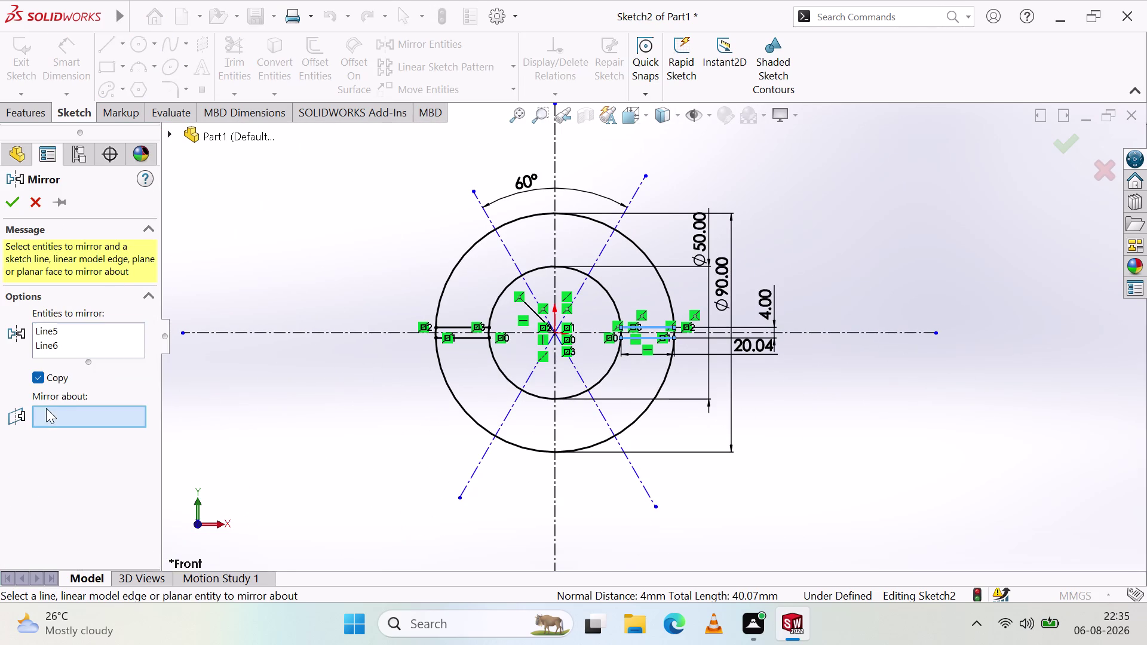
click(511, 254)
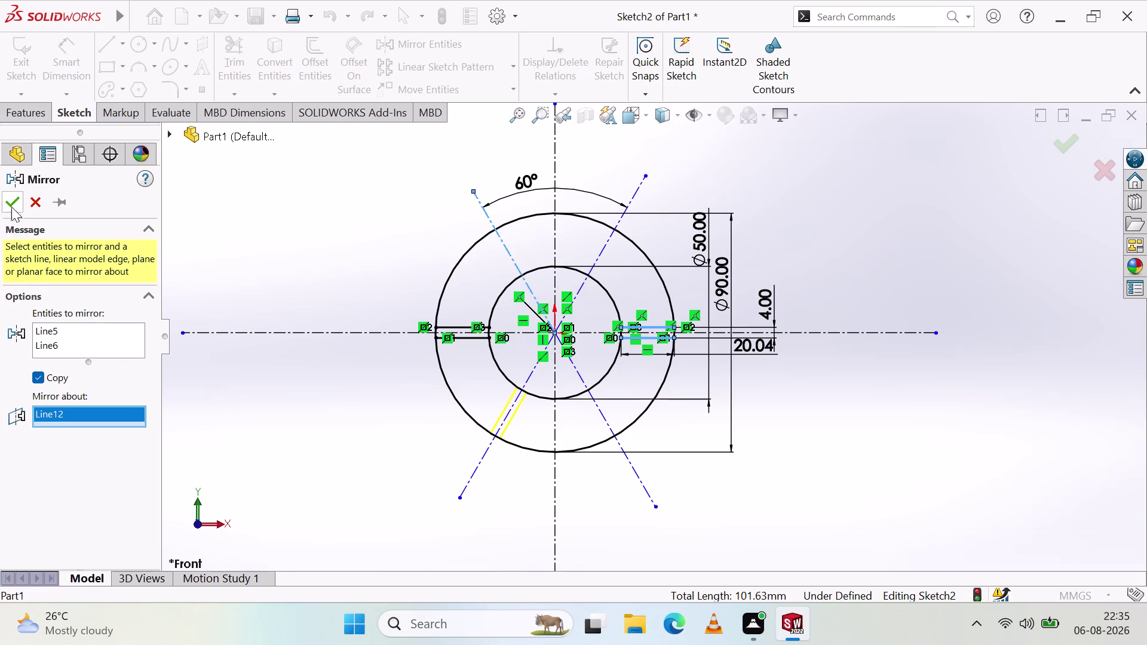
click(9, 197)
Clear the selection and pick one edge of the new lower-left slot.
click(345, 288)
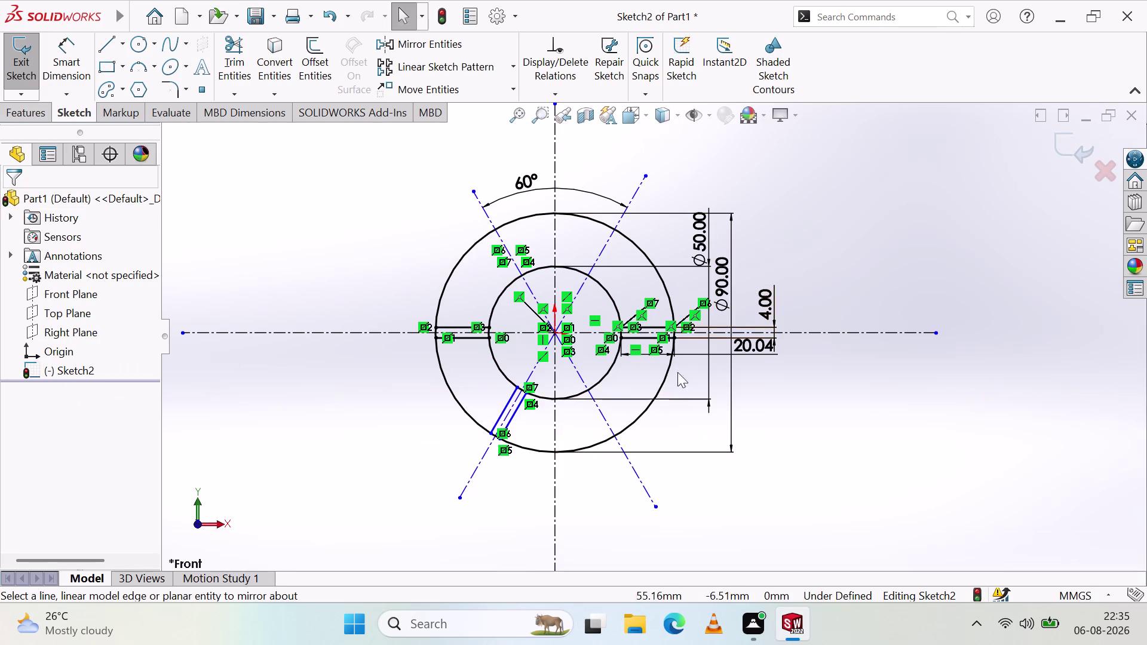
scroll(down, 3)
scroll(up, 3)
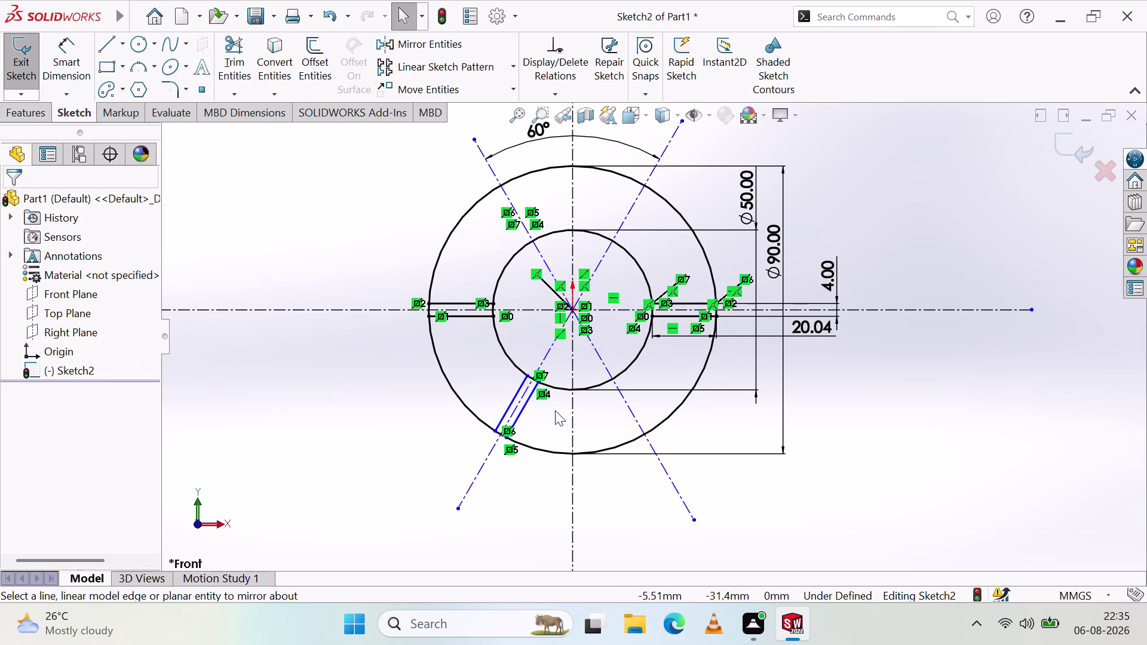
scroll(down, 3)
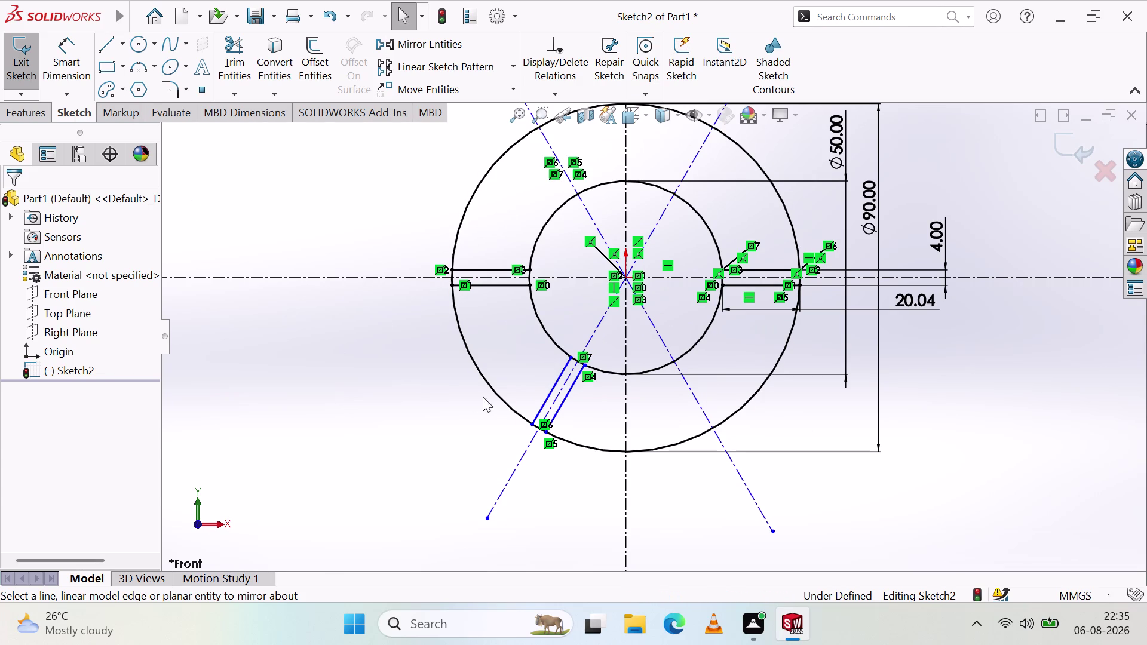
click(541, 406)
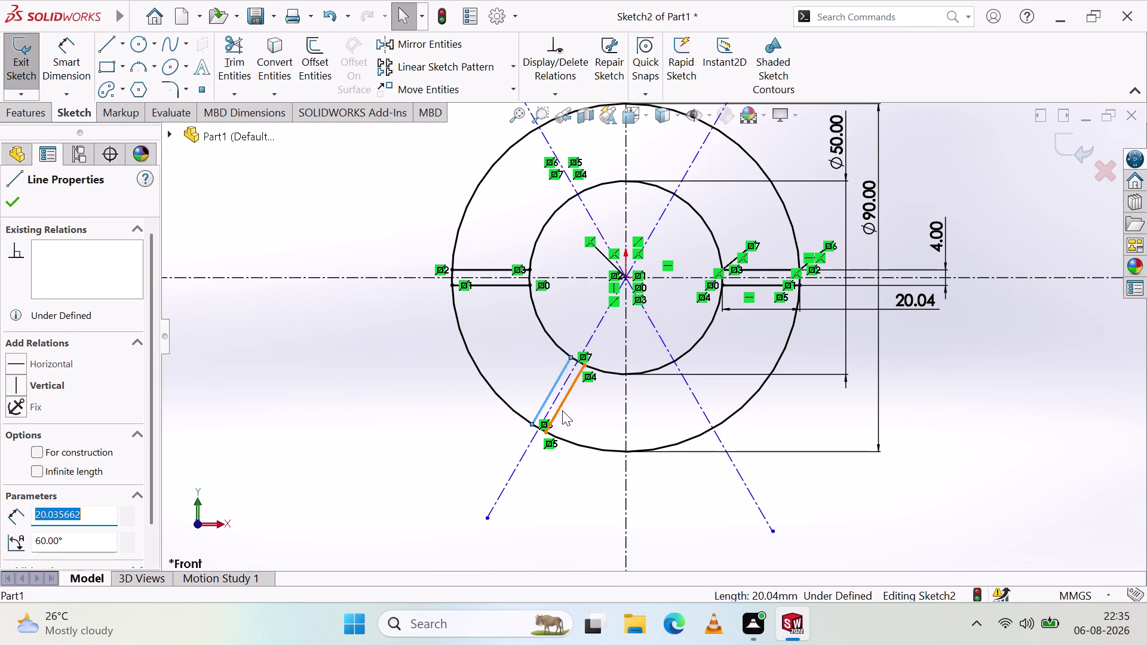
click(561, 407)
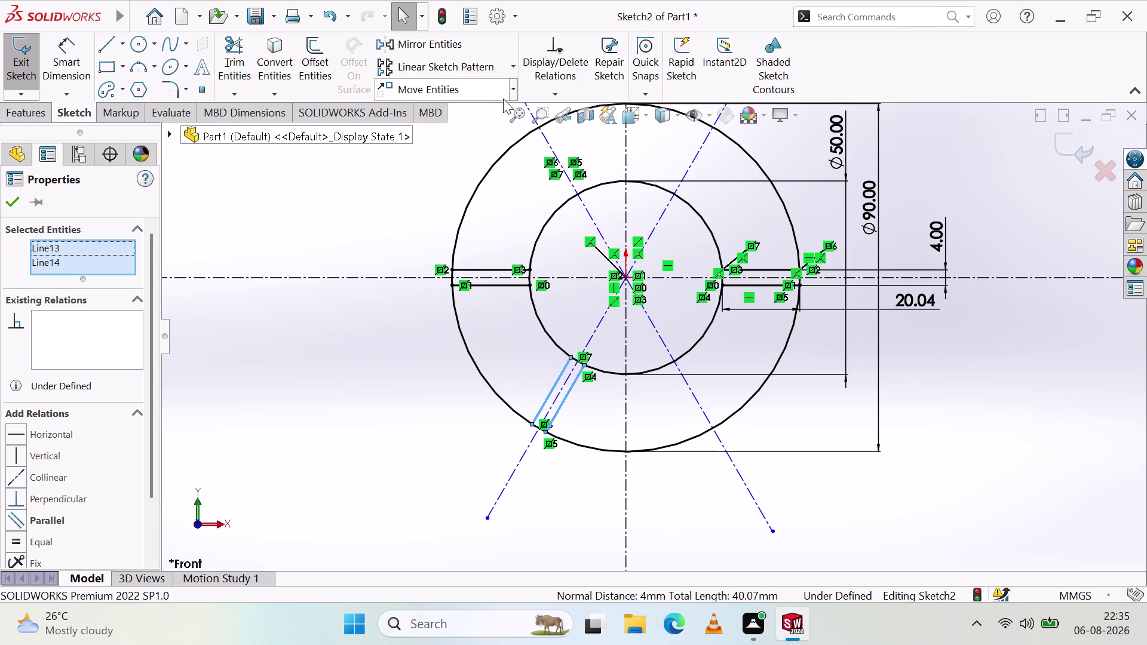
click(454, 40)
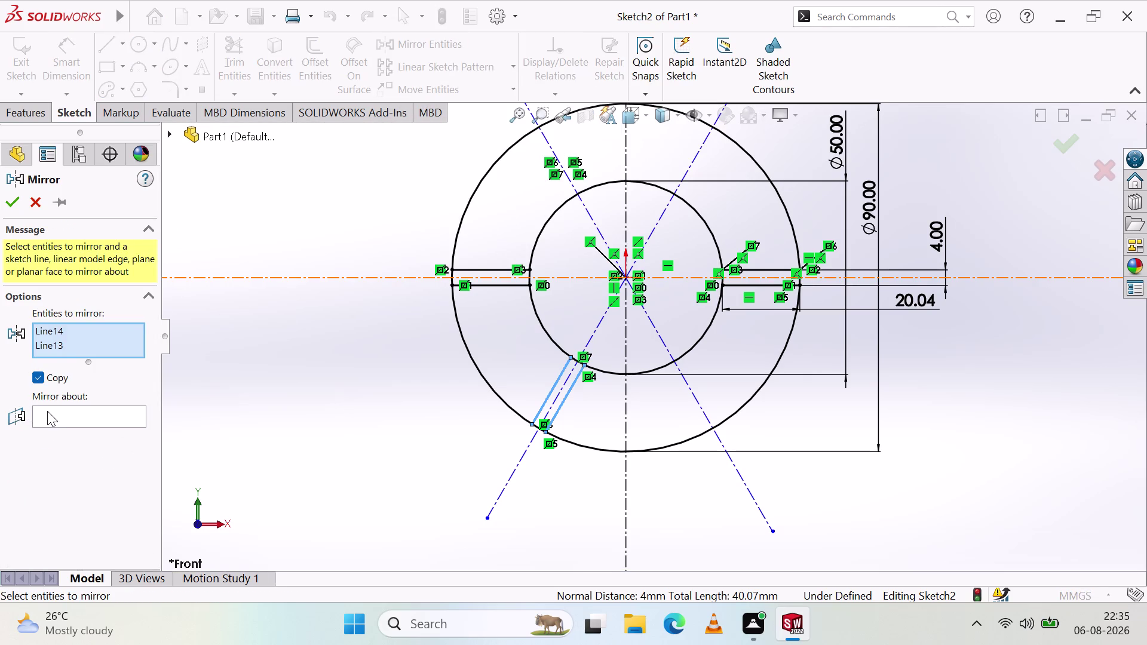
click(48, 411)
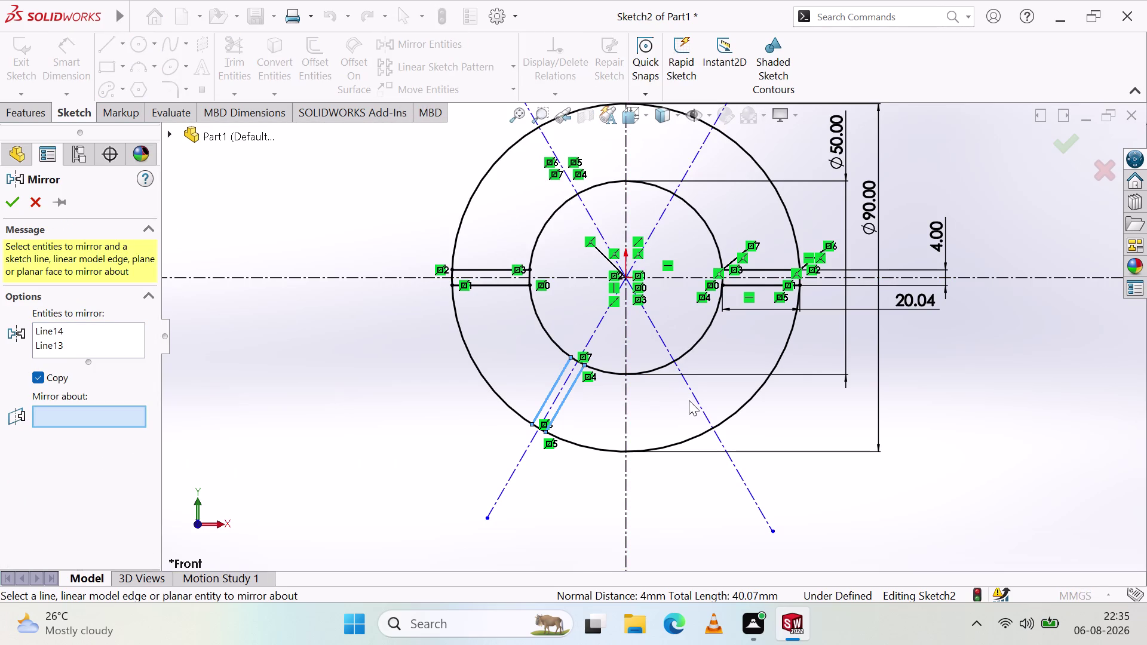
click(698, 400)
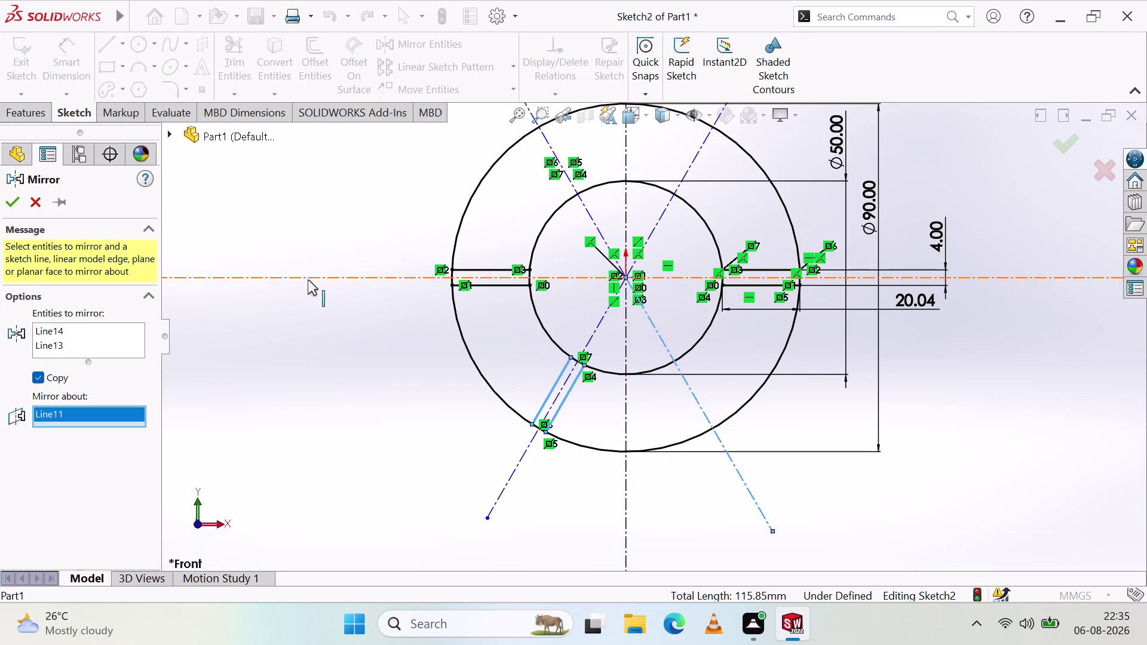
key(Escape)
key(Escape)
key(Escape)
key(Escape)
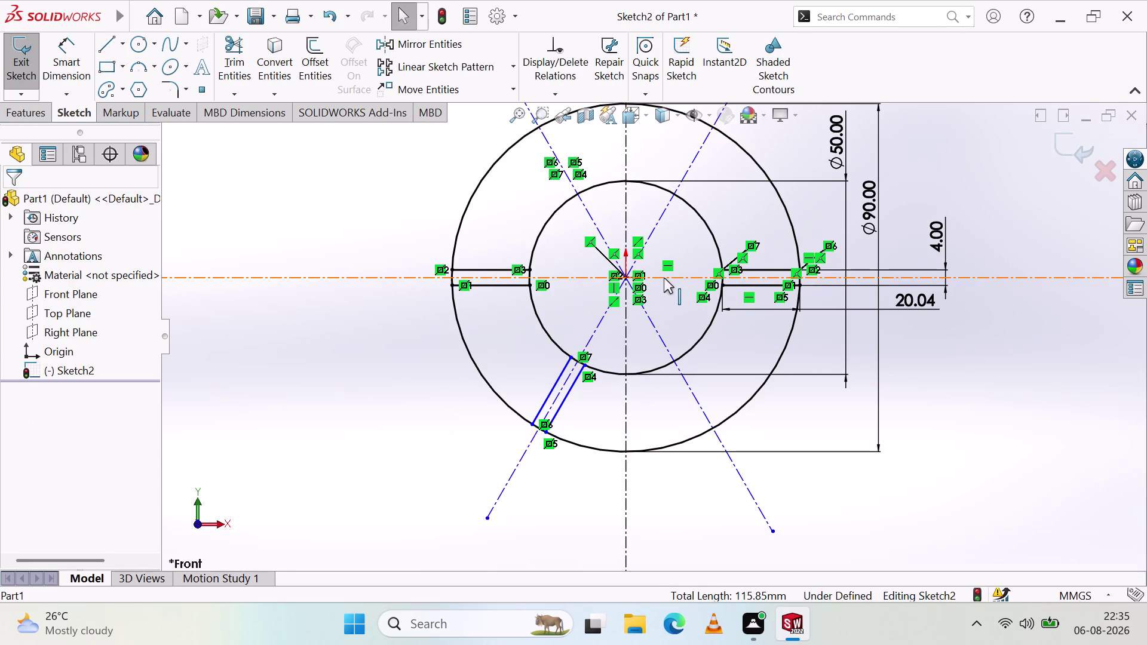
scroll(up, 3)
scroll(up, 3)
scroll(down, 3)
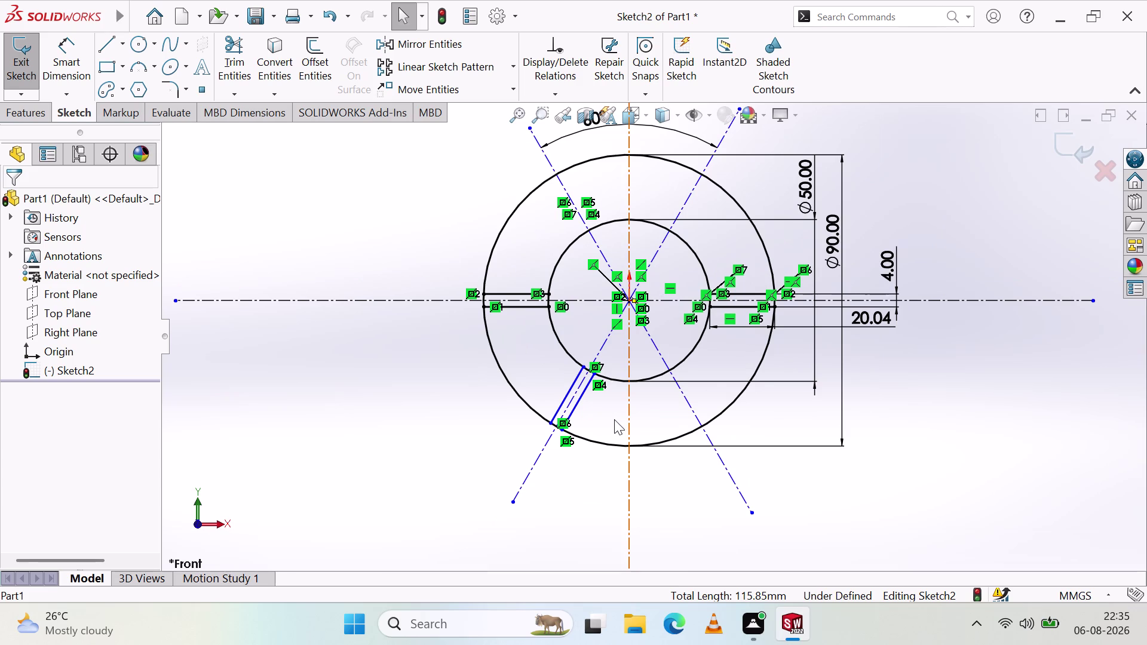
Mirror the left slot's Line7 and Line8 about the upper-right construction line.
click(501, 294)
click(510, 308)
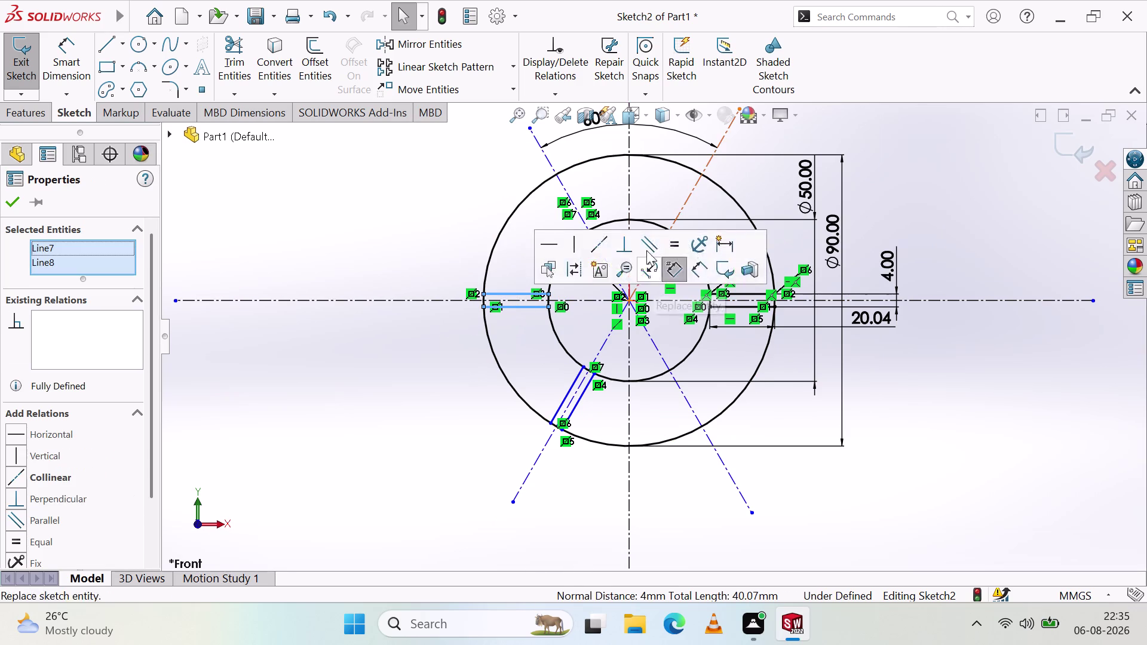
click(431, 43)
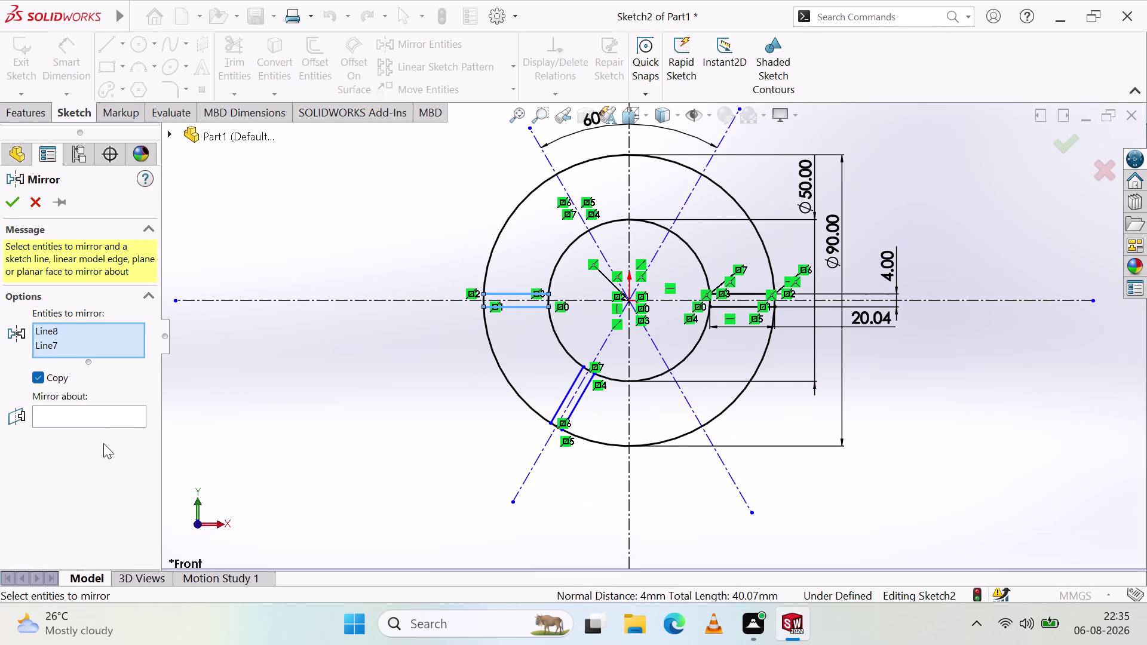
click(99, 422)
click(97, 422)
click(101, 413)
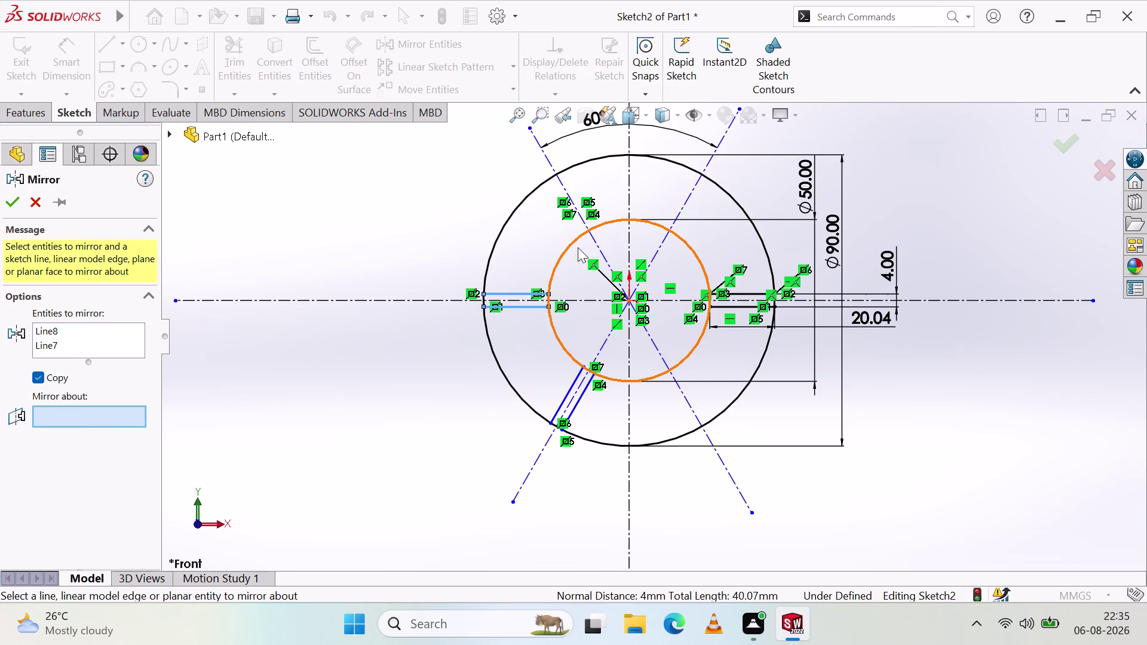
click(690, 192)
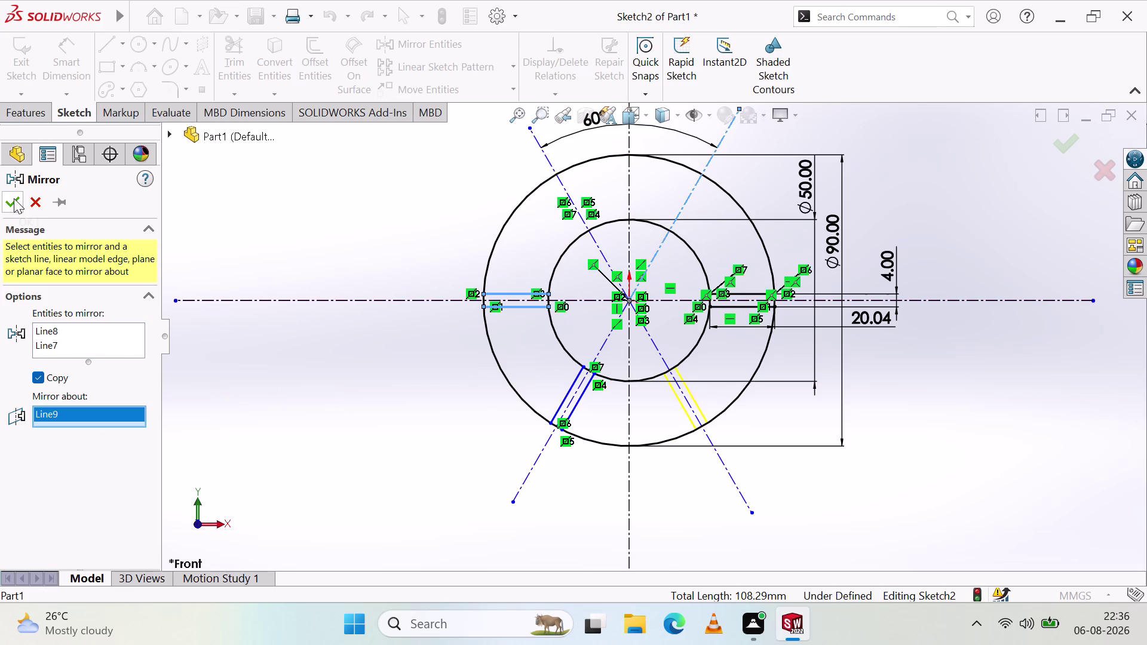
click(14, 200)
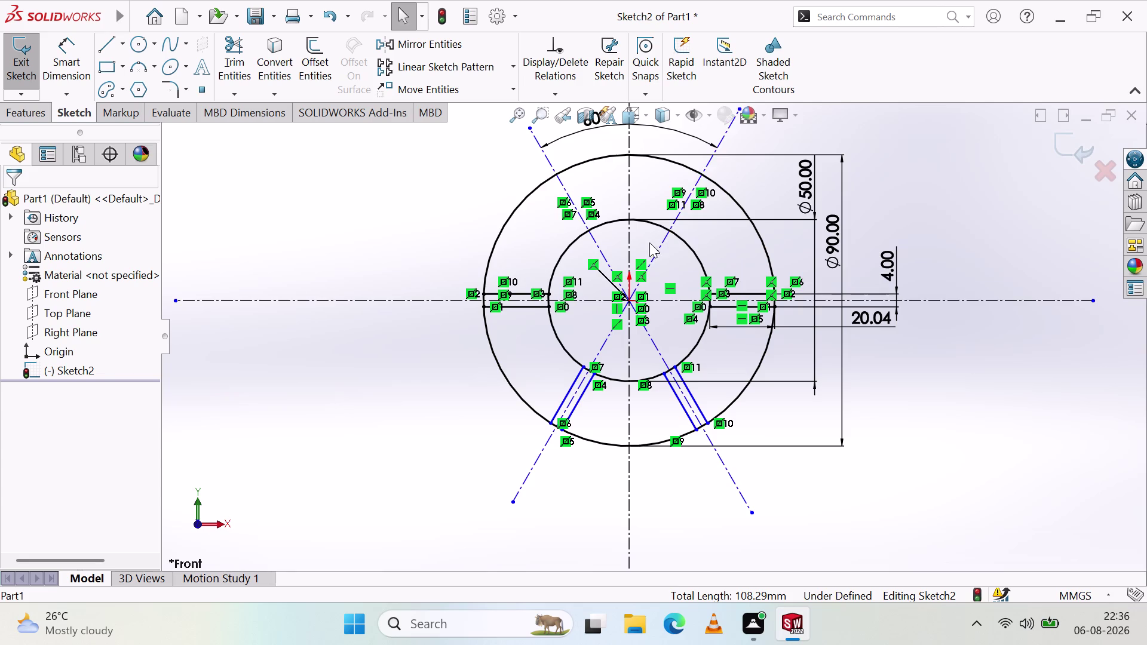
Start another mirror, trying lower-left slot lines and the horizontal centreline as the axis.
scroll(down, 3)
scroll(up, 3)
scroll(down, 3)
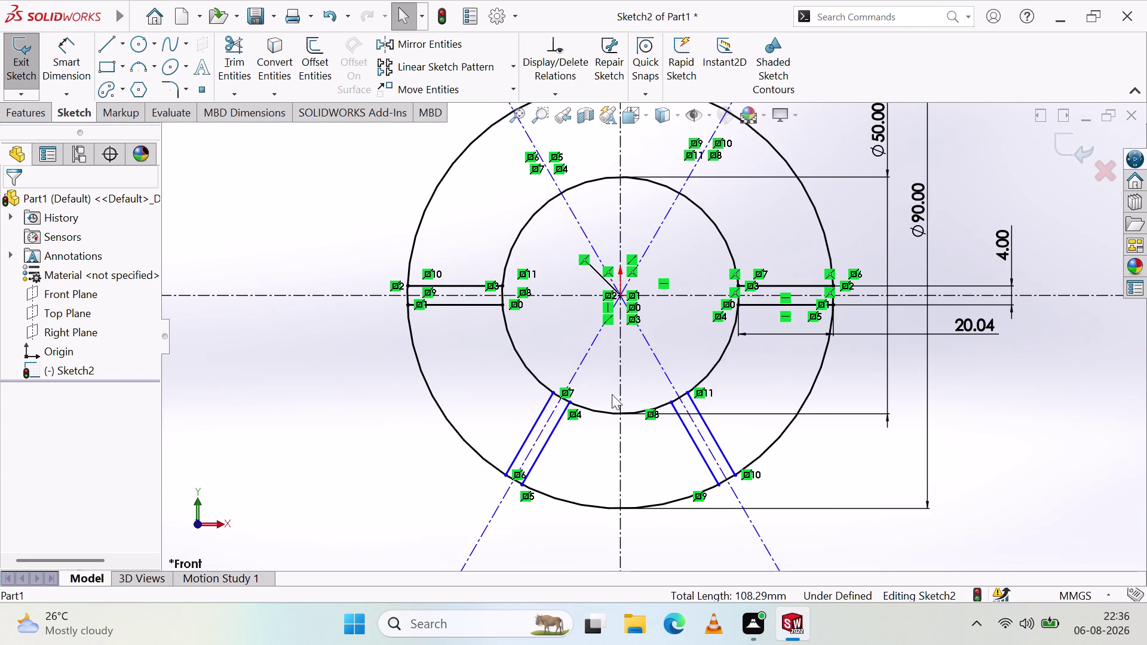
click(406, 39)
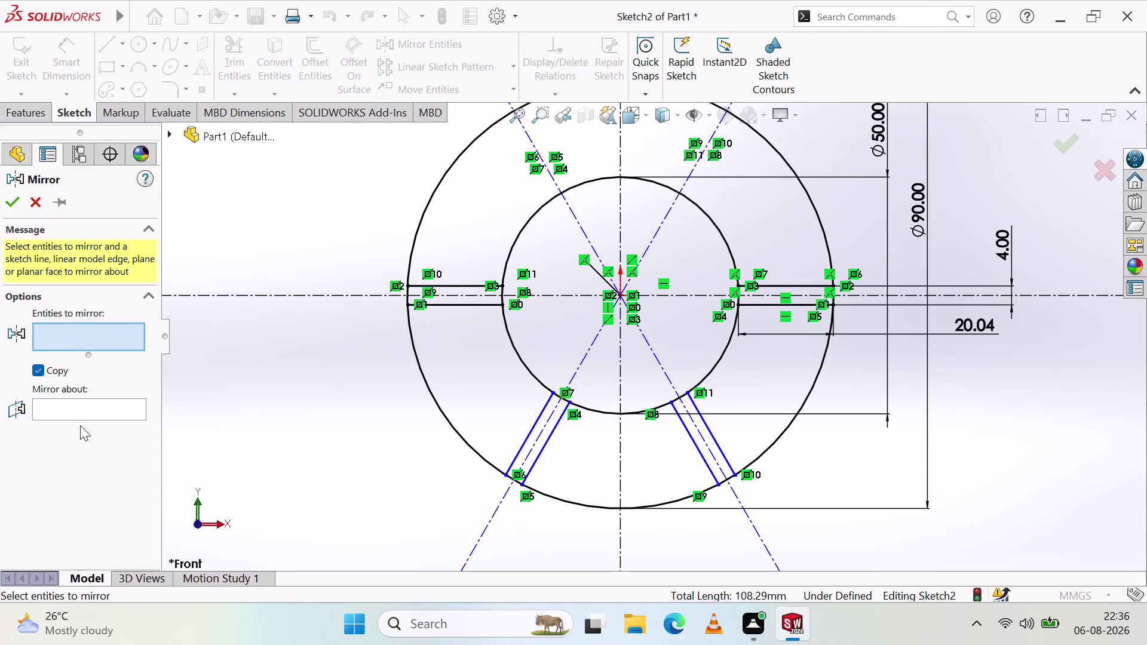
click(94, 411)
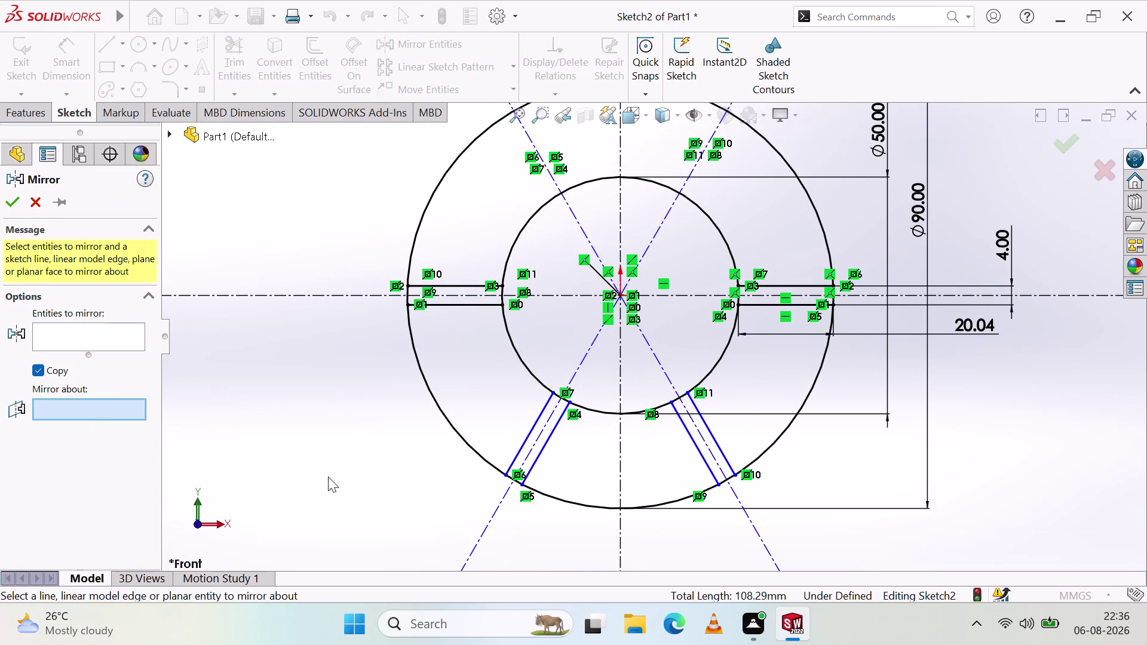
click(535, 421)
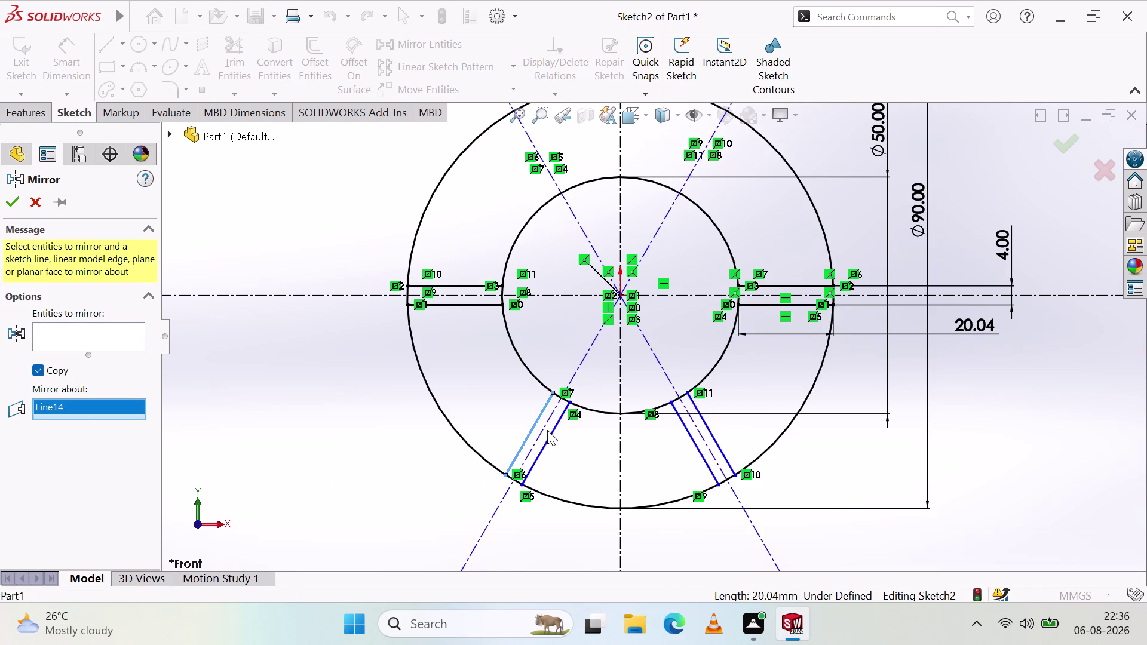
click(550, 434)
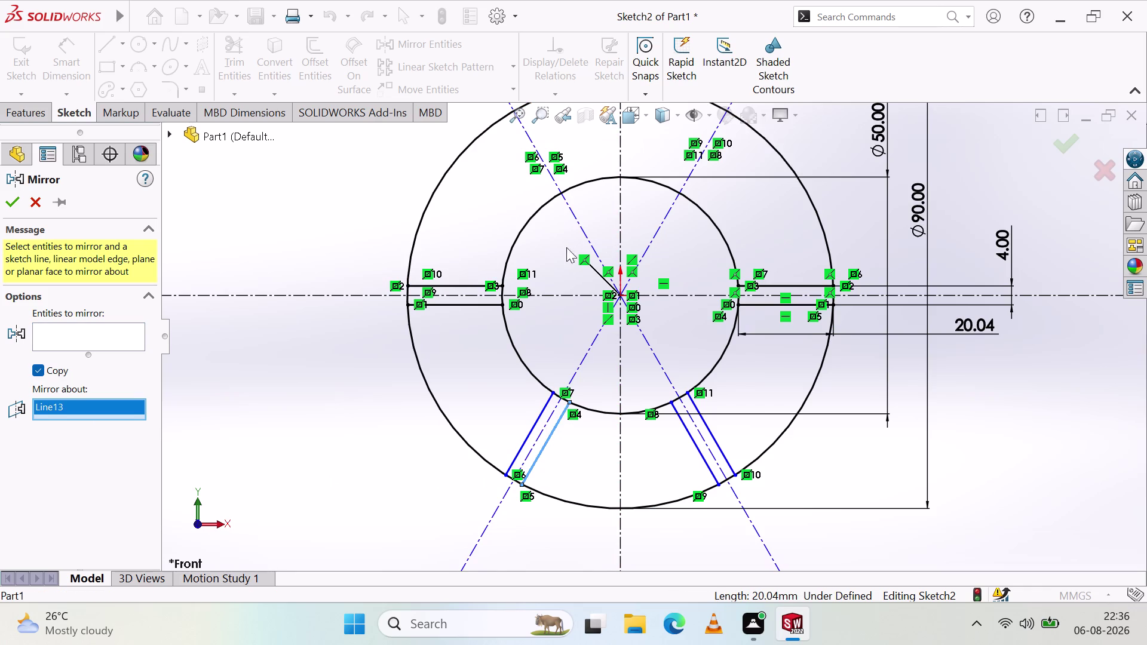
click(529, 430)
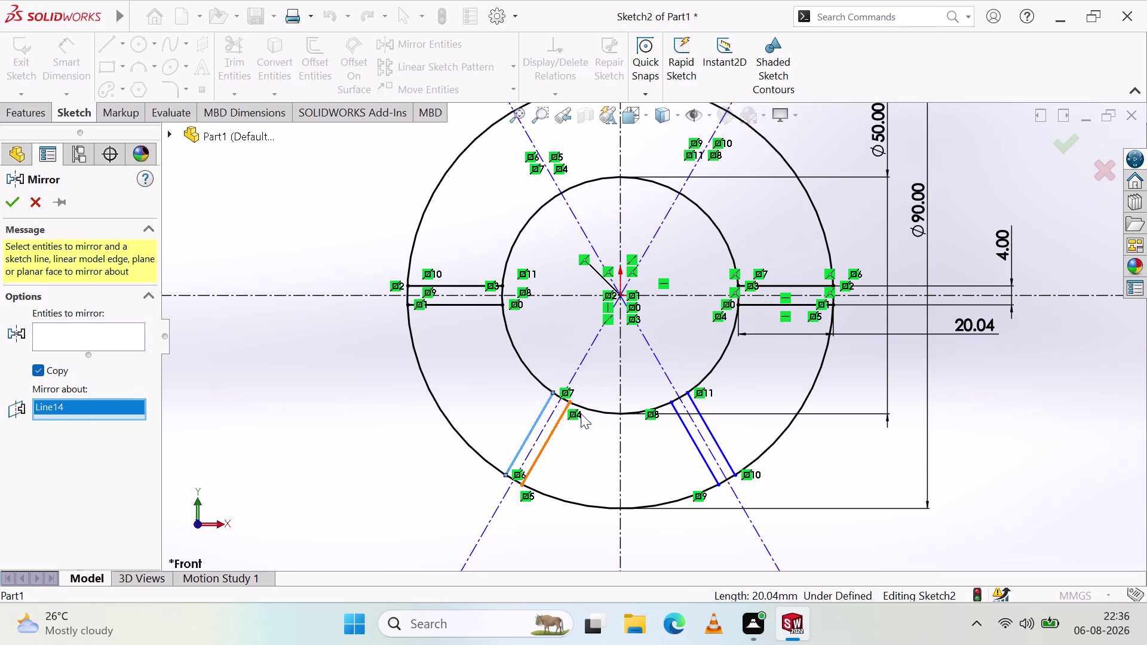
click(553, 428)
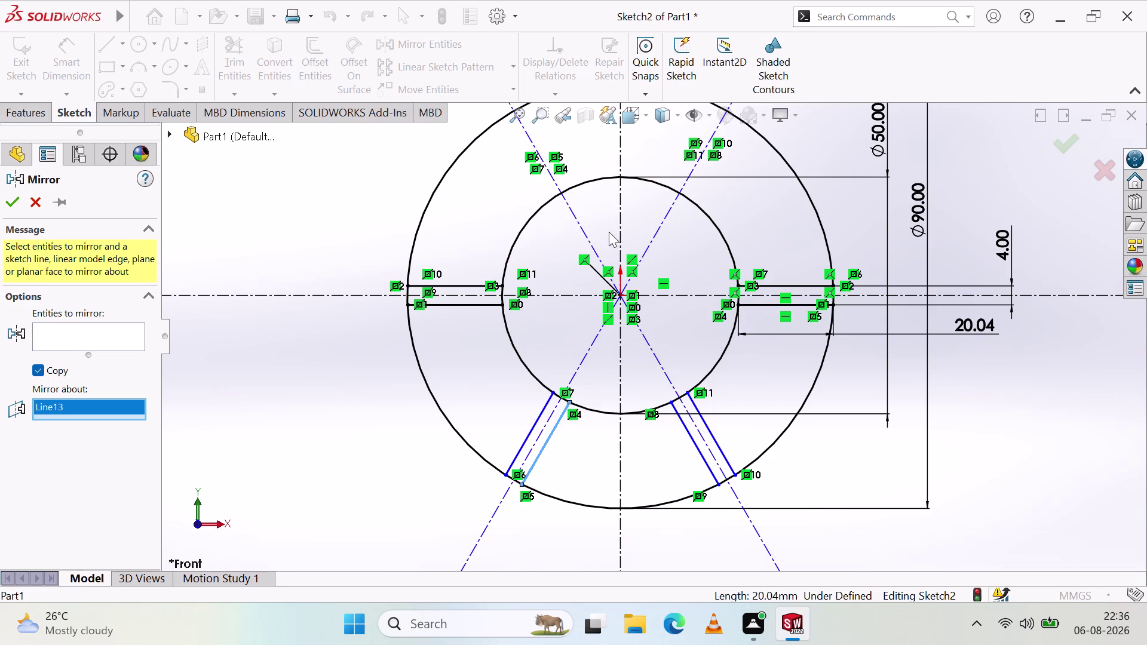
scroll(up, 3)
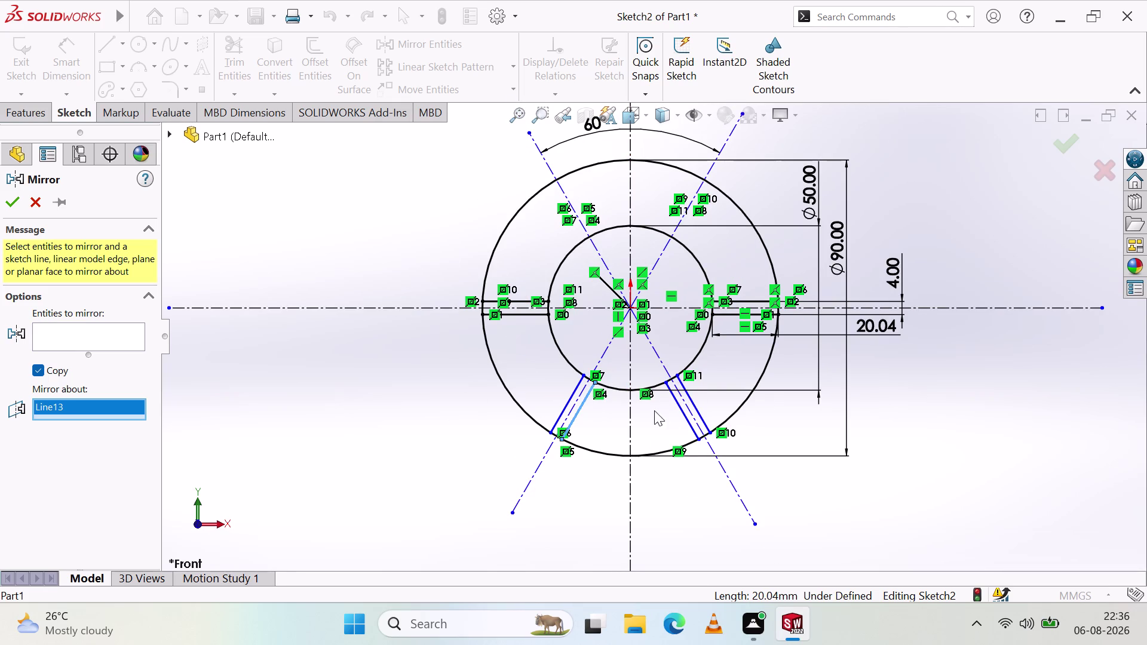
click(629, 437)
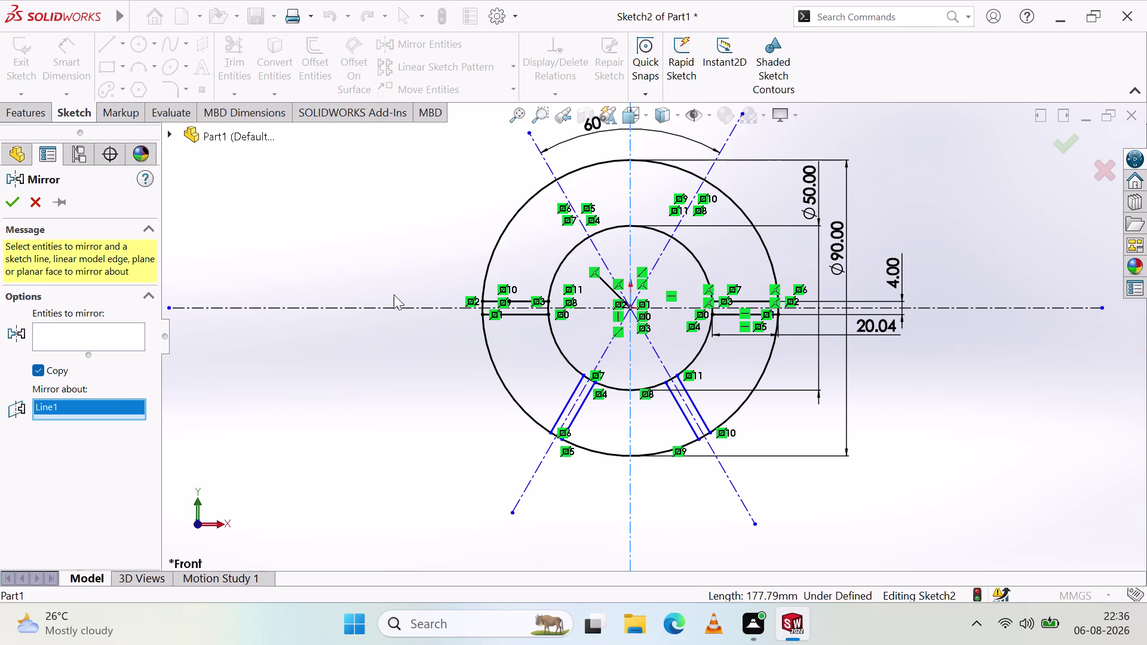
Cancel Mirror Entities with Esc, returning to the FeatureManager tree.
key(Escape)
key(Escape)
key(Escape)
key(Escape)
key(Escape)
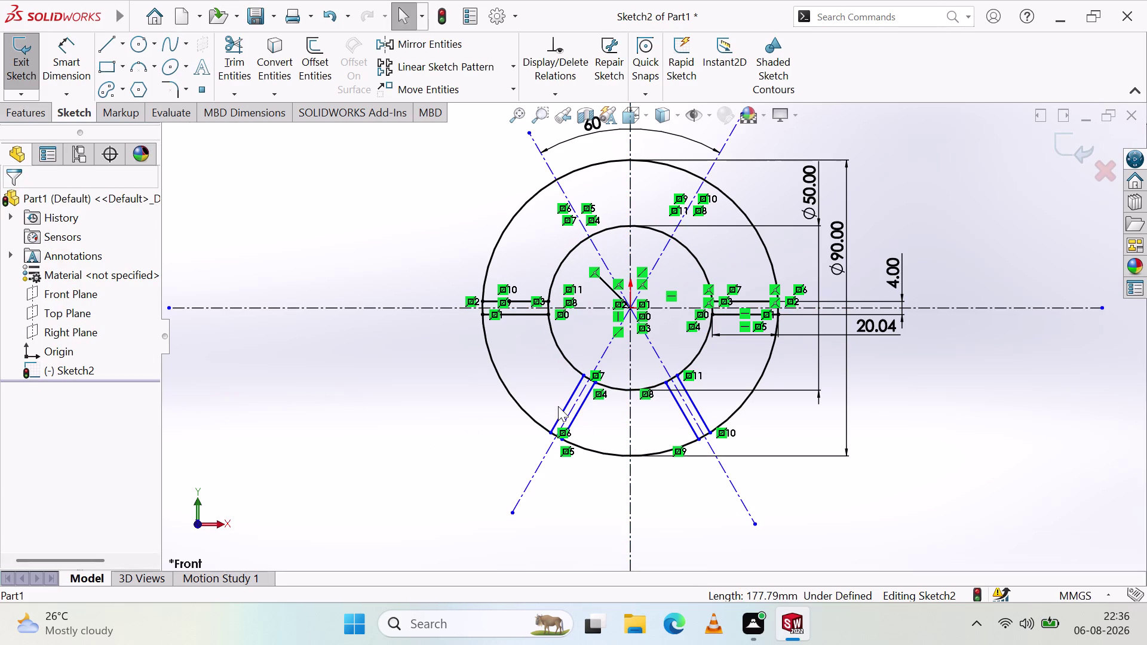
Mirror Line7 and Line8 about the lower-right centreline Line11, creating an upper-right slot.
click(510, 314)
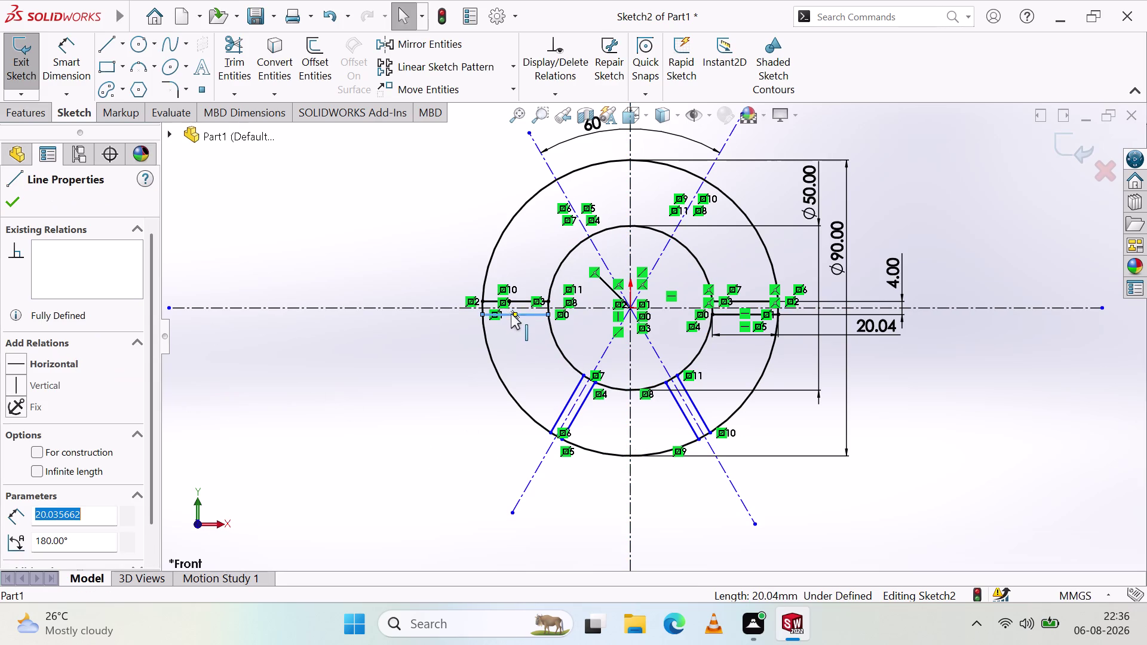
click(516, 300)
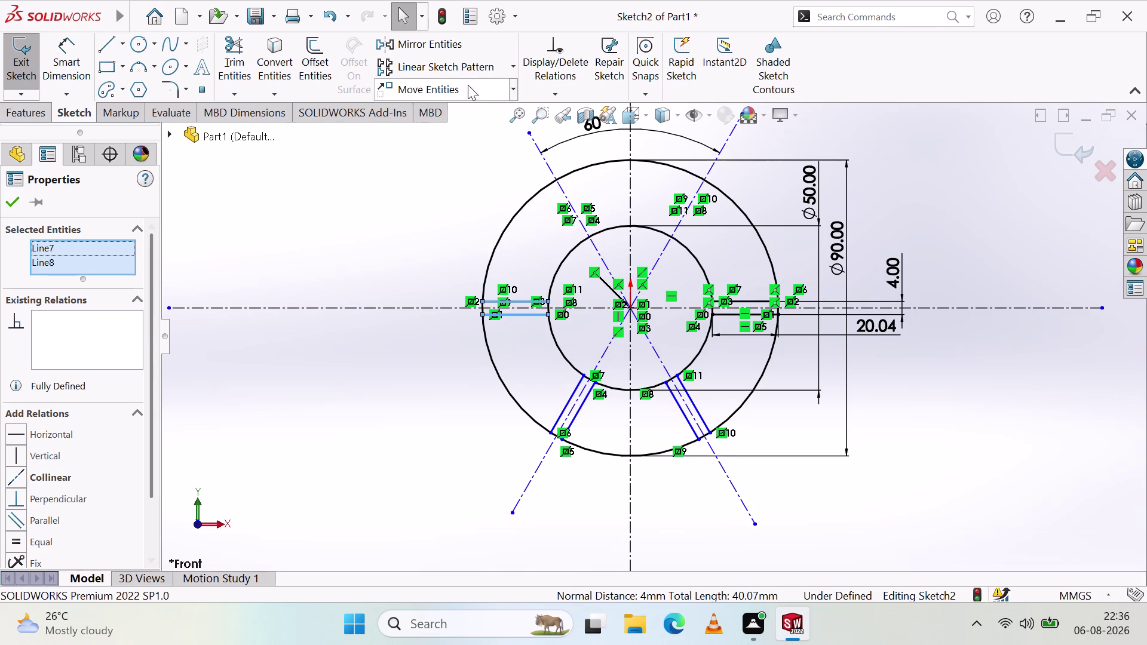
click(444, 40)
click(58, 413)
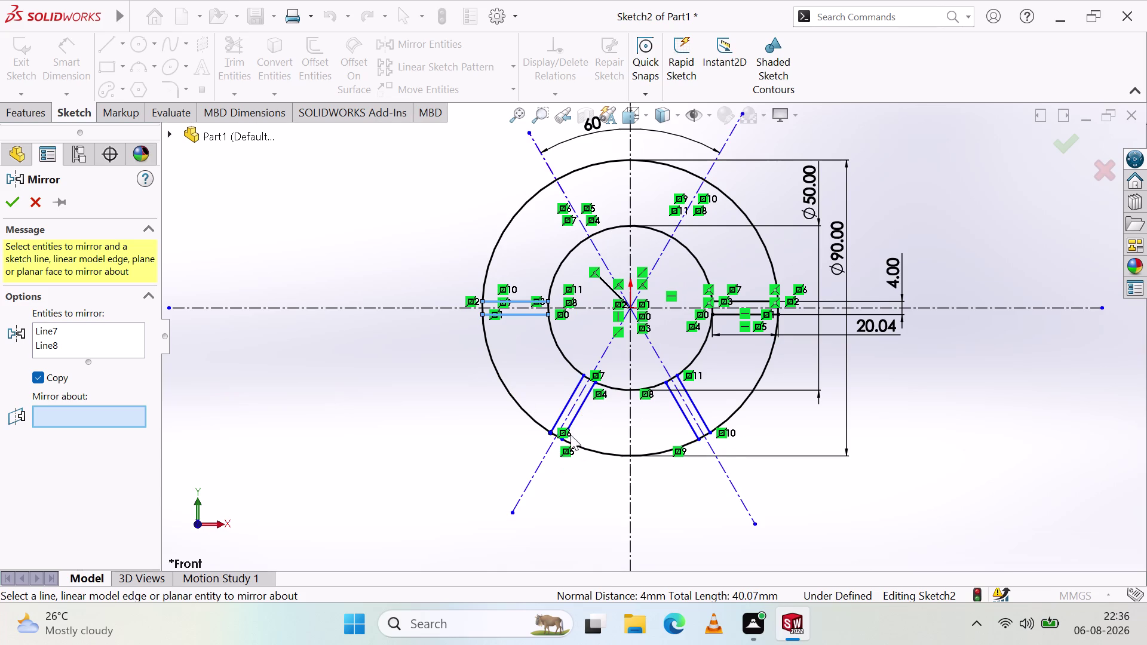
click(713, 450)
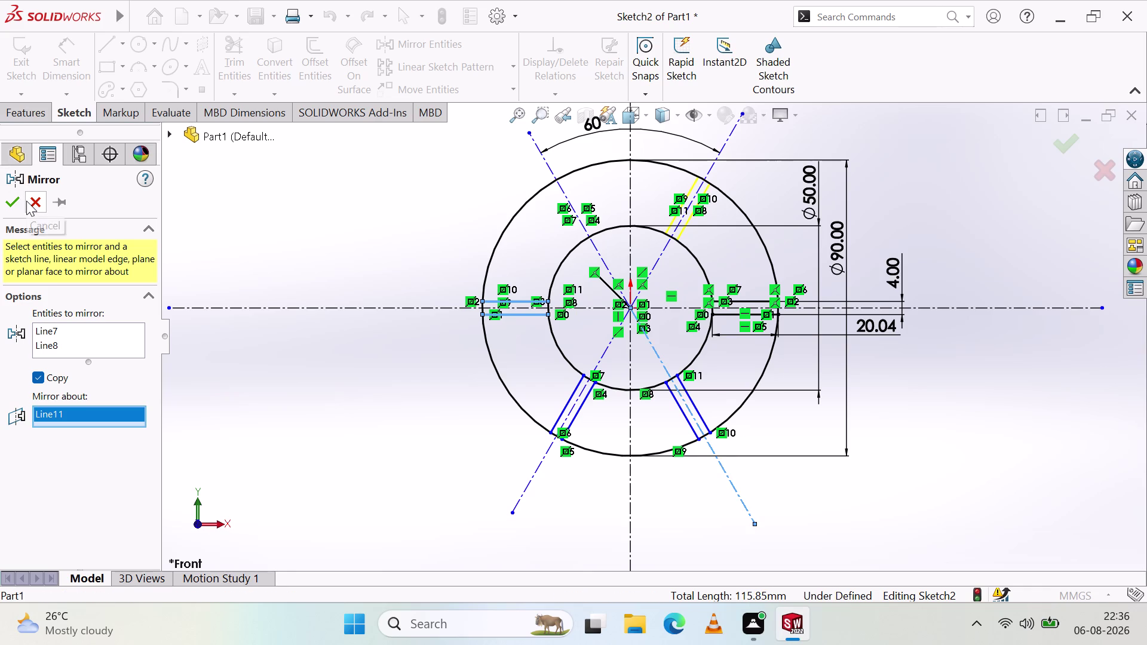
click(10, 204)
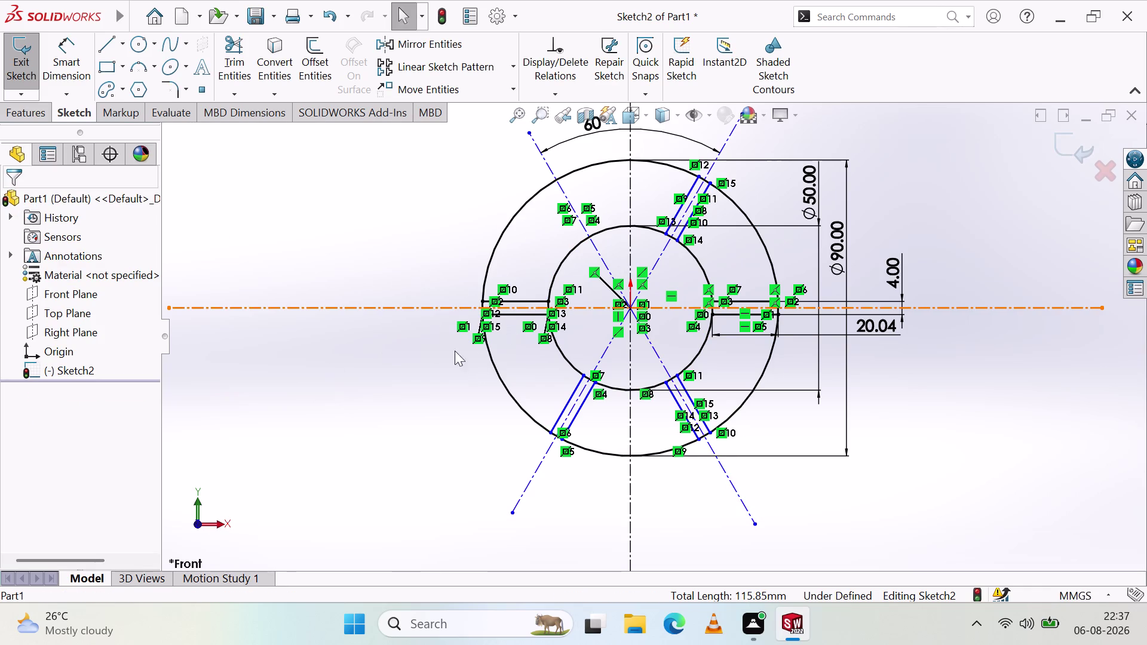
Select the left slot's Line7 and Line8 and start Mirror Entities.
click(510, 315)
click(517, 300)
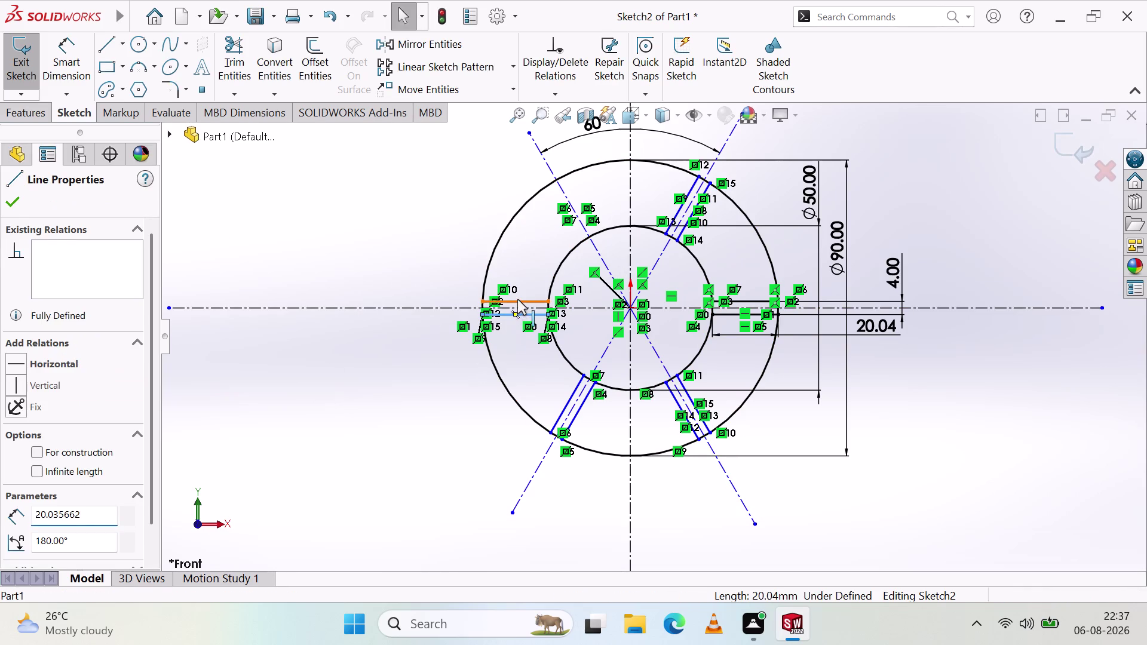
click(420, 44)
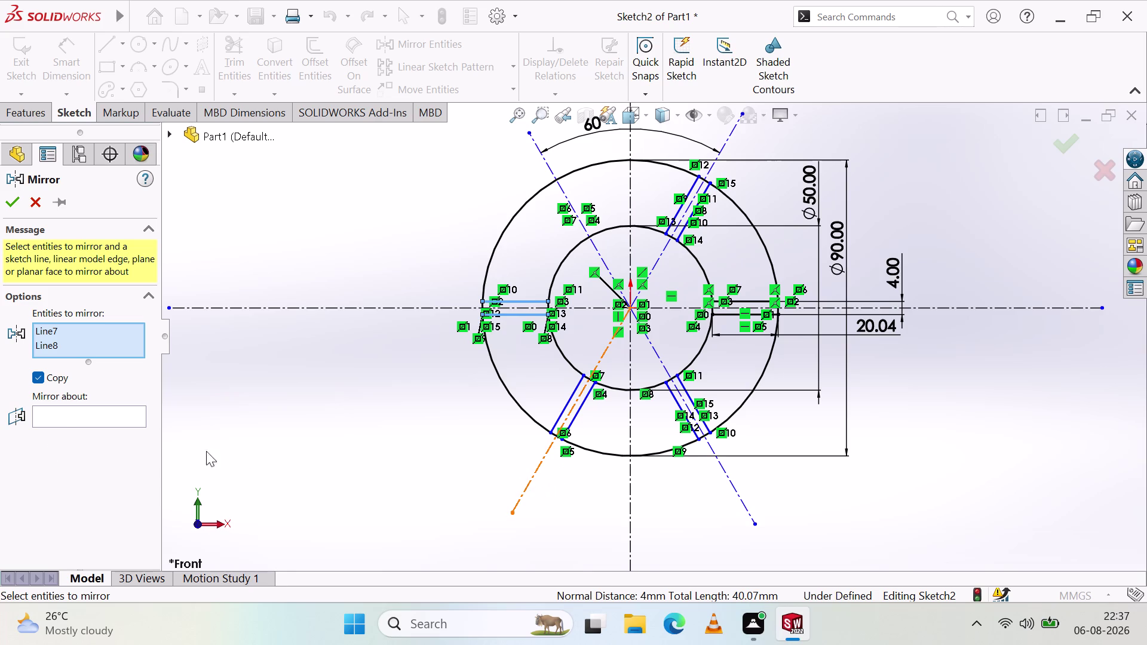
click(61, 408)
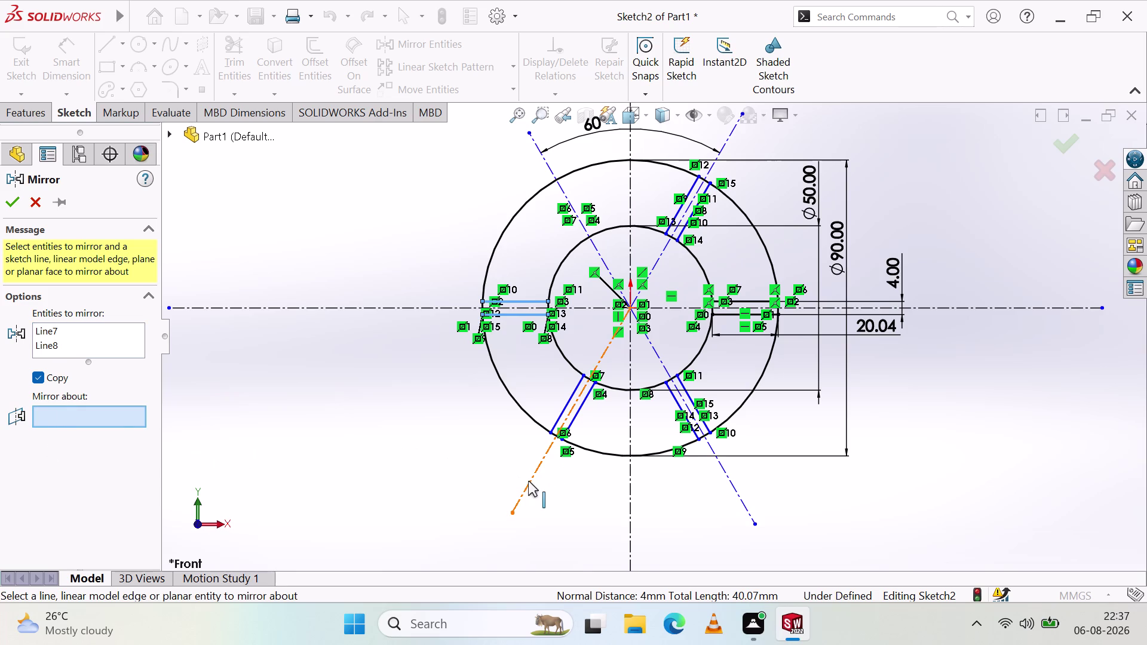
Try the lower-left, lower-right, horizontal and upper-left centrelines as the mirror axis.
click(529, 481)
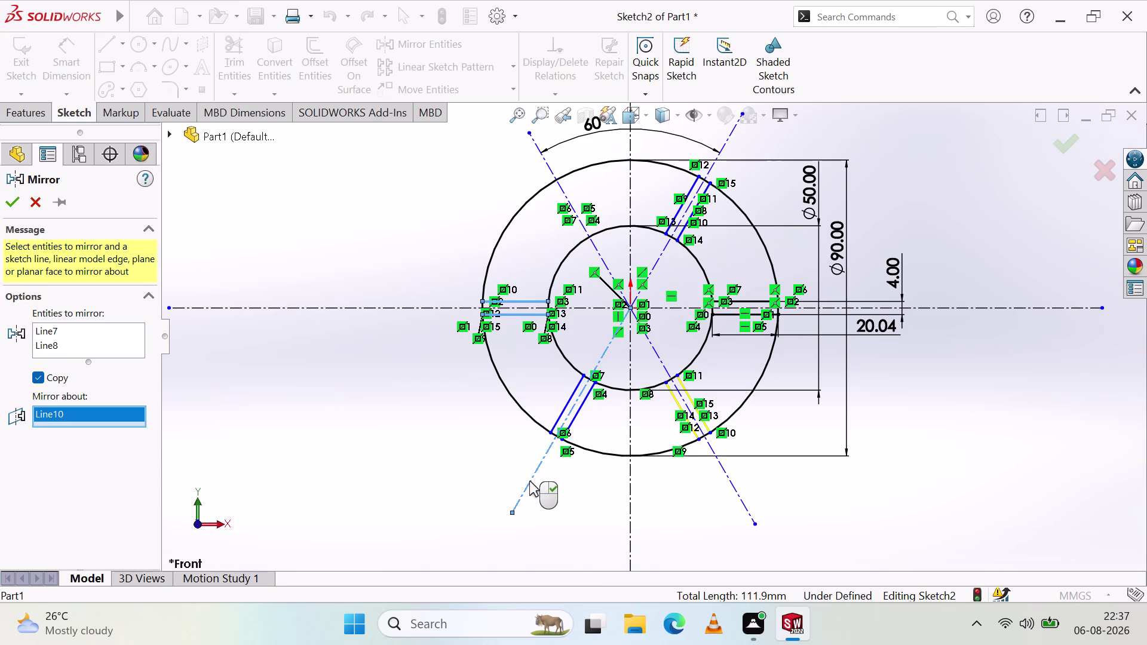
click(530, 481)
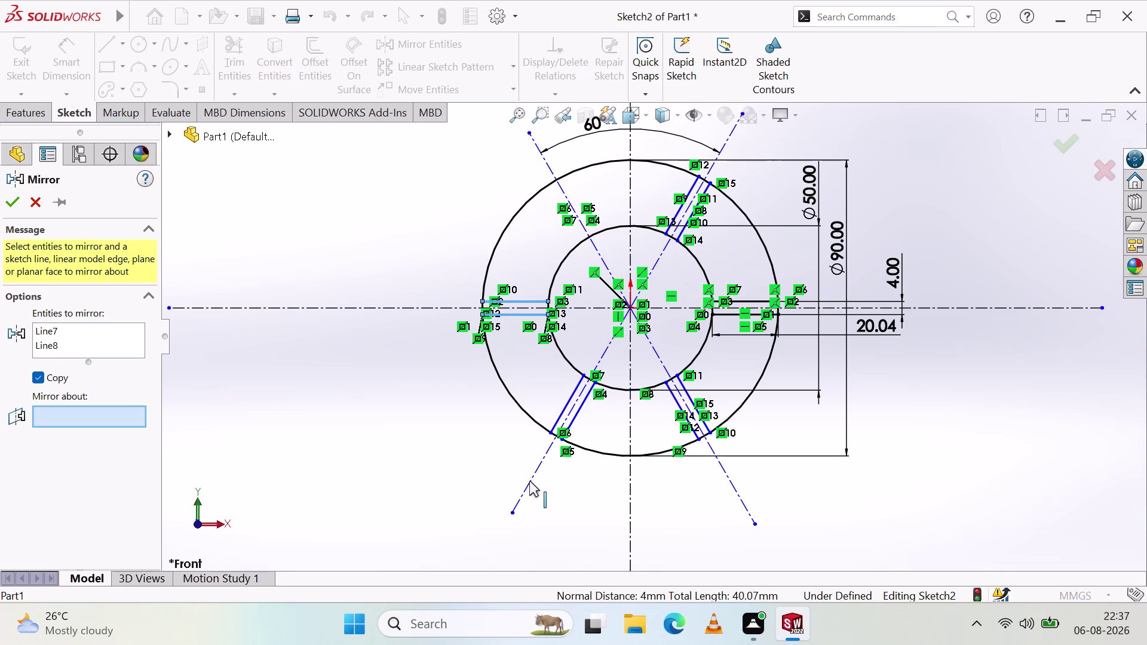
click(720, 467)
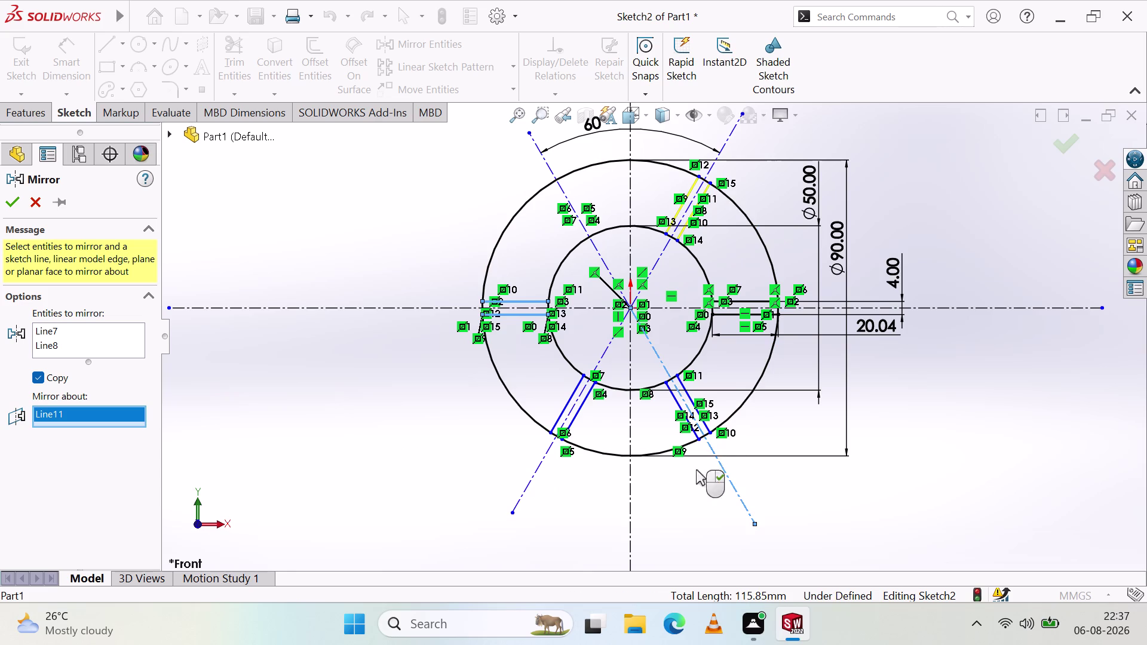
click(536, 472)
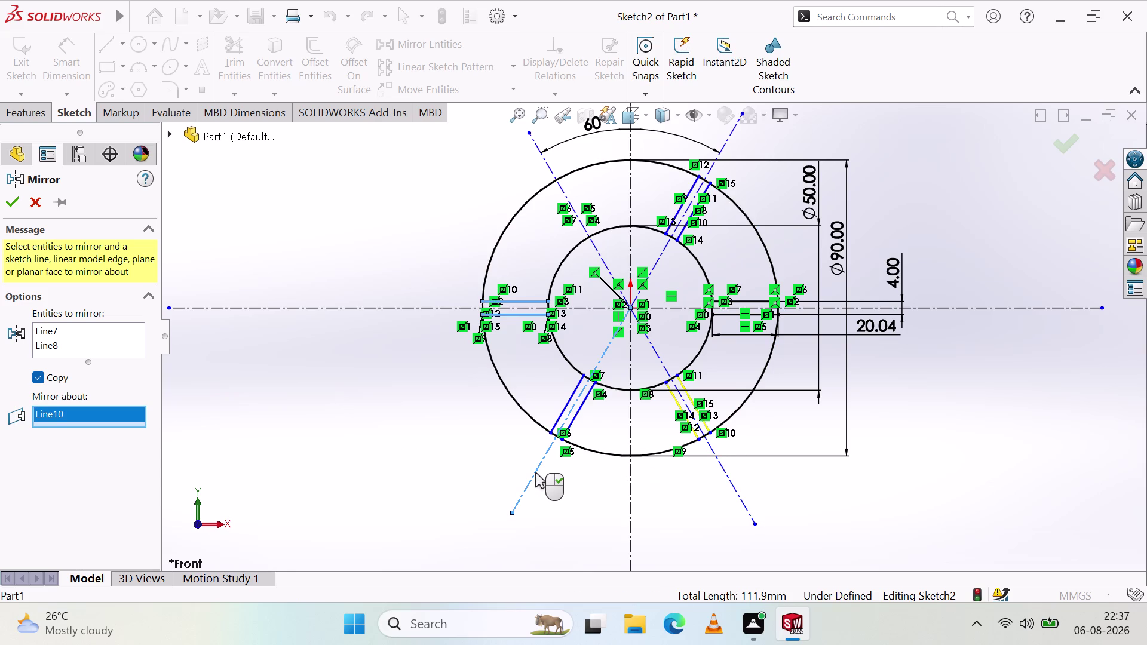
click(457, 309)
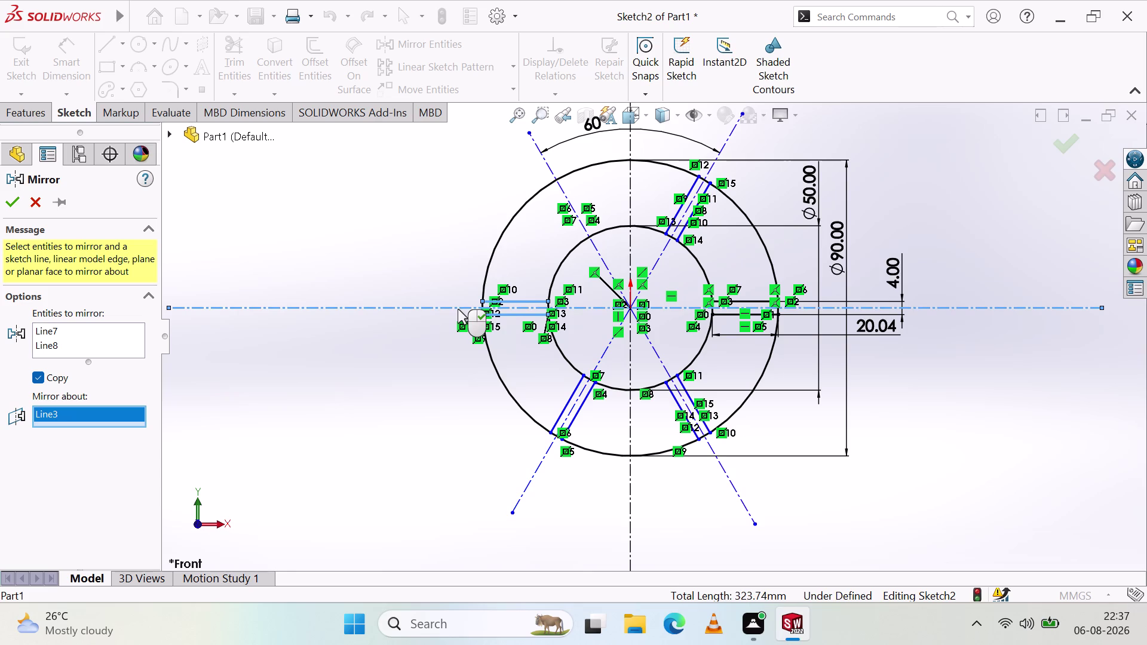
click(561, 190)
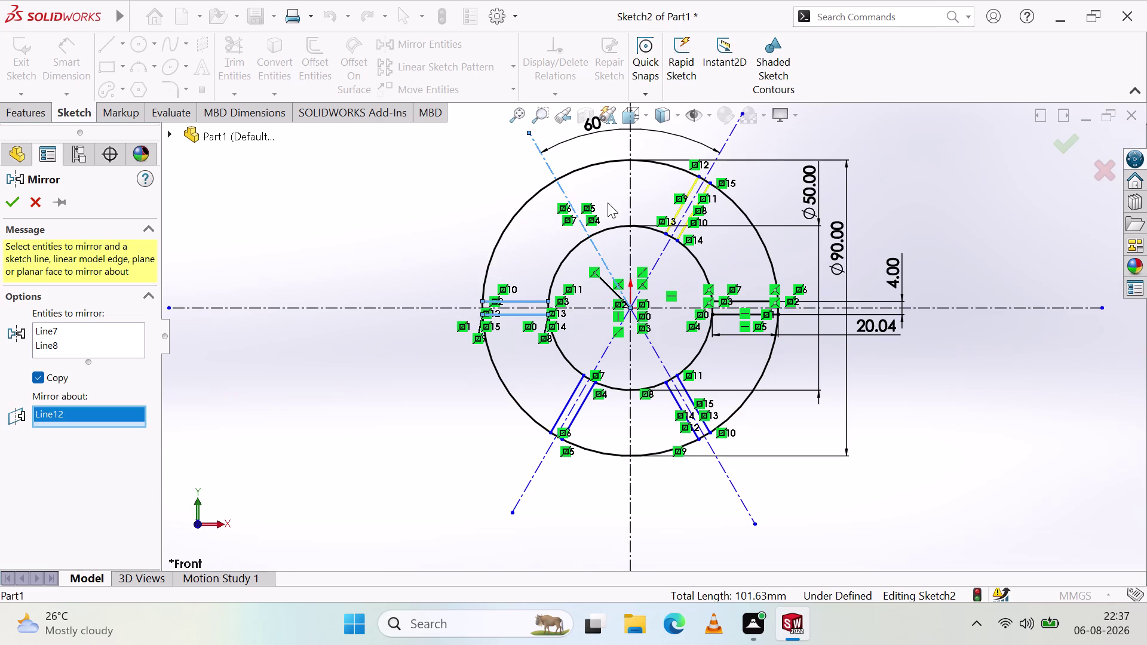
click(729, 139)
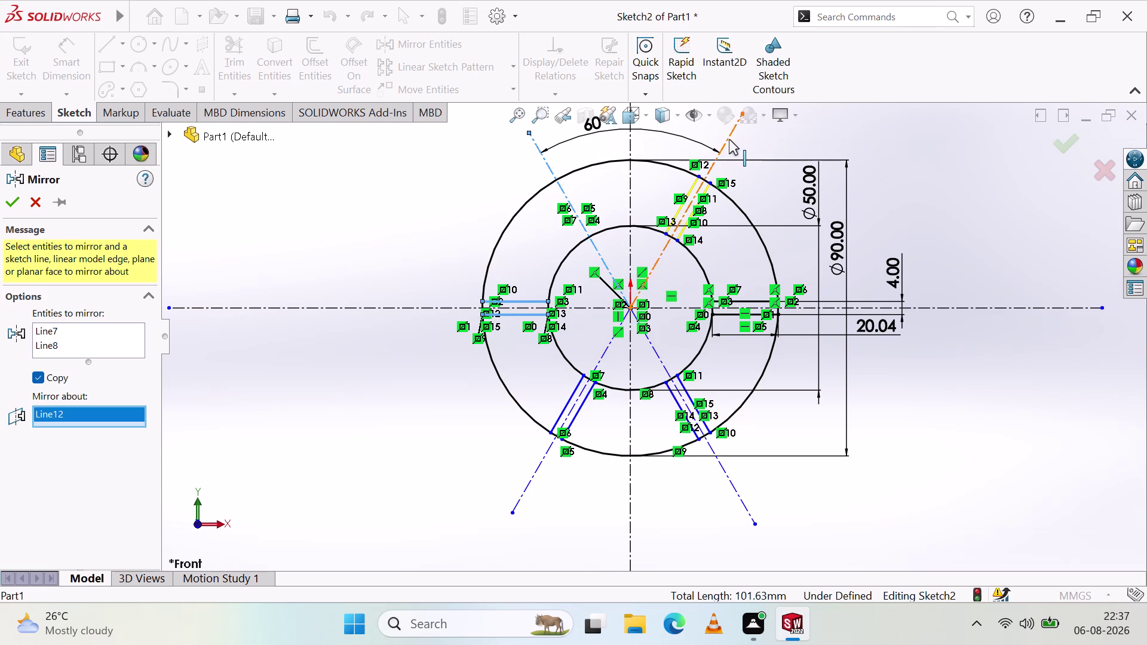
click(830, 308)
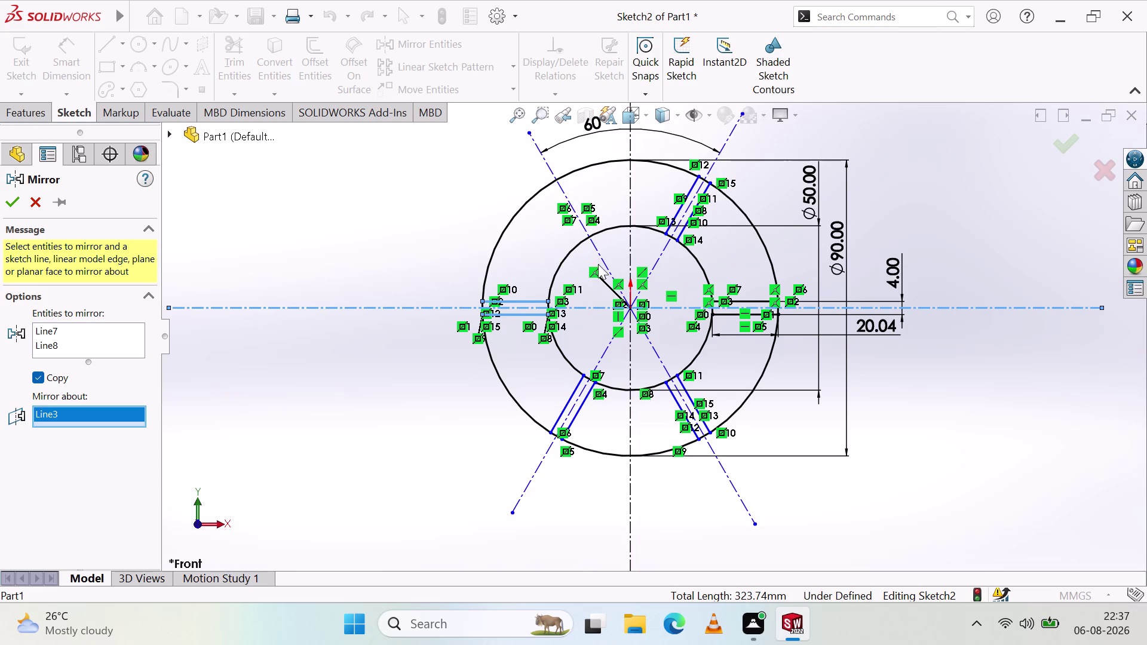
click(729, 484)
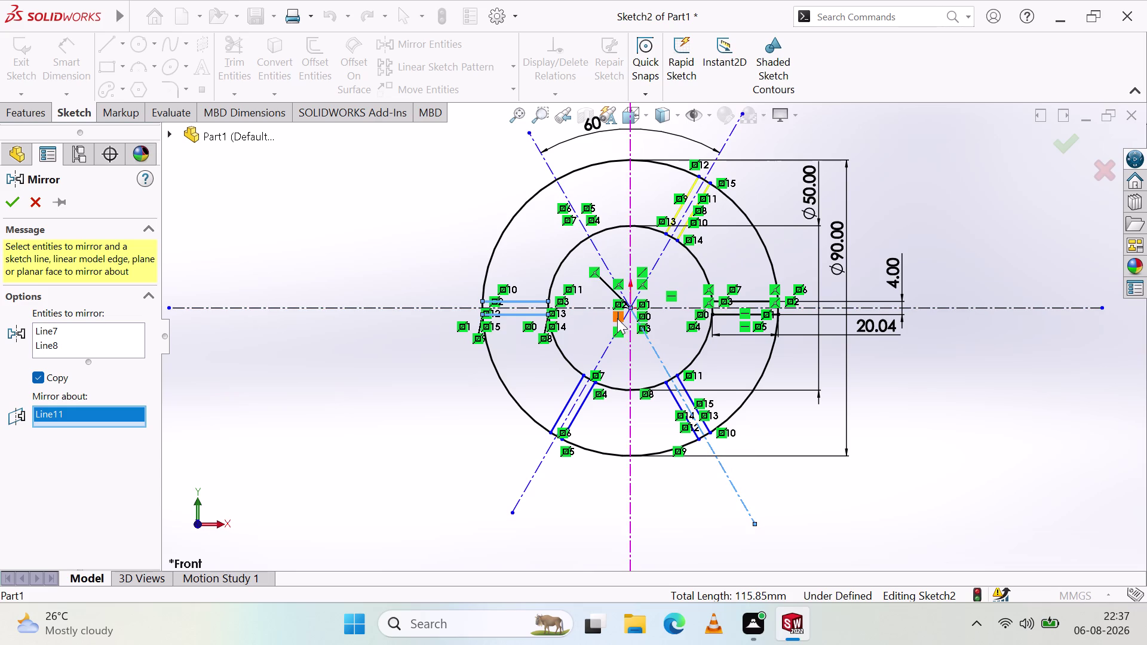
click(608, 344)
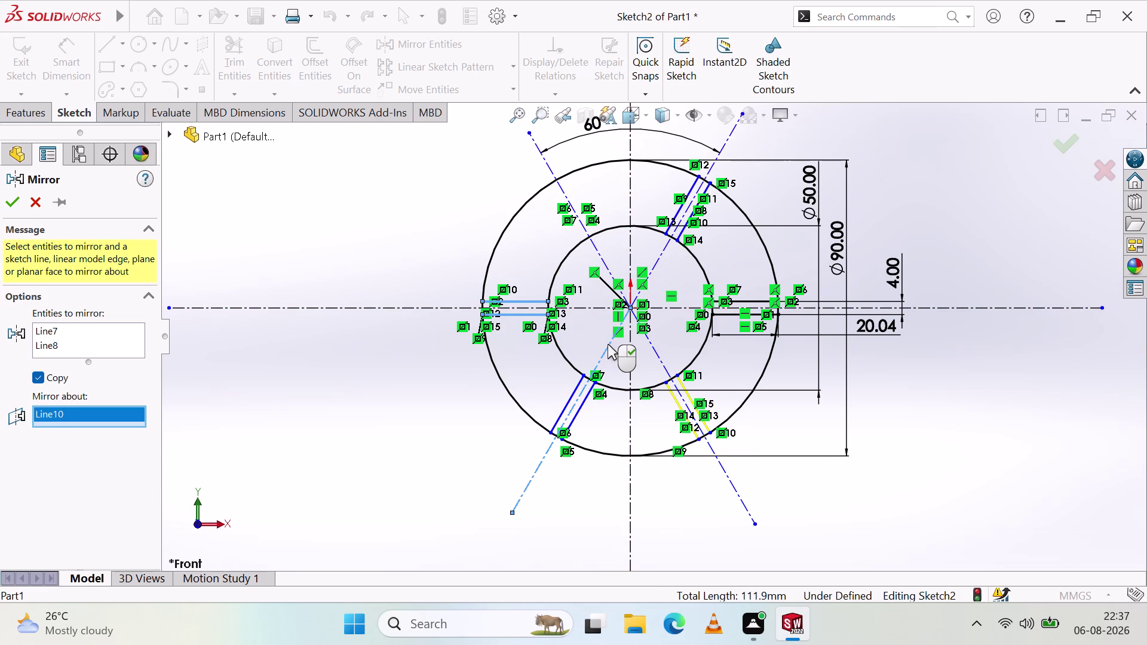
Keep trying other centrelines, finally choosing the vertical centreline Line1.
click(656, 351)
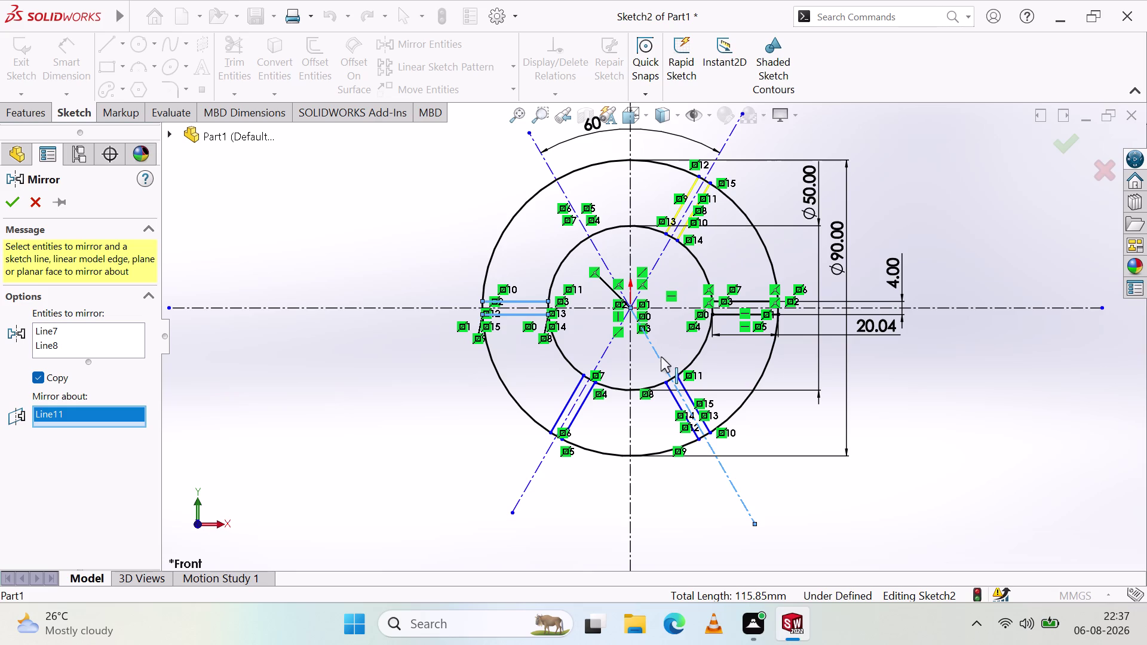
click(604, 351)
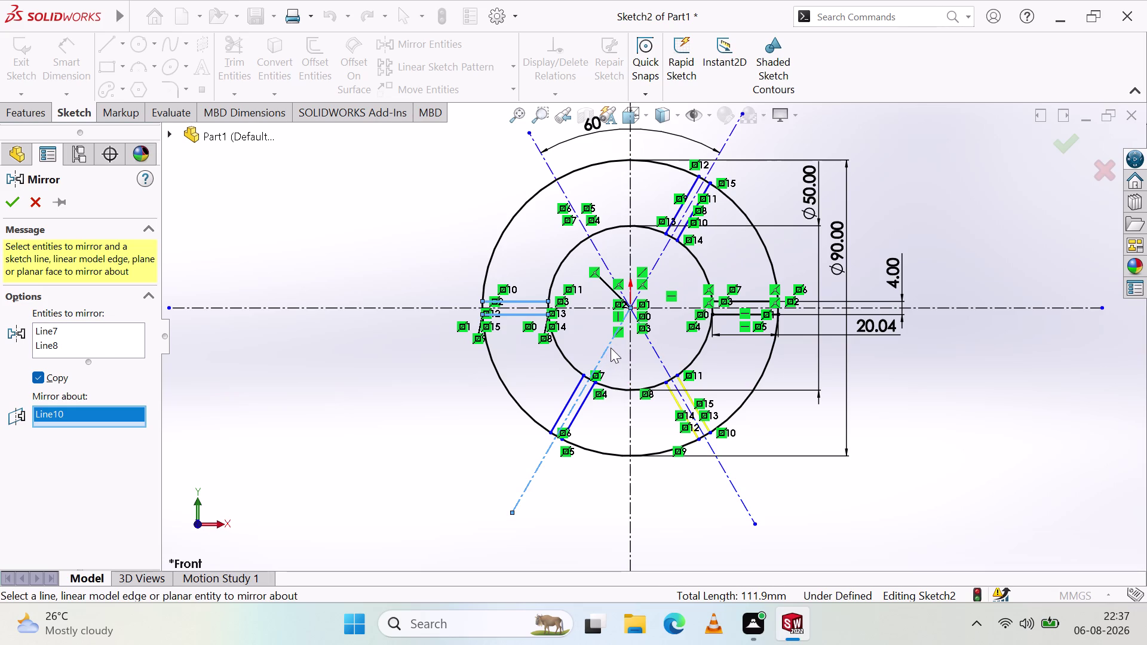
click(655, 347)
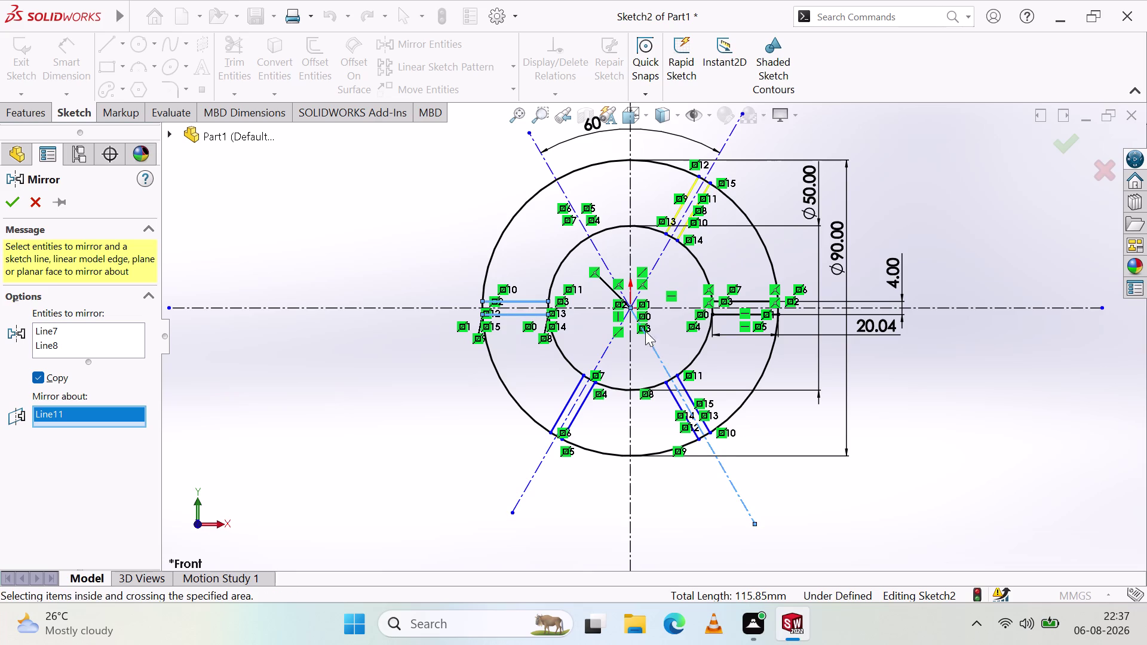
click(658, 259)
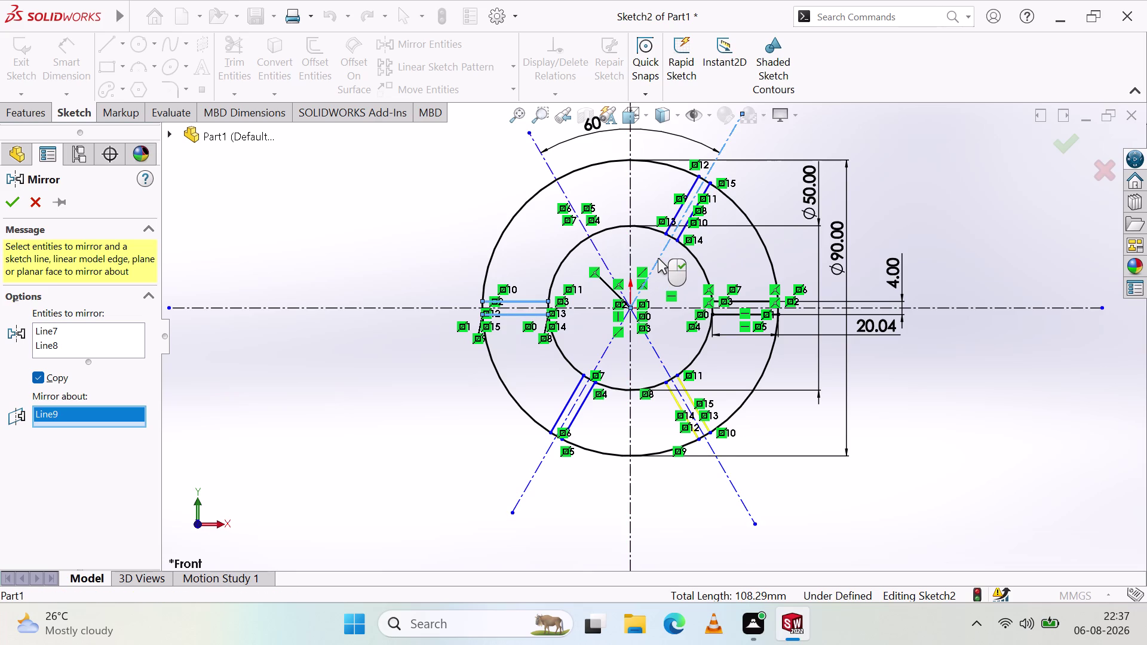
click(600, 259)
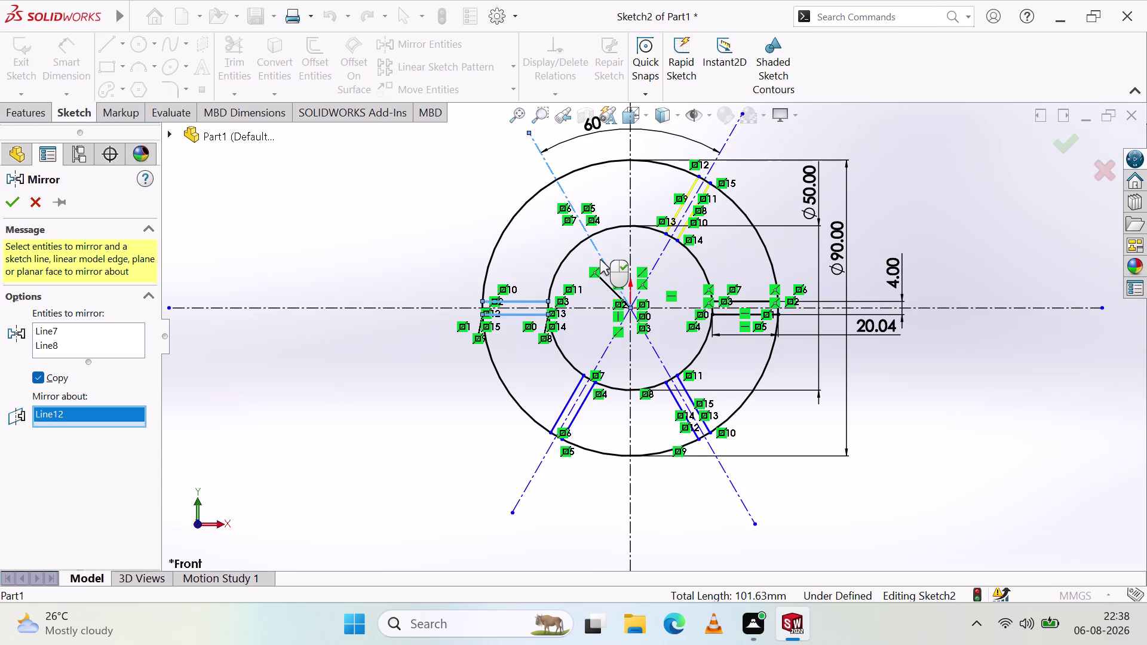
click(580, 306)
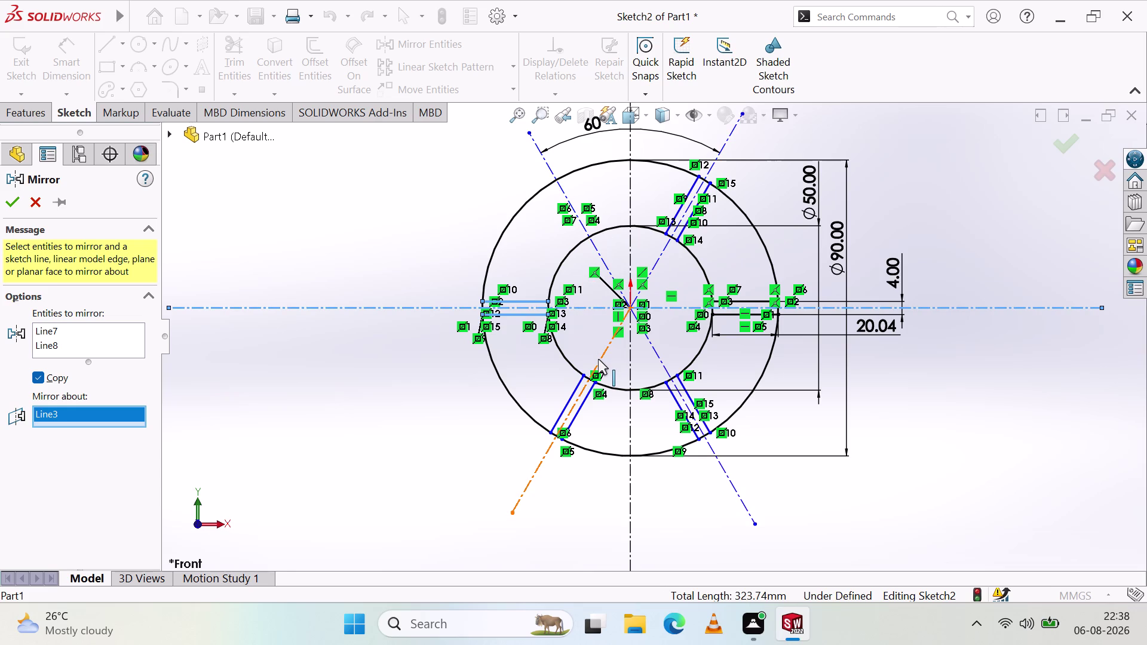
click(599, 359)
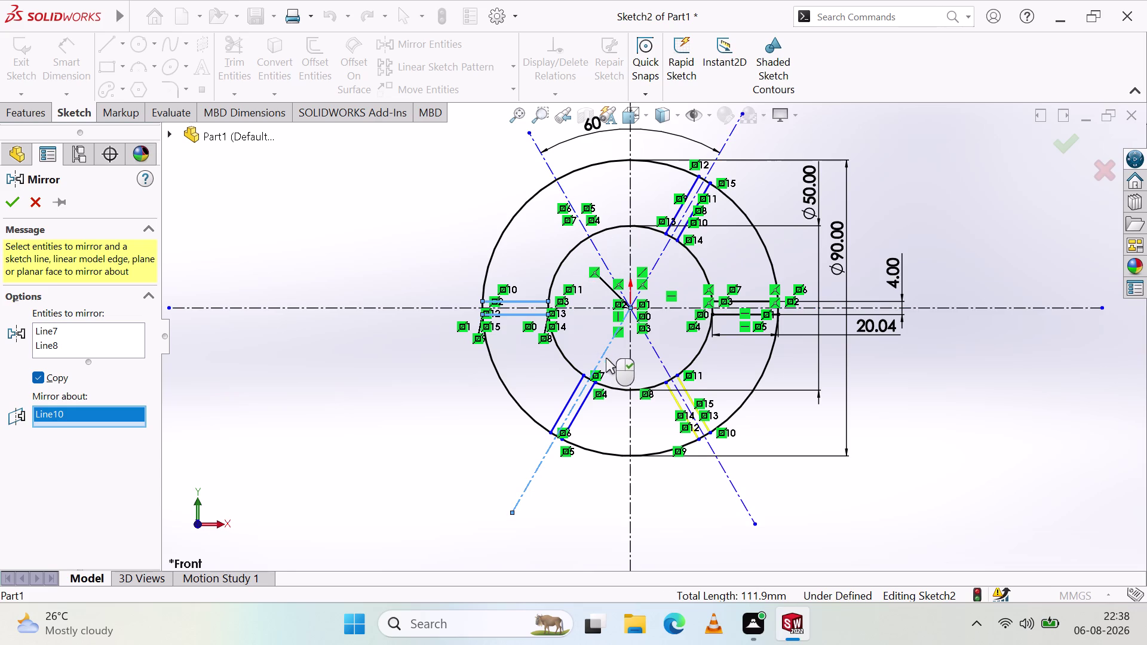
click(630, 376)
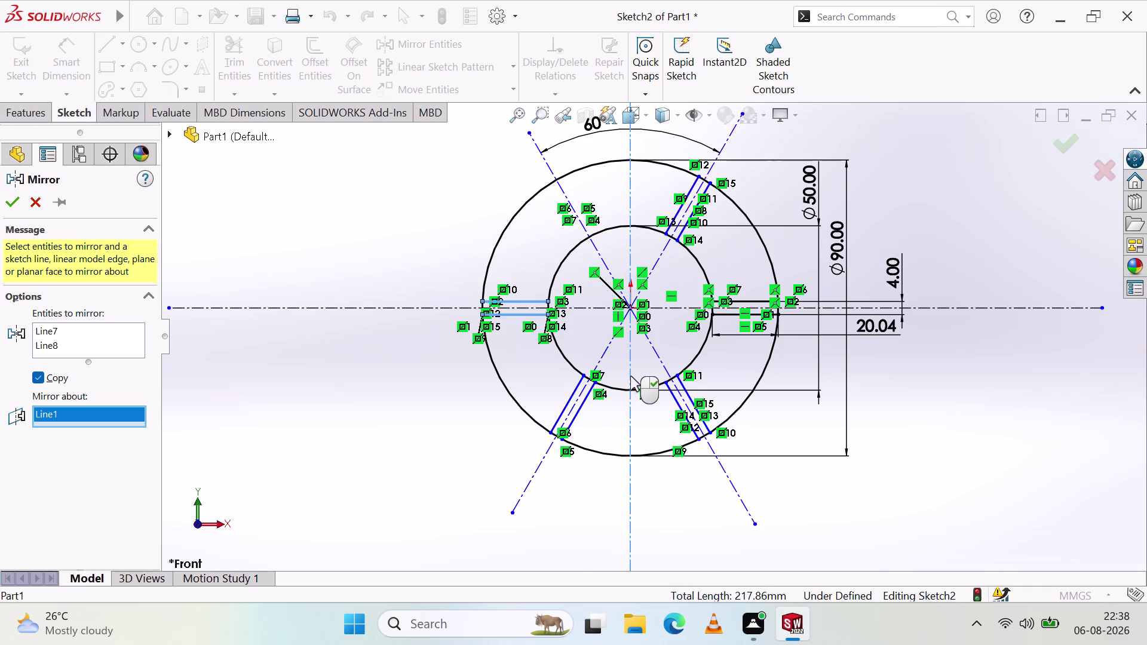
Exit the mirror with Esc without adding any geometry.
scroll(up, 3)
scroll(down, 3)
key(Escape)
key(Escape)
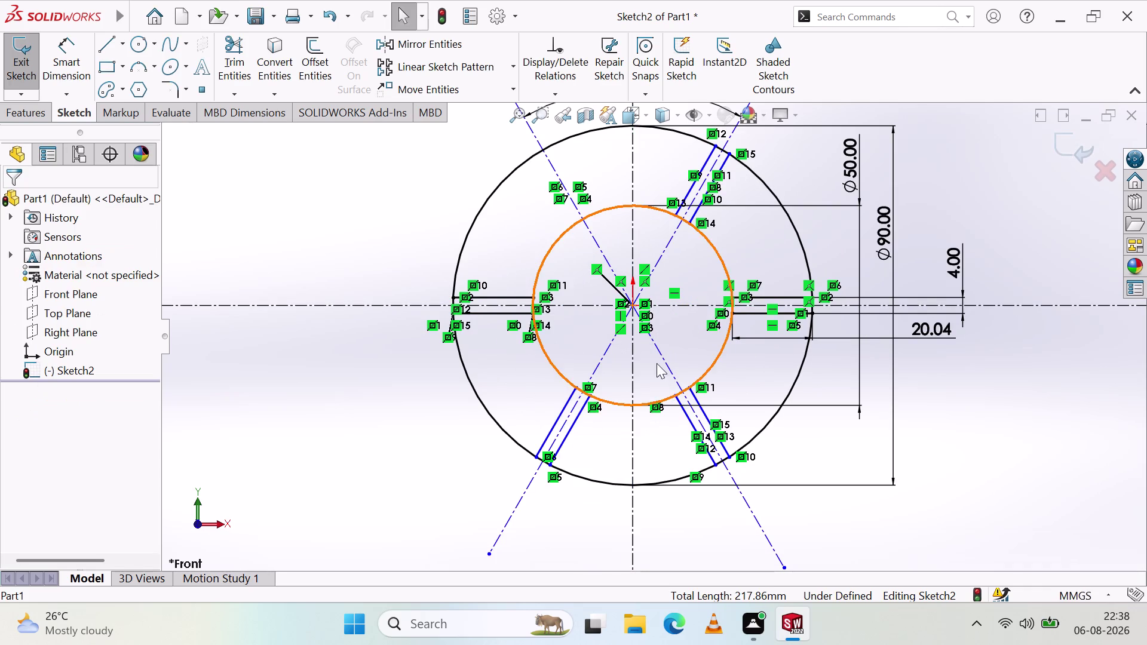
Clear any active command and select the right slot's Line5 and Line6.
key(Escape)
key(Escape)
scroll(up, 3)
scroll(down, 3)
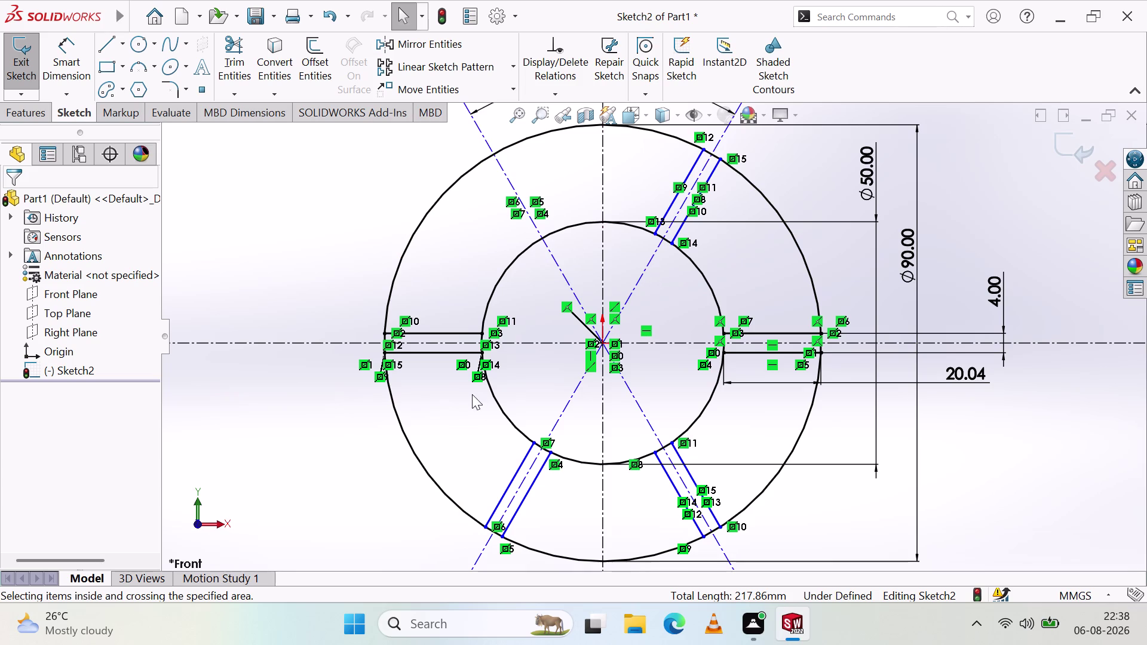
click(783, 333)
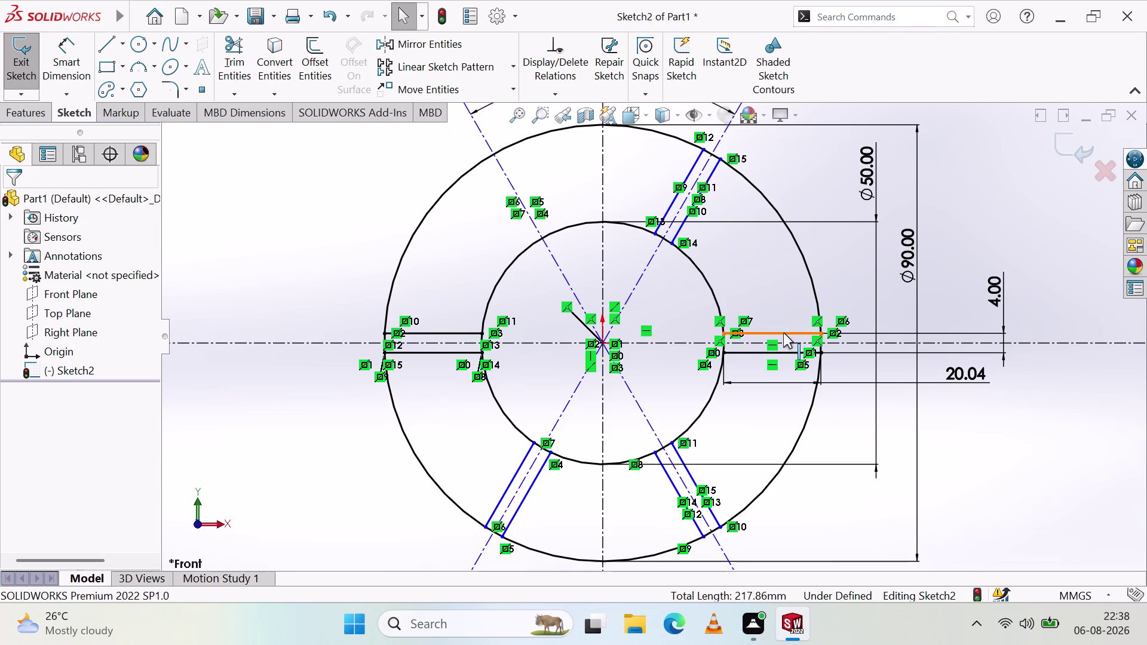
click(789, 352)
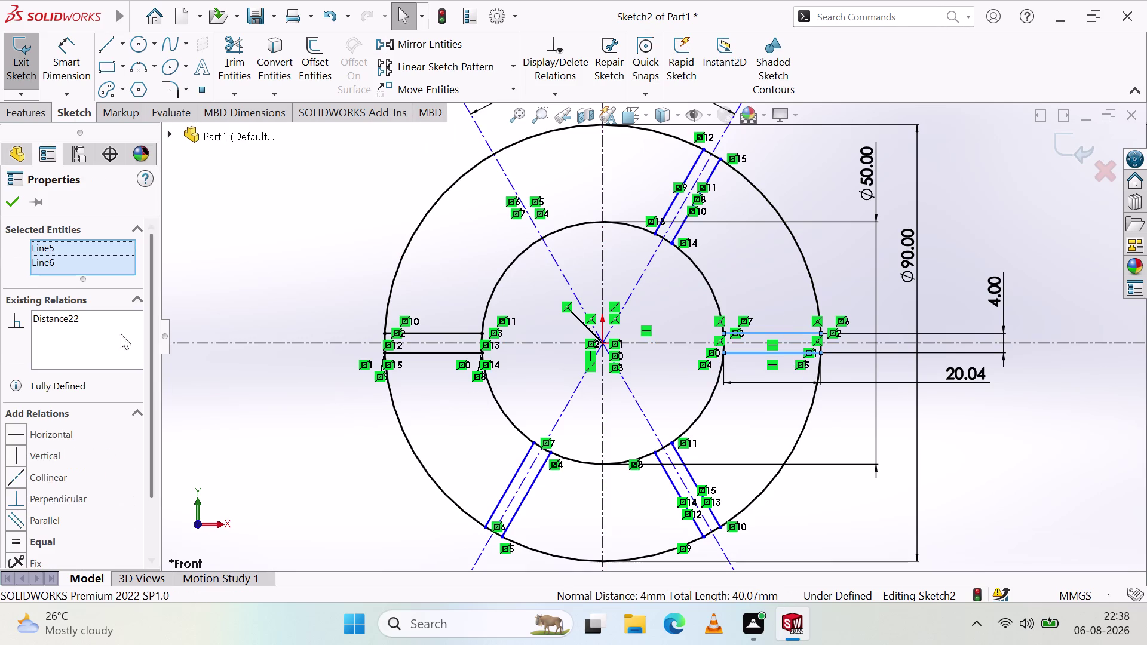
Mirror them about the 120° centreline, then test dragging a lower-left slot endpoint.
click(413, 44)
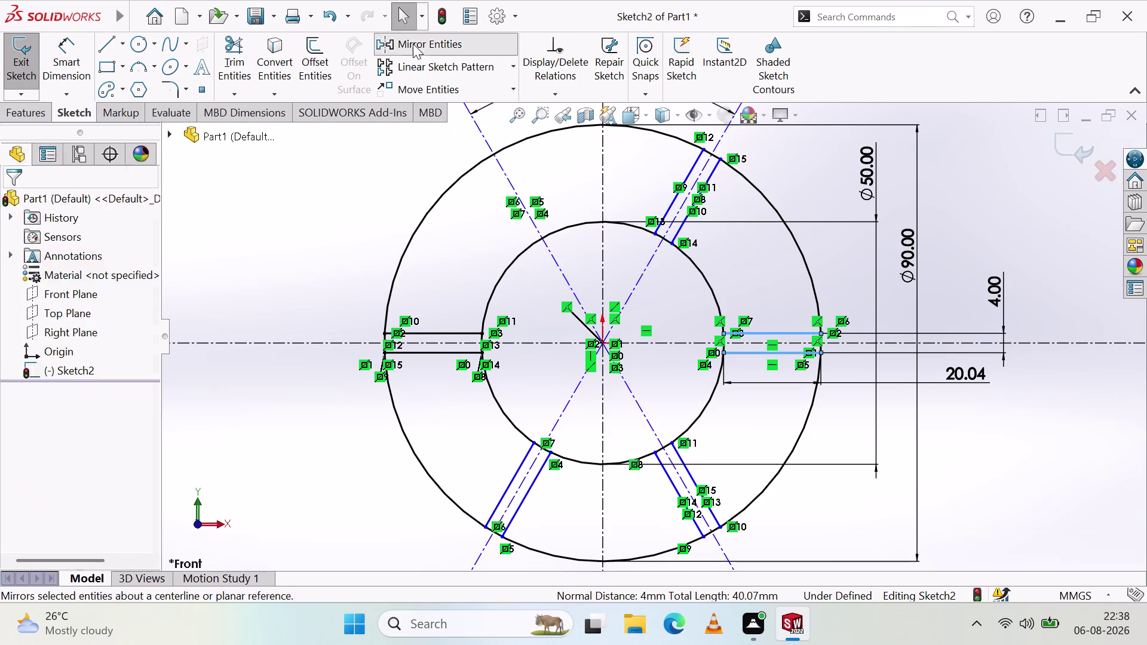
click(86, 420)
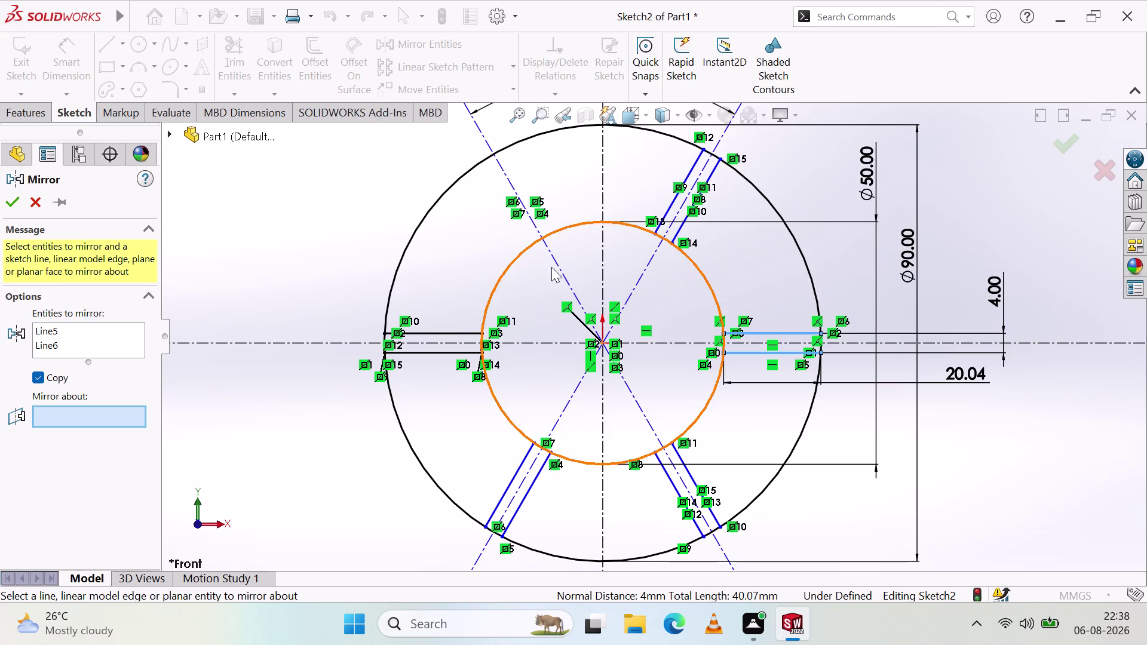
click(633, 285)
click(7, 198)
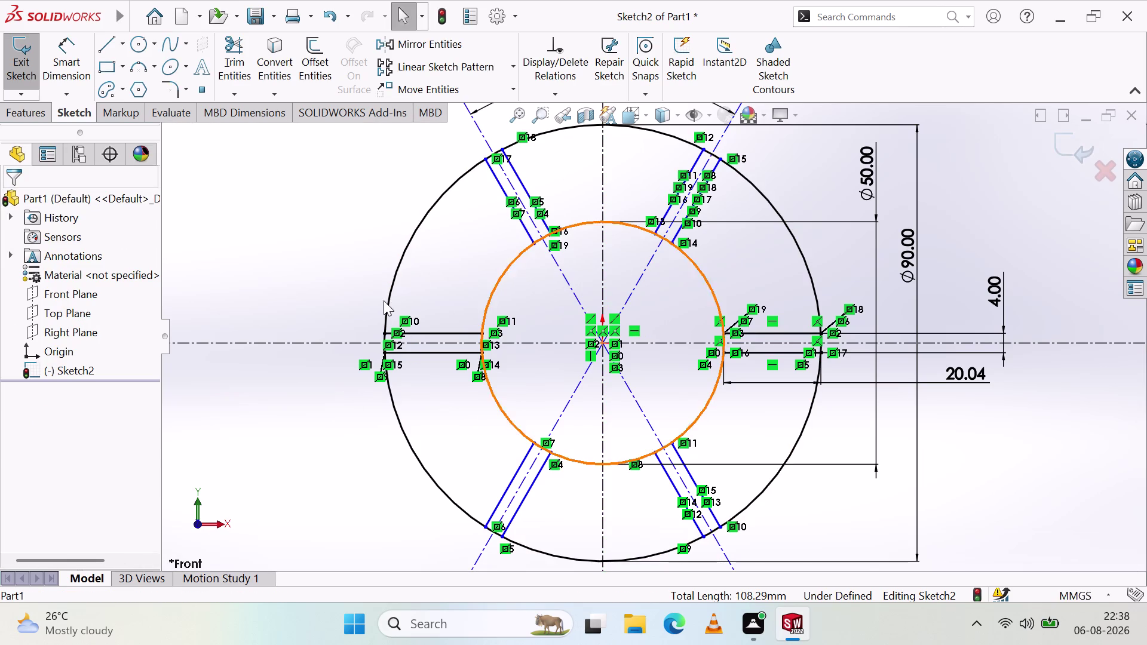
click(206, 437)
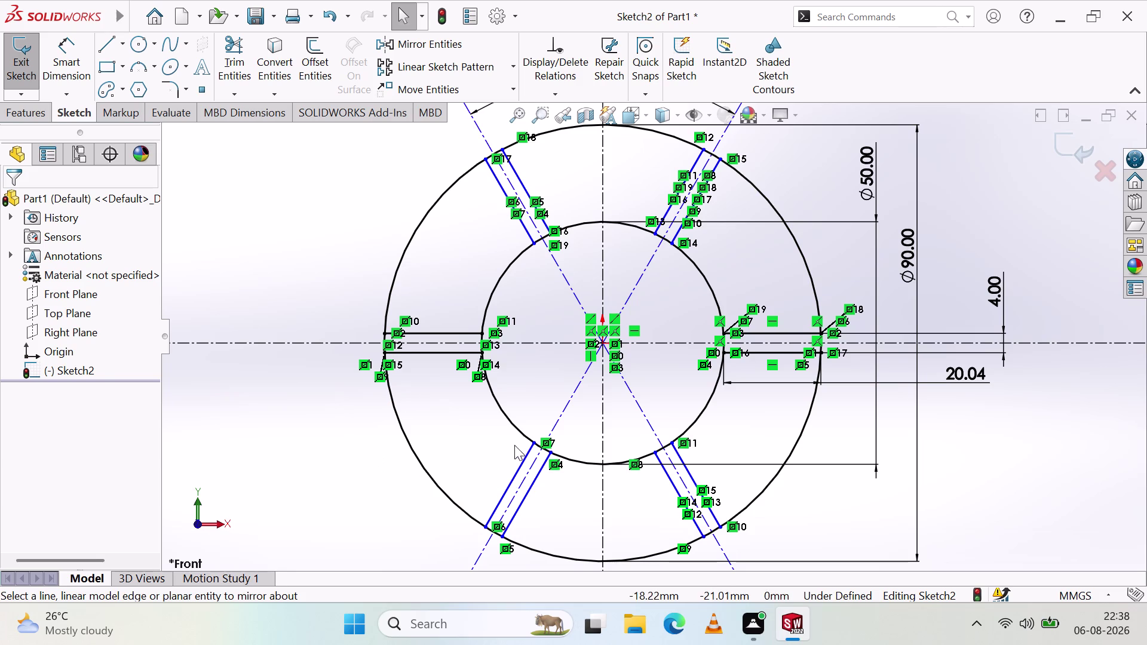
drag(533, 444, 539, 421)
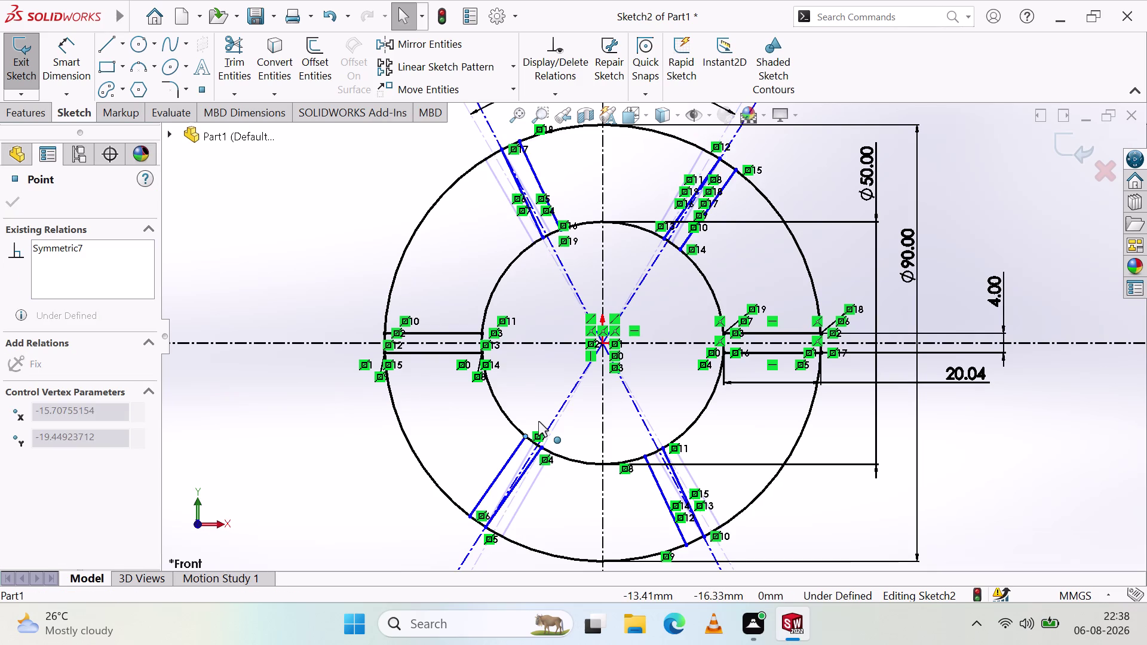
drag(539, 421, 538, 457)
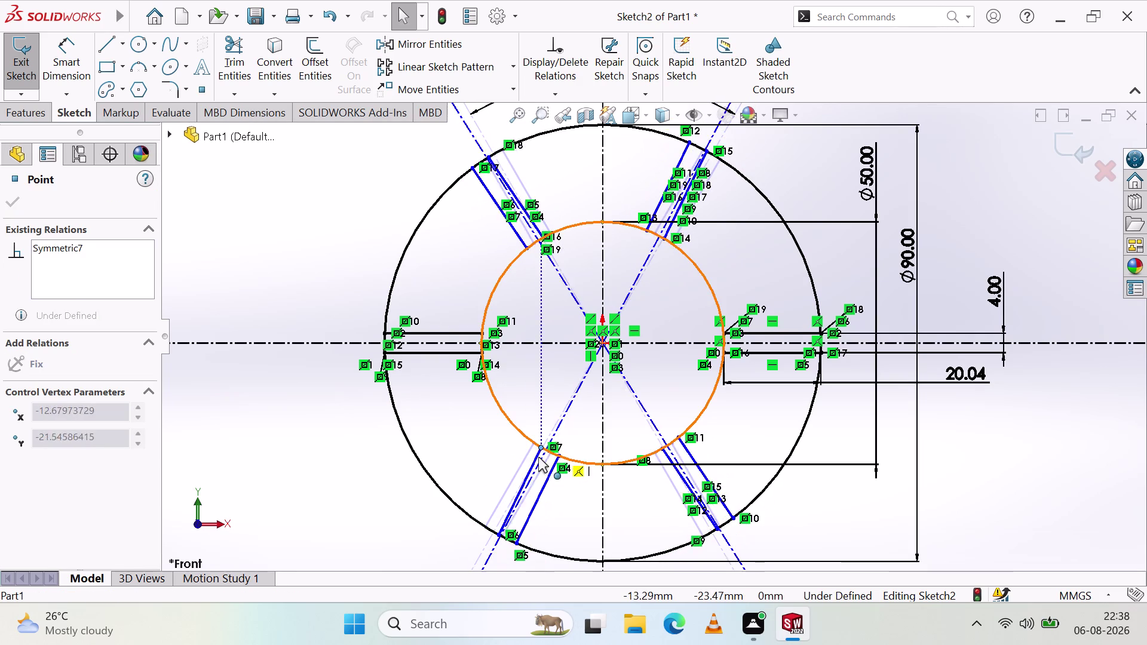
drag(538, 458, 526, 461)
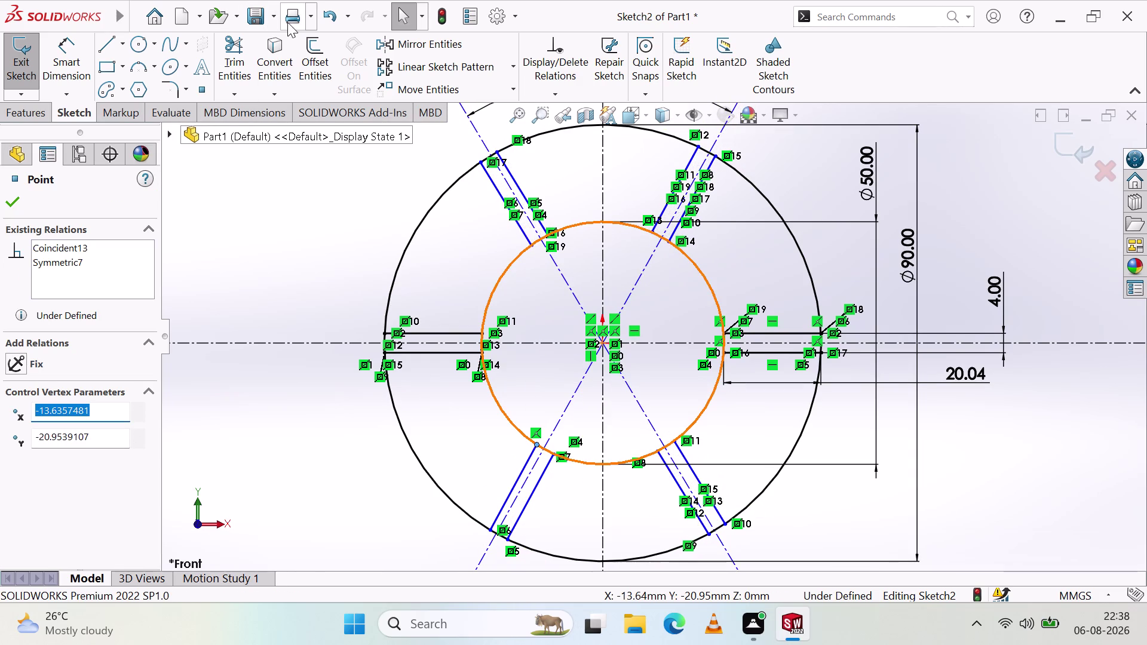
click(323, 16)
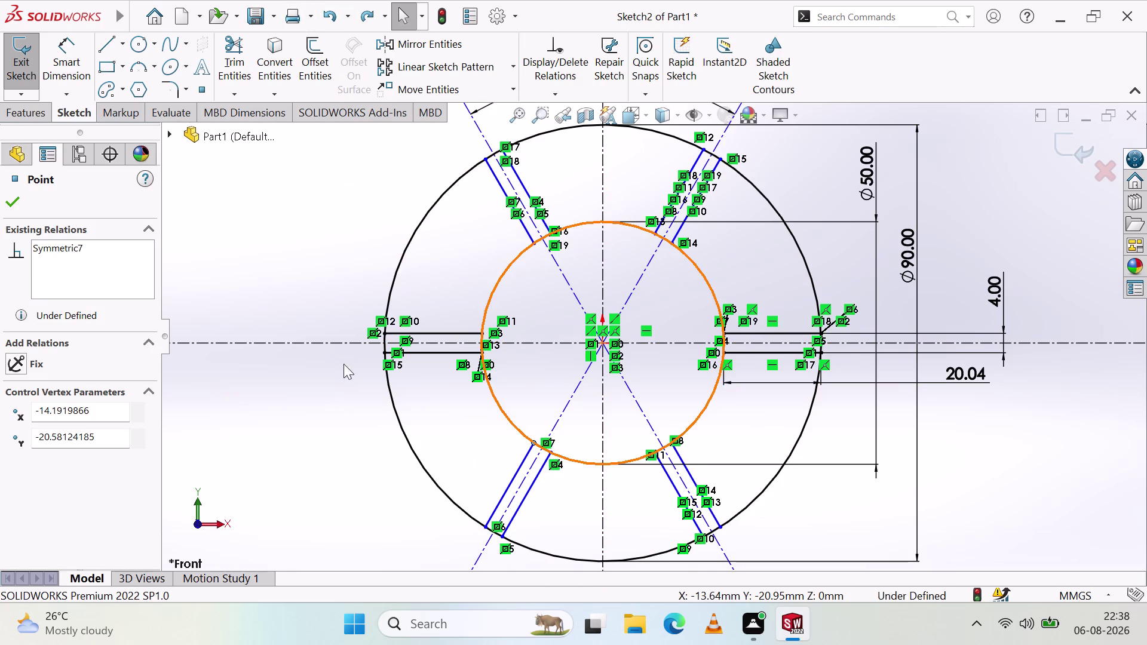
click(533, 443)
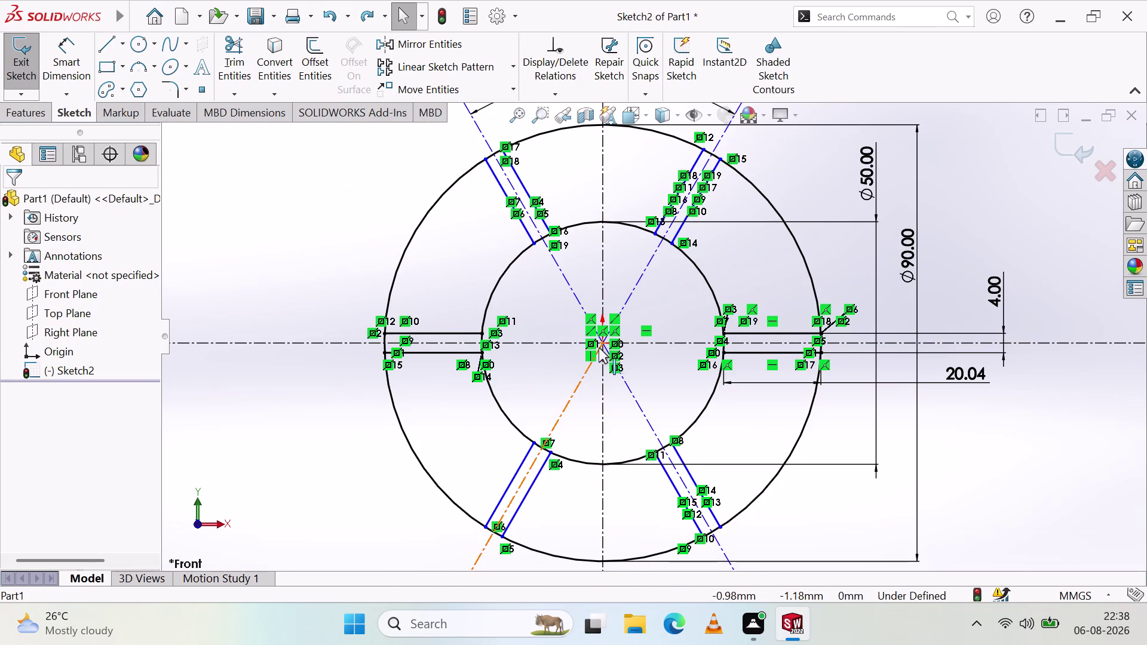
click(603, 342)
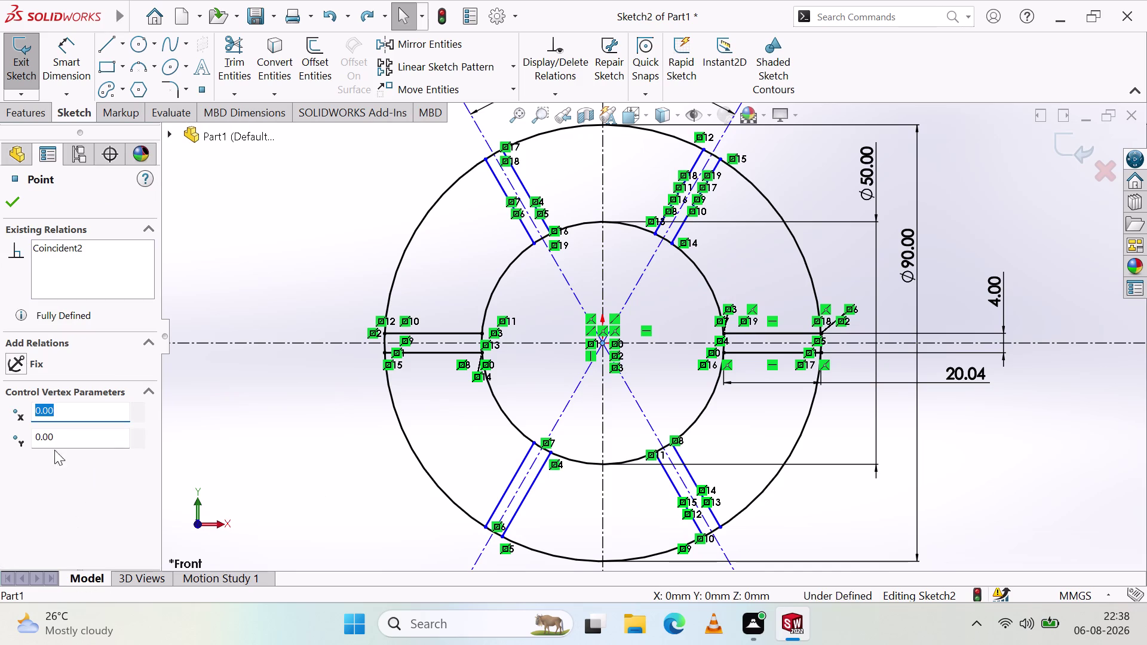
key(Escape)
key(Escape)
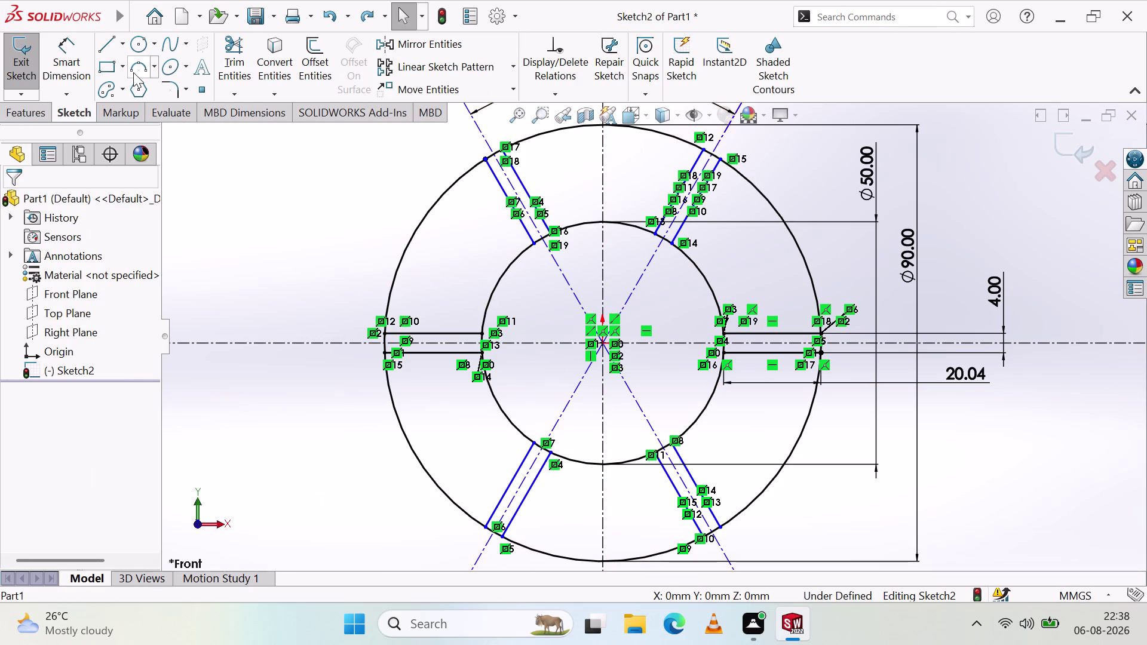
click(79, 62)
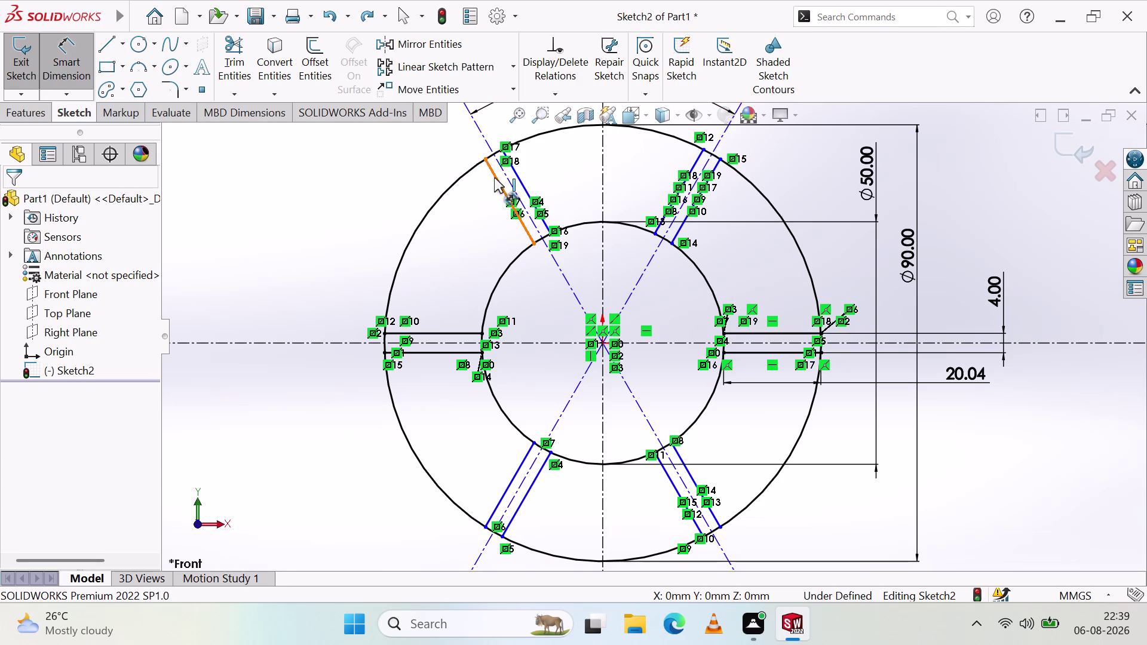
click(494, 177)
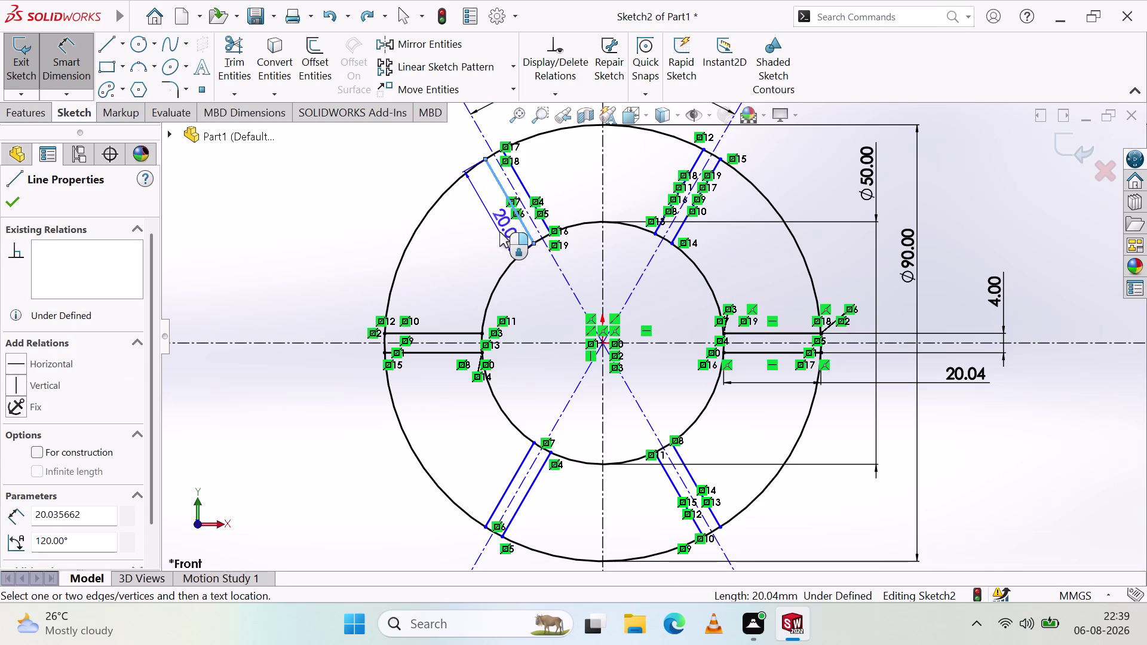
click(499, 230)
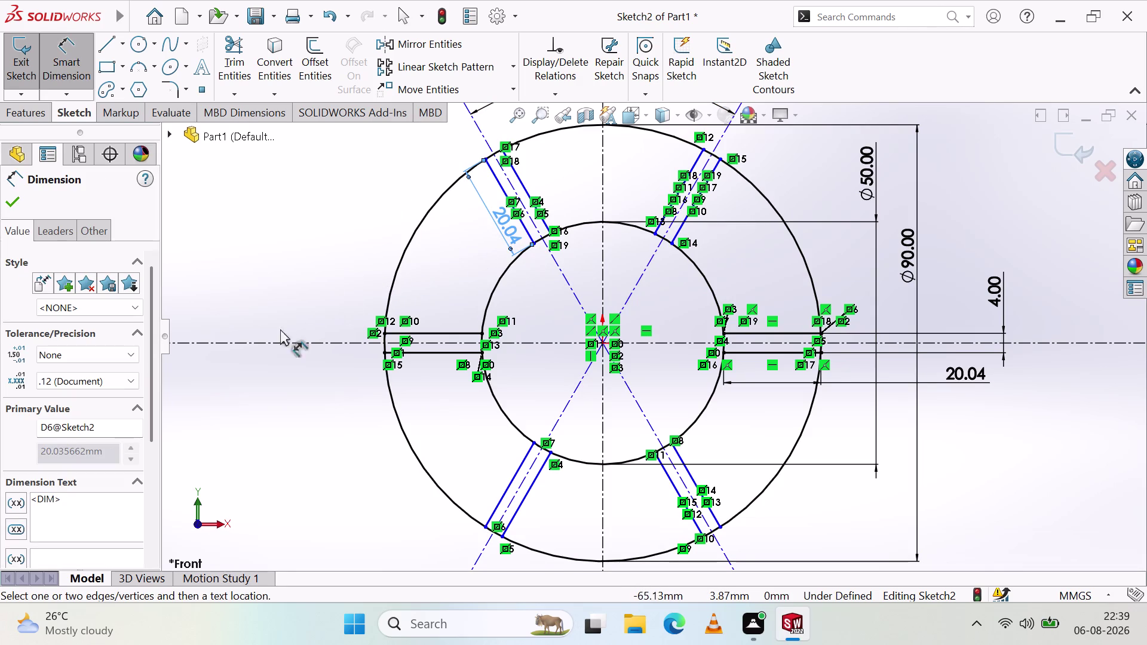
click(17, 202)
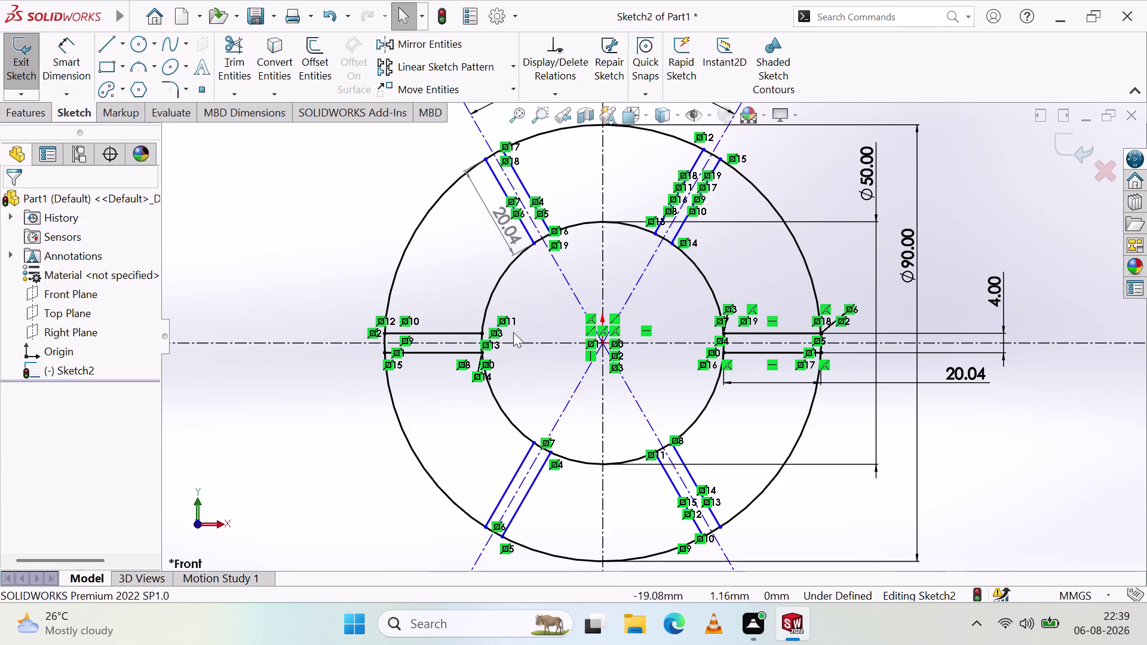
click(506, 240)
key(Delete)
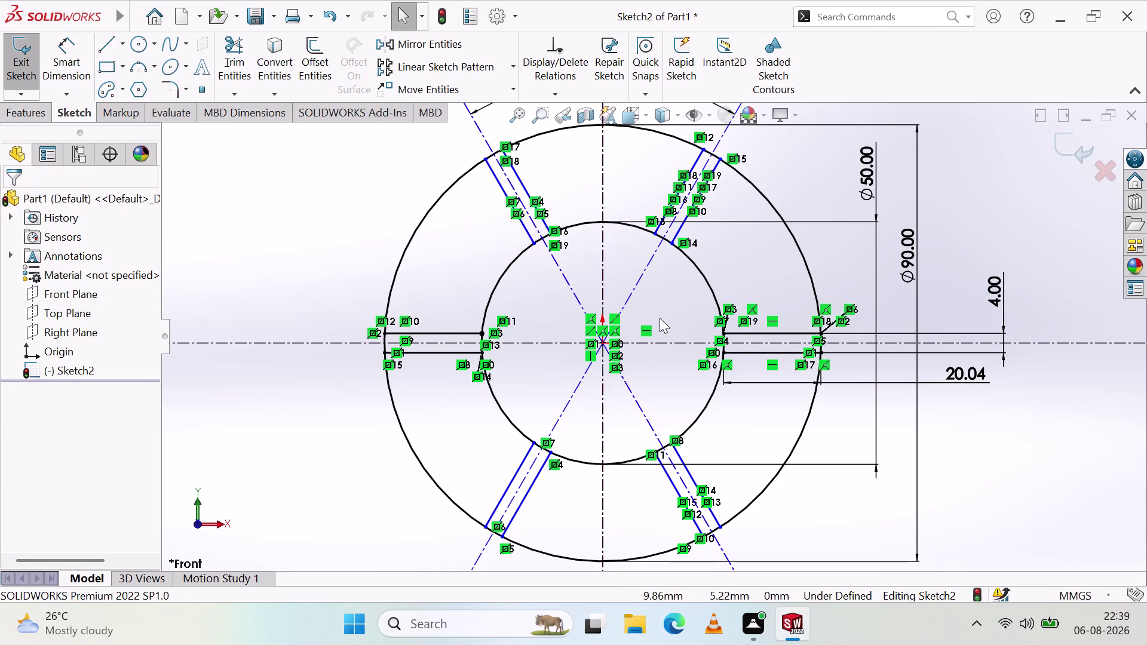
scroll(down, 3)
scroll(up, 3)
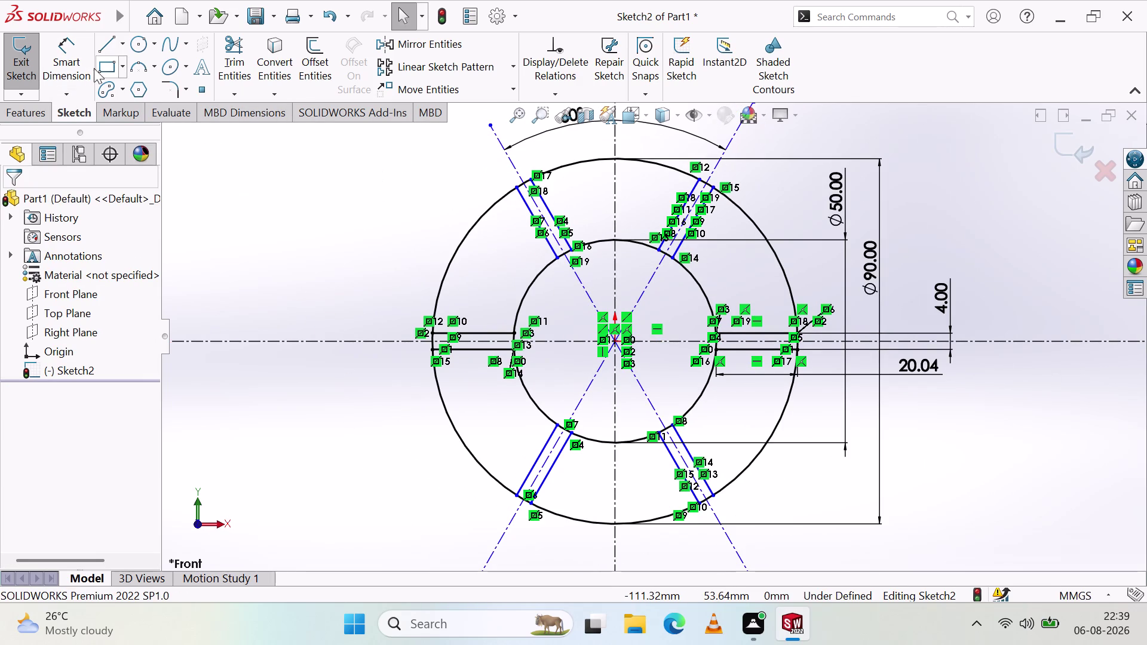
With Smart Dimension, set the upper-left construction line length to 60 mm.
click(61, 45)
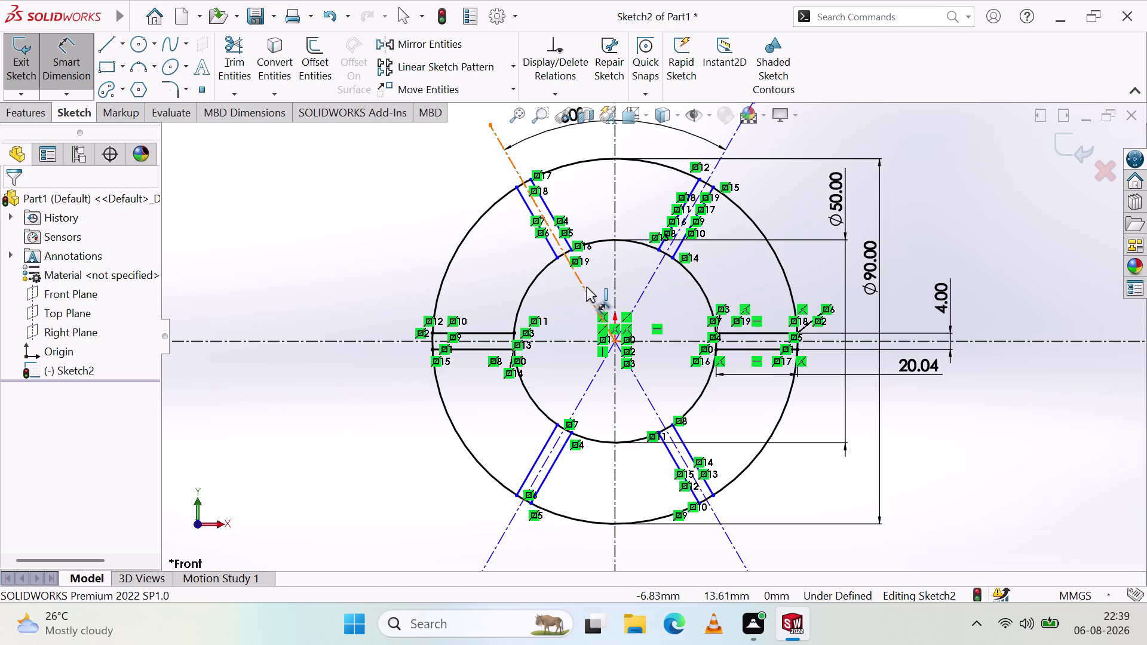
click(585, 291)
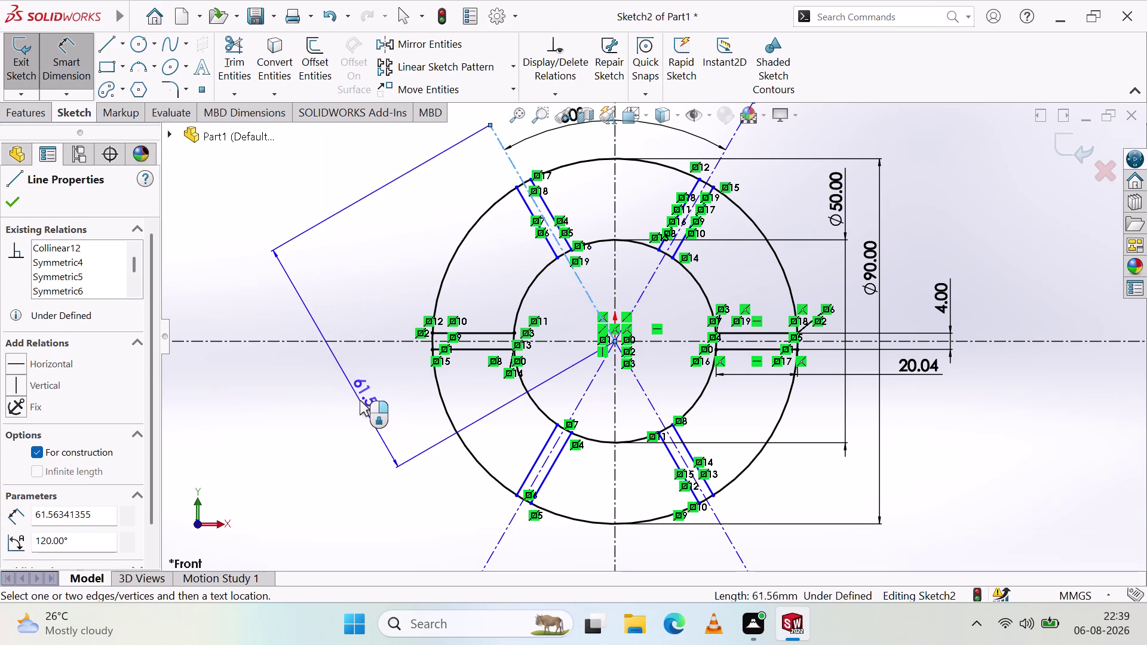
click(359, 401)
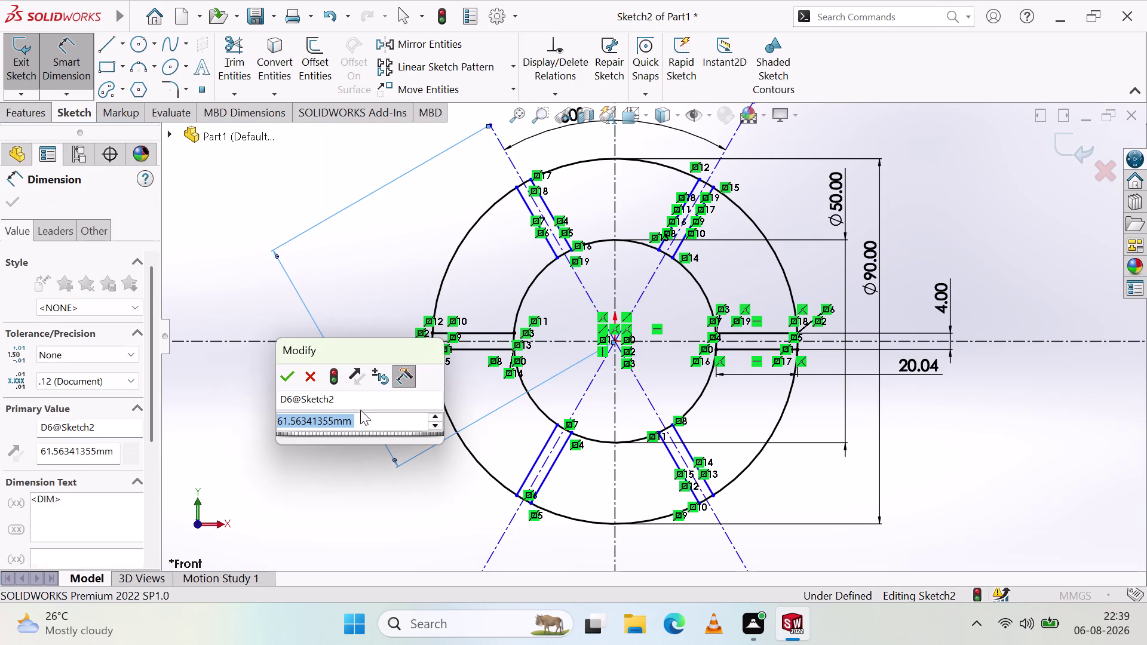
text(60)
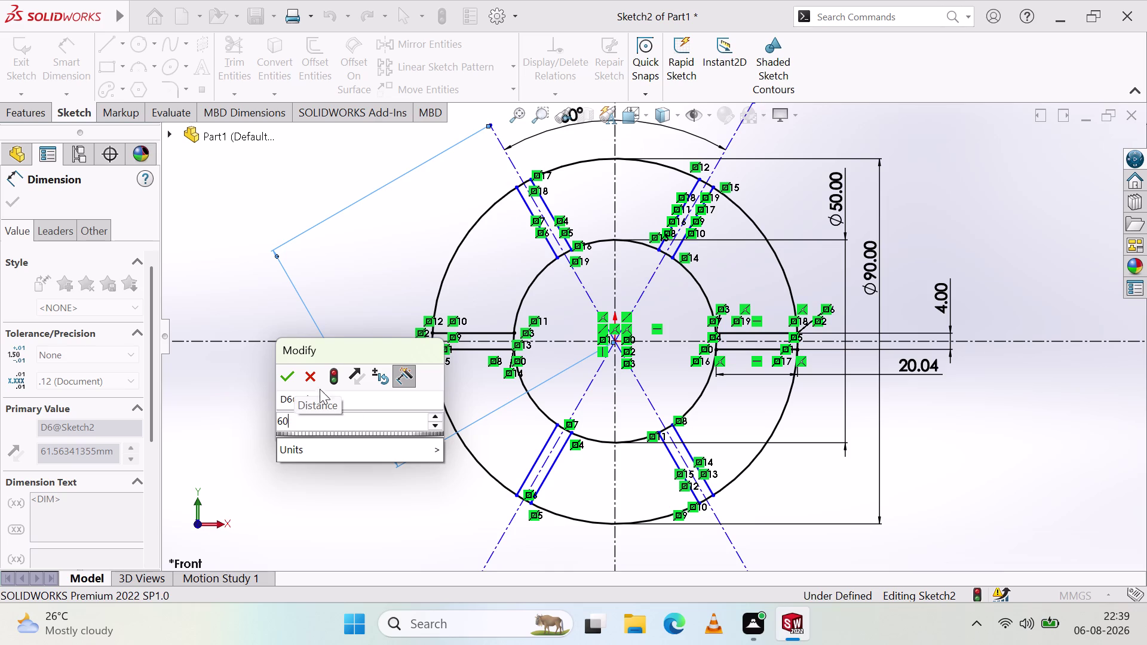
click(290, 380)
click(304, 443)
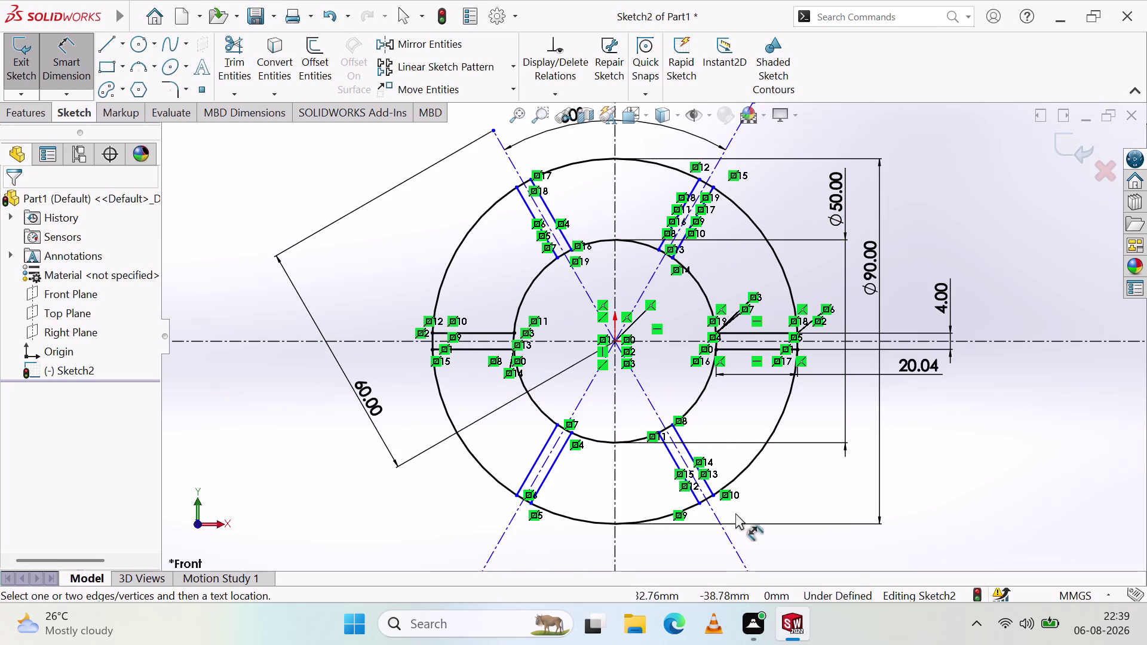
Dimension the lower-left construction line to 60 mm.
click(582, 399)
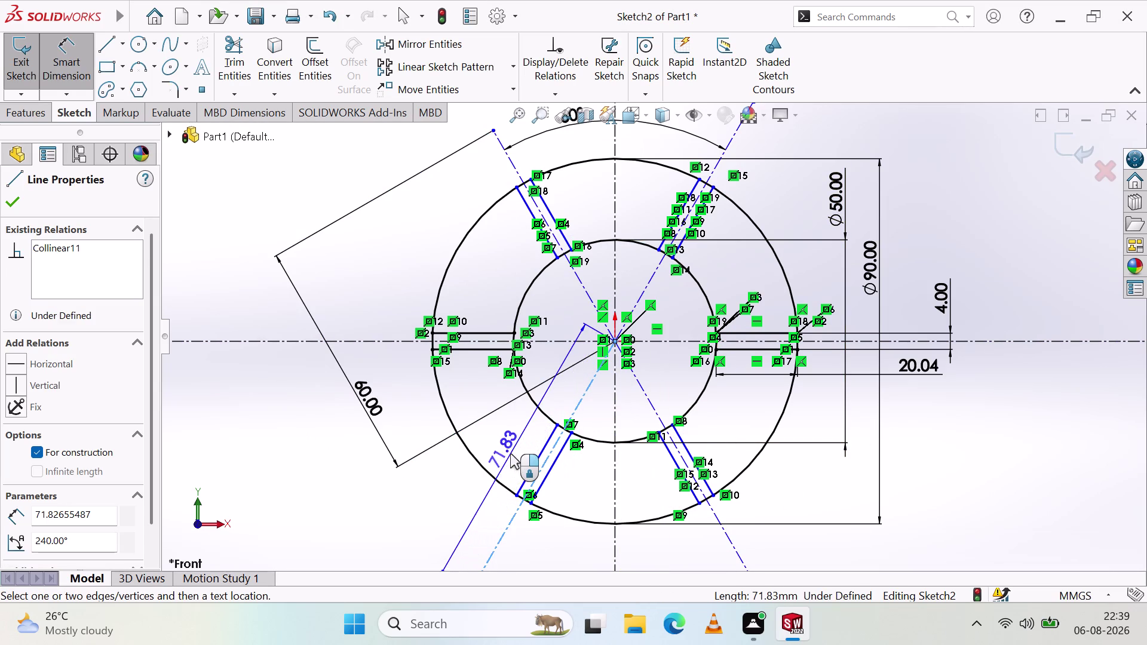
click(511, 453)
key(6)
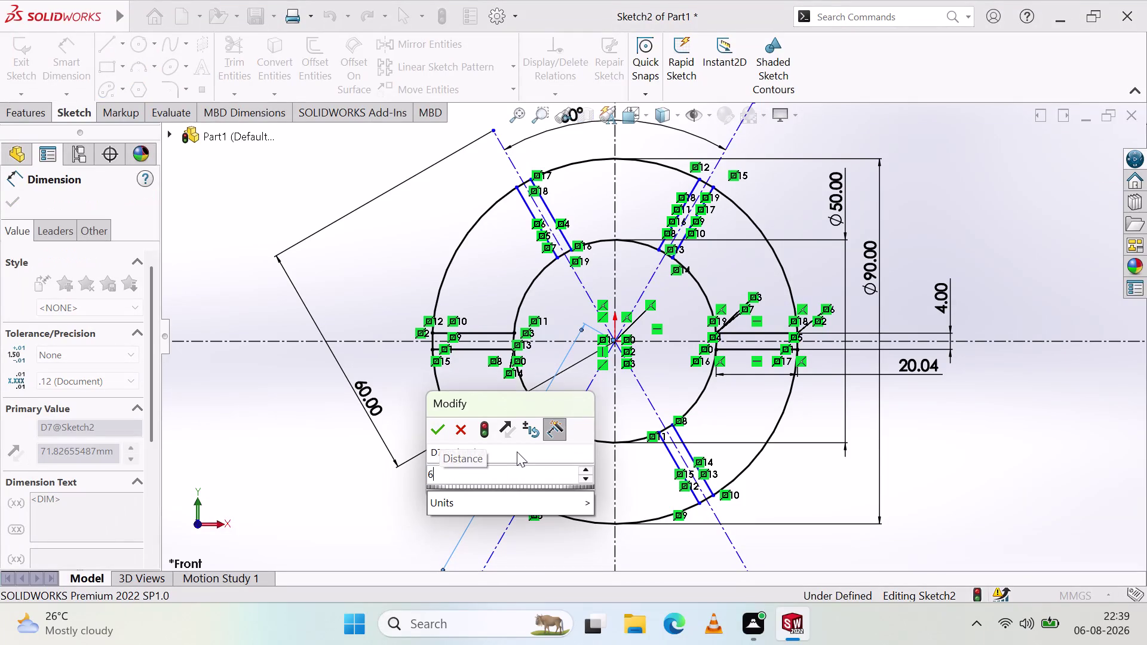
key(0)
click(435, 430)
Dimension the upper-right construction line to 60 mm and drag it clear of the ring.
click(407, 478)
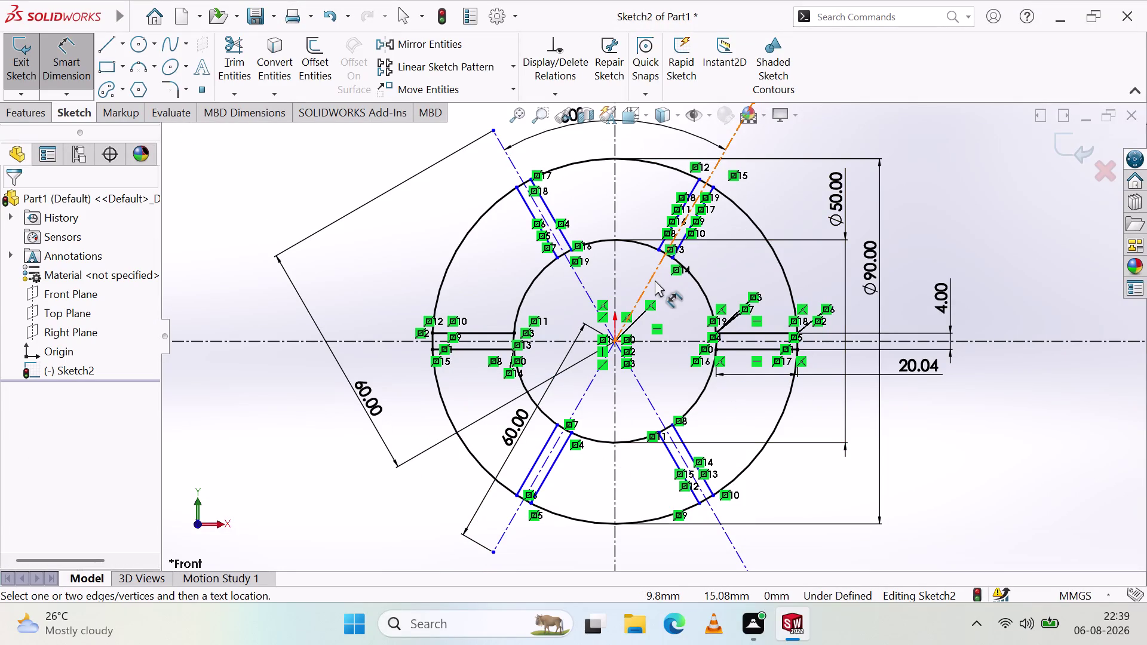
click(651, 278)
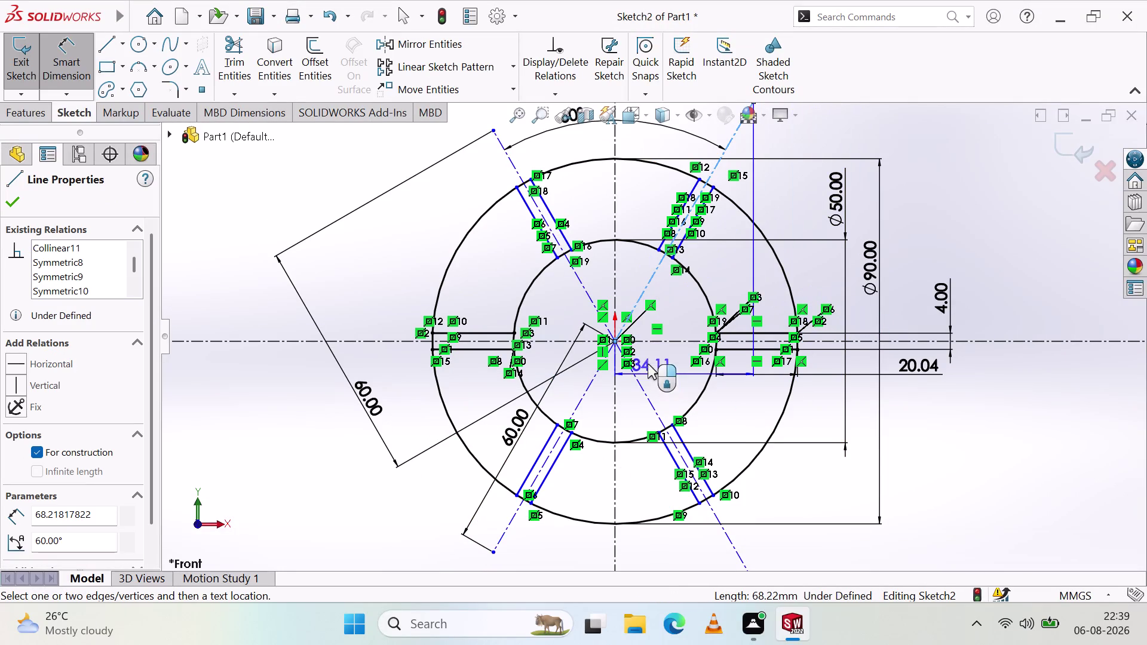
click(688, 295)
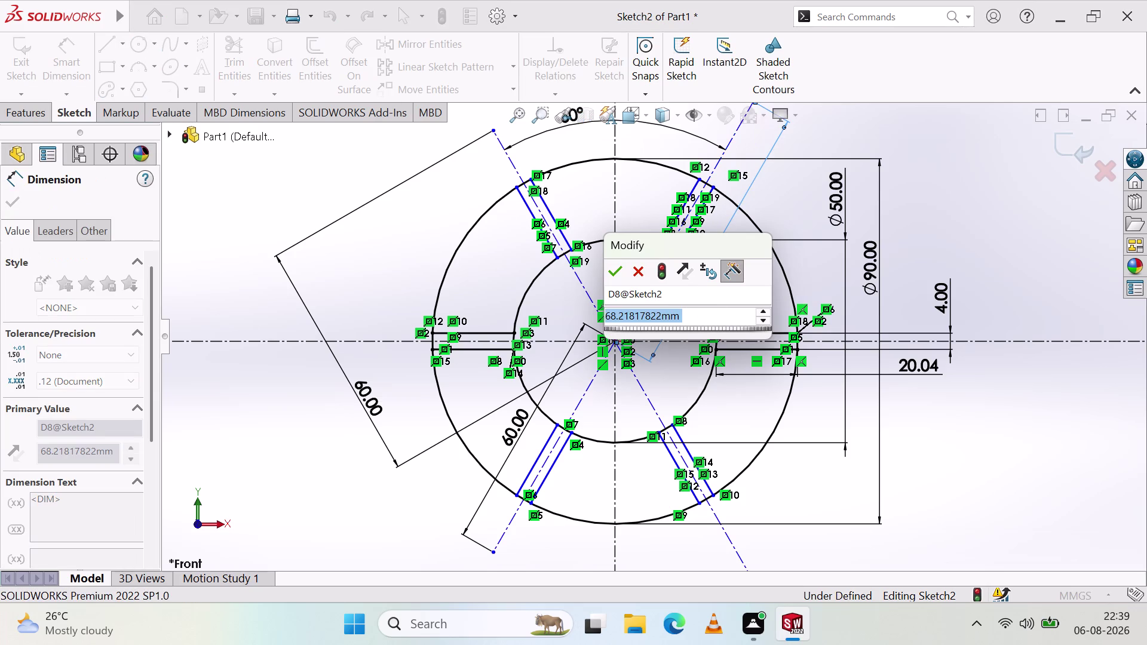
text(60)
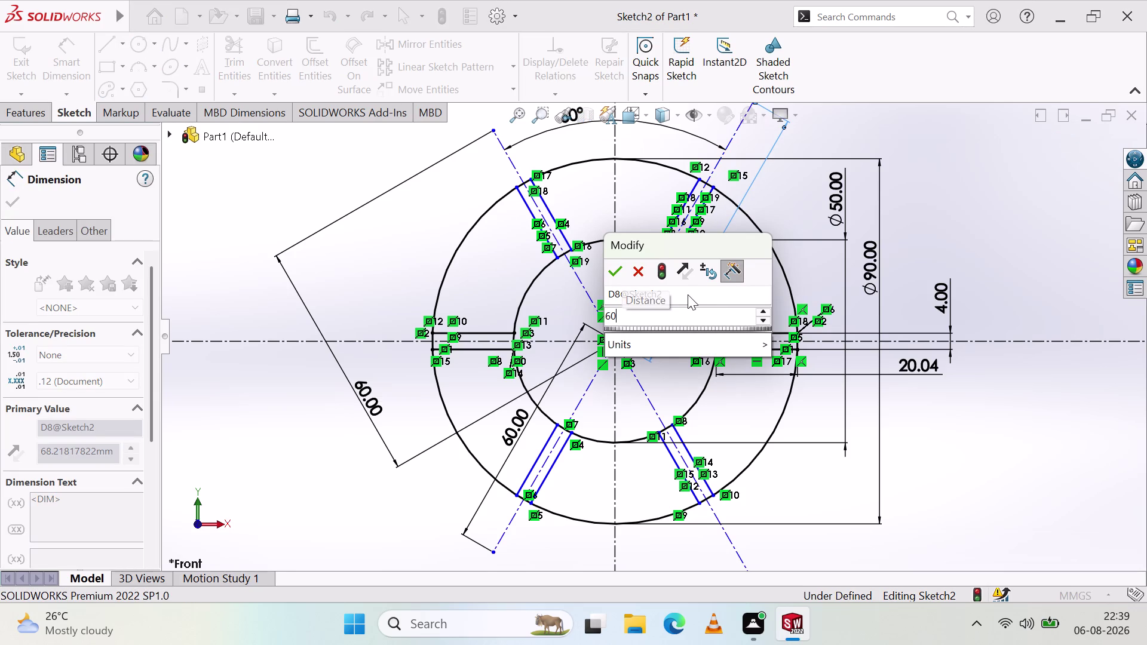
click(617, 269)
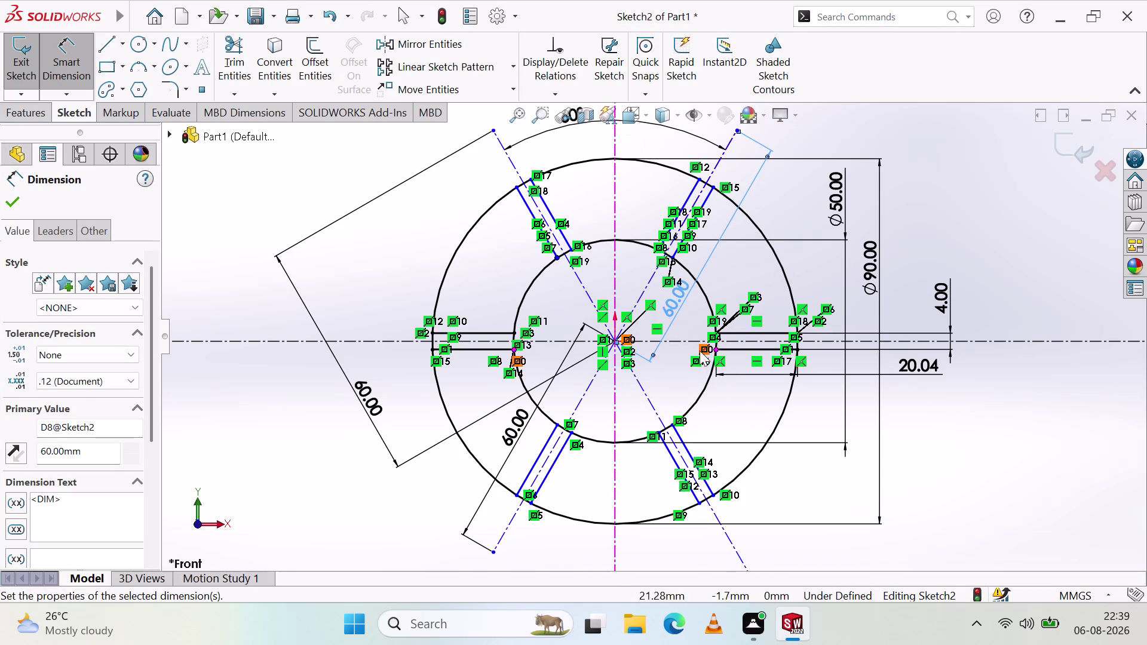
click(672, 377)
drag(696, 285, 1033, 204)
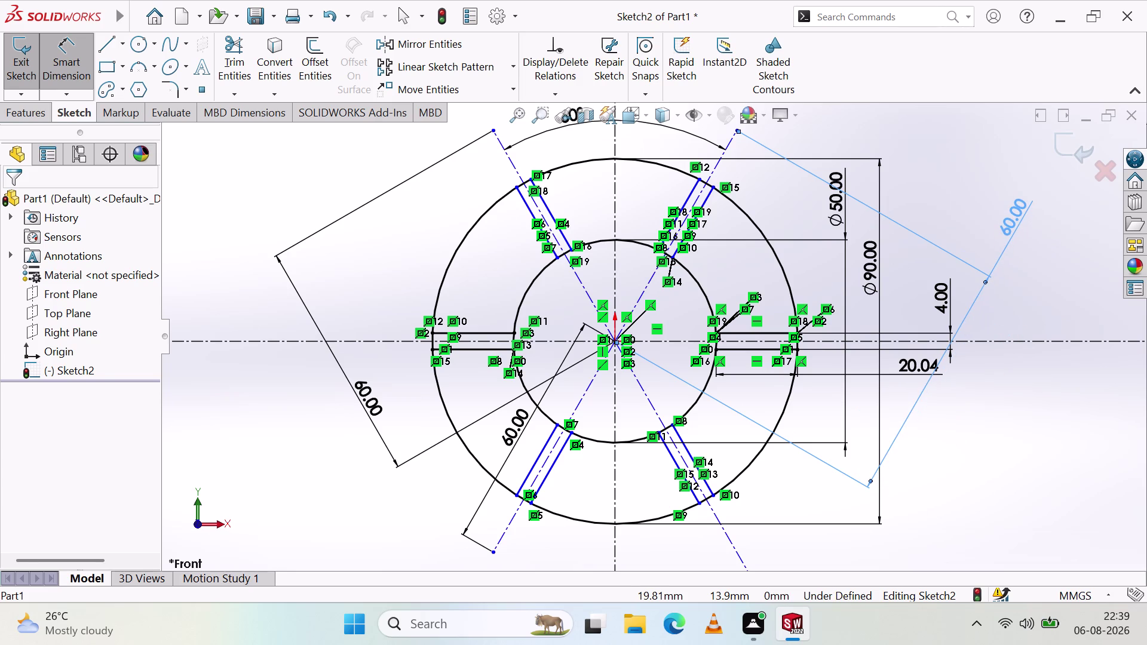
click(995, 414)
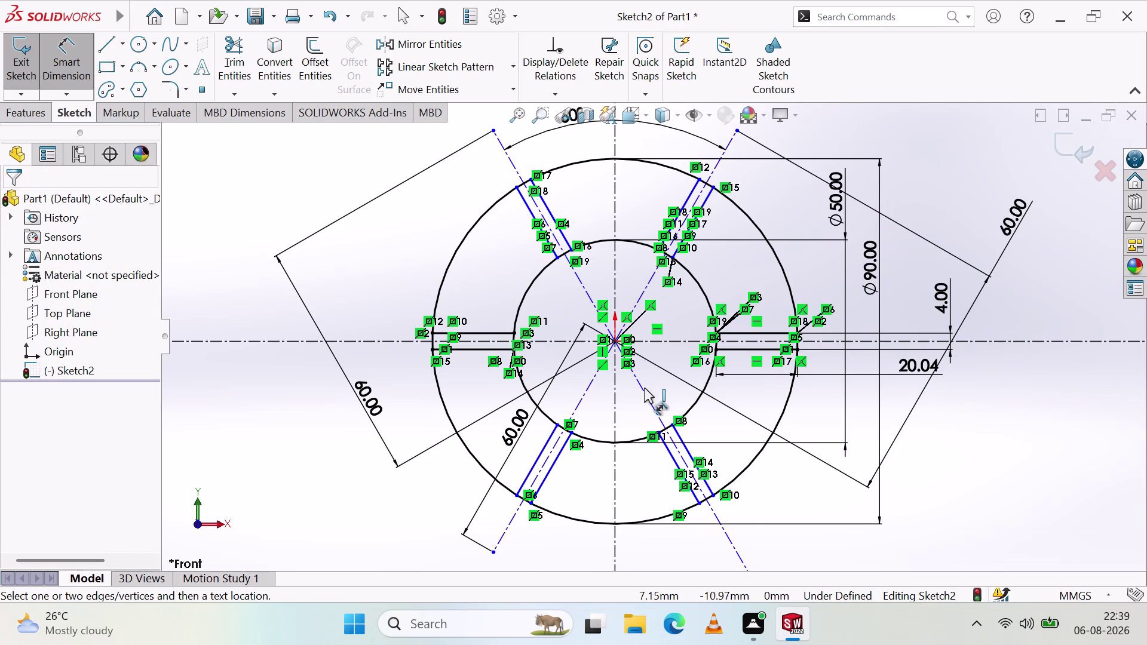
Dimension the lower-right construction line to 60 mm and move the dimension away from the ring.
click(644, 390)
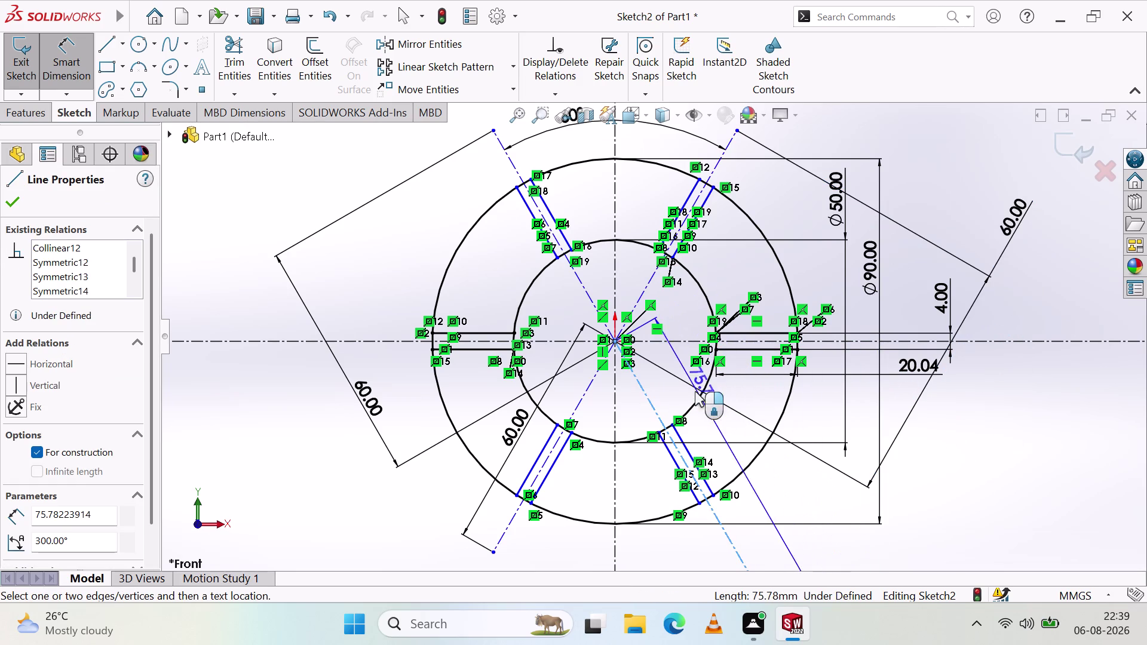
click(689, 401)
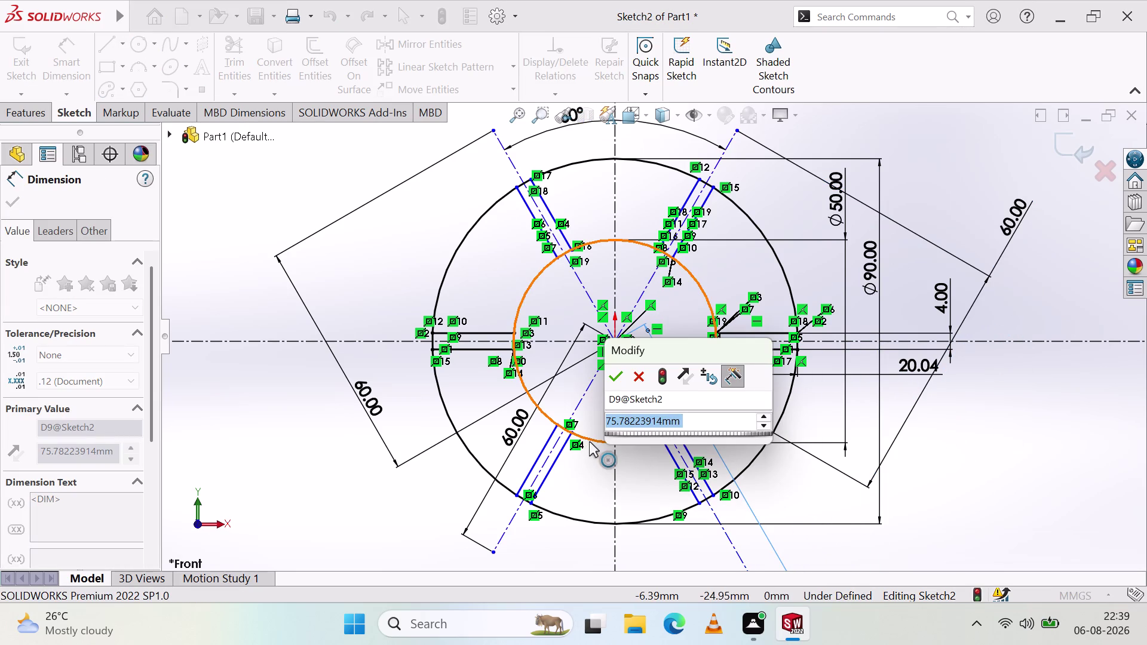
key(6)
key(0)
click(615, 372)
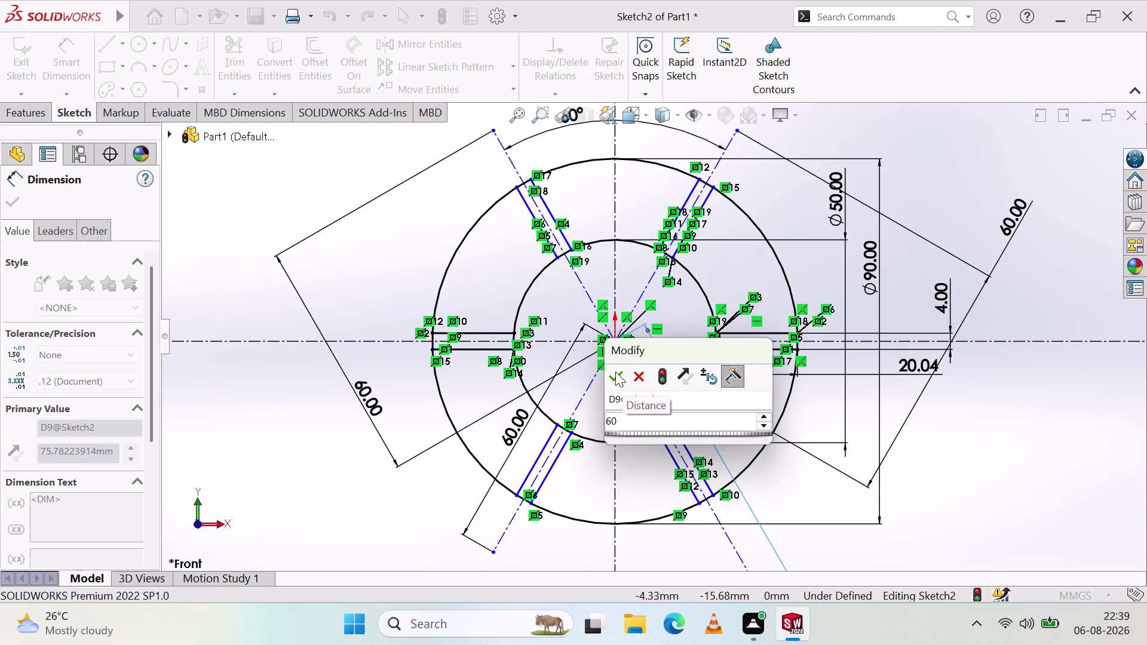
click(789, 466)
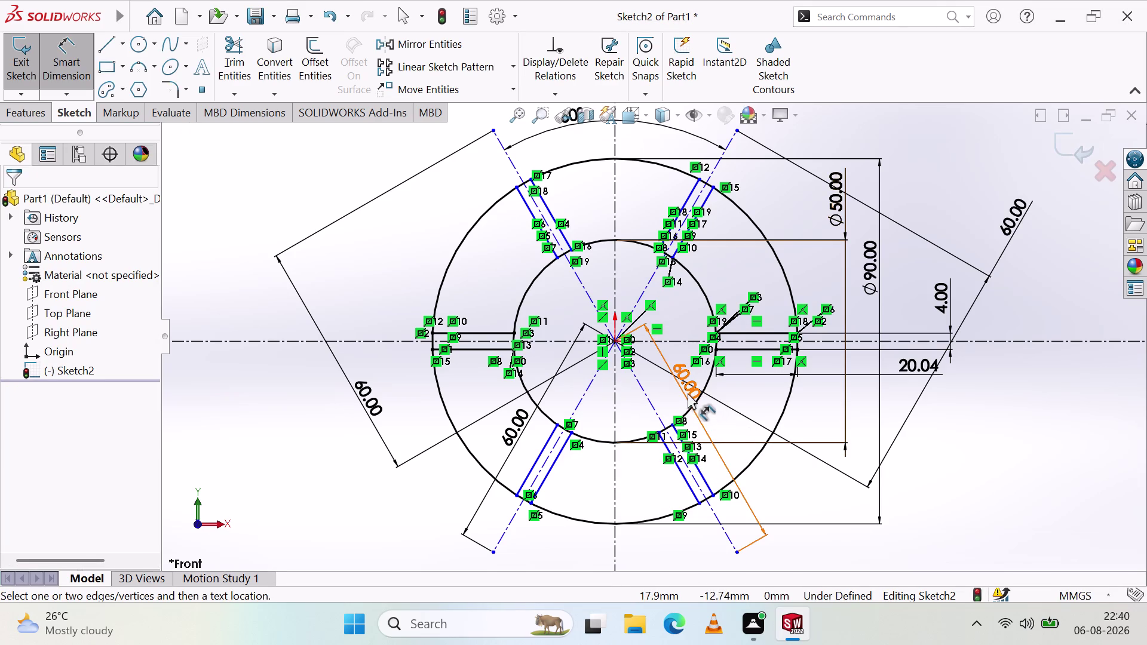
scroll(up, 3)
drag(685, 379, 503, 495)
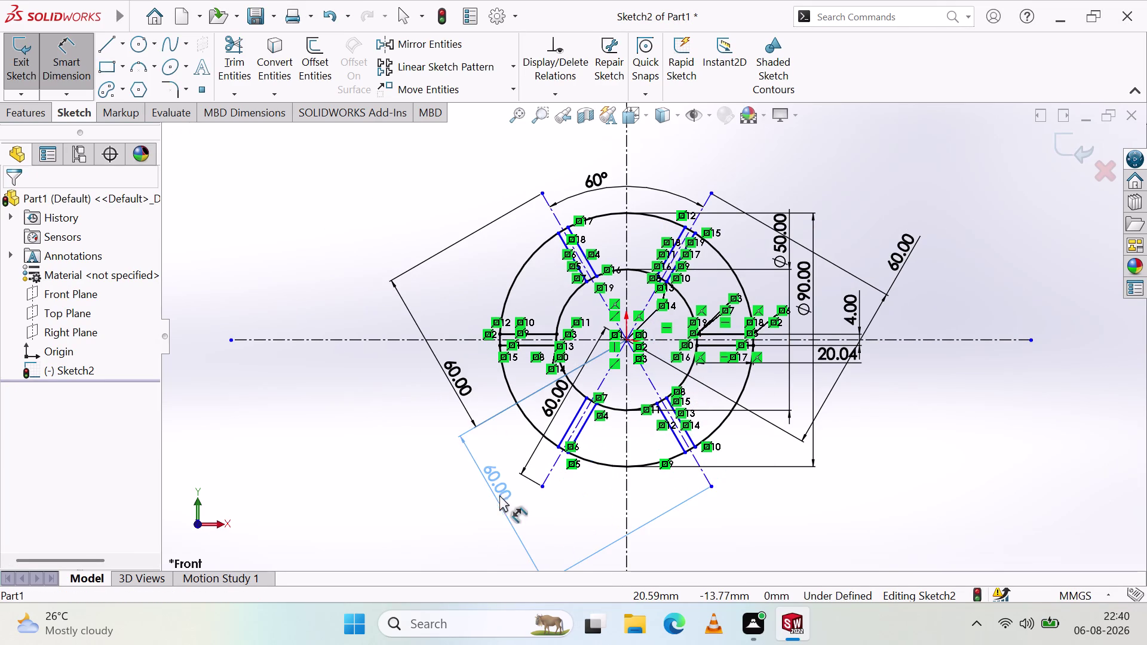
drag(504, 496, 490, 483)
click(407, 501)
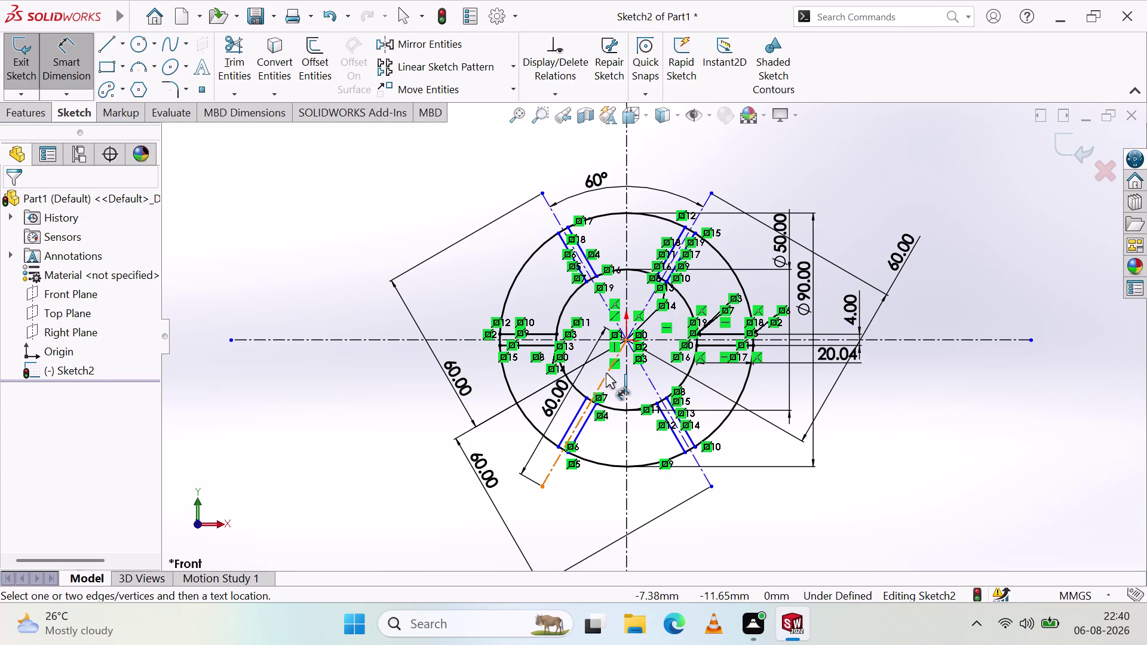
Cancel a redundant lower-left length dimension and restore the full-size modelling window.
scroll(down, 3)
scroll(up, 3)
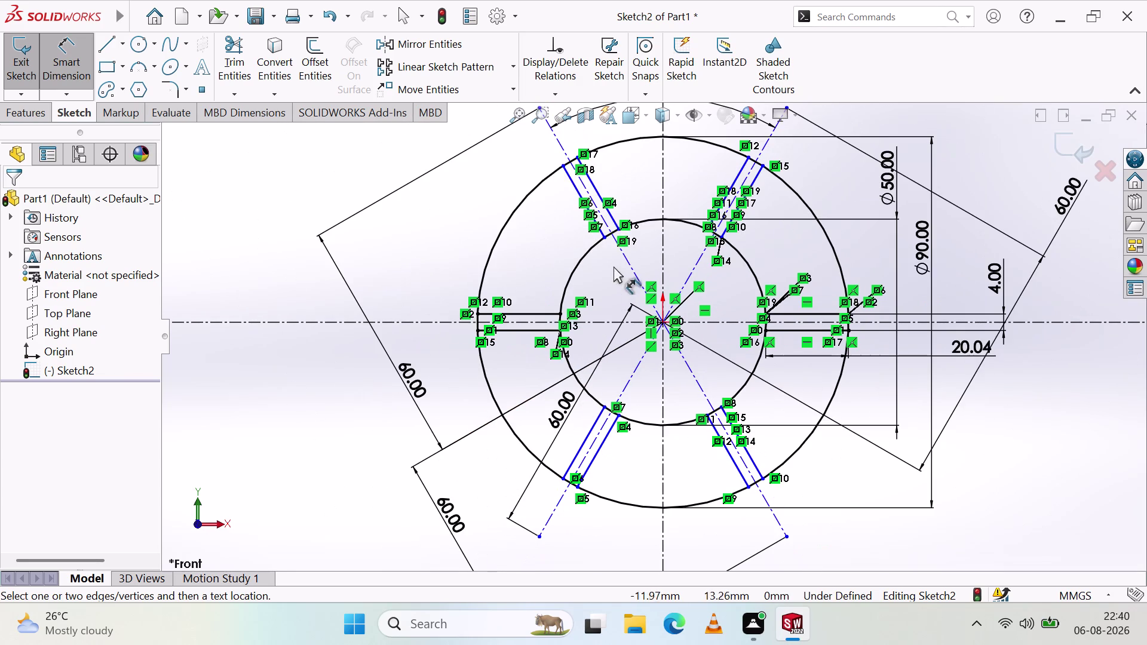
click(686, 276)
scroll(up, 3)
scroll(down, 3)
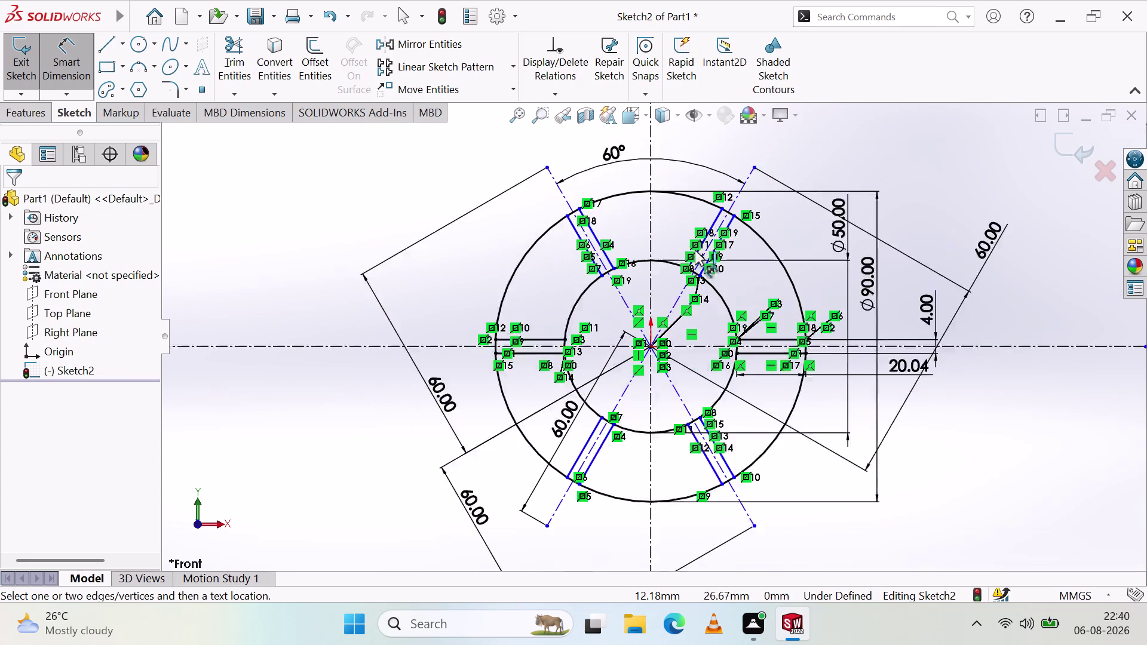
scroll(down, 3)
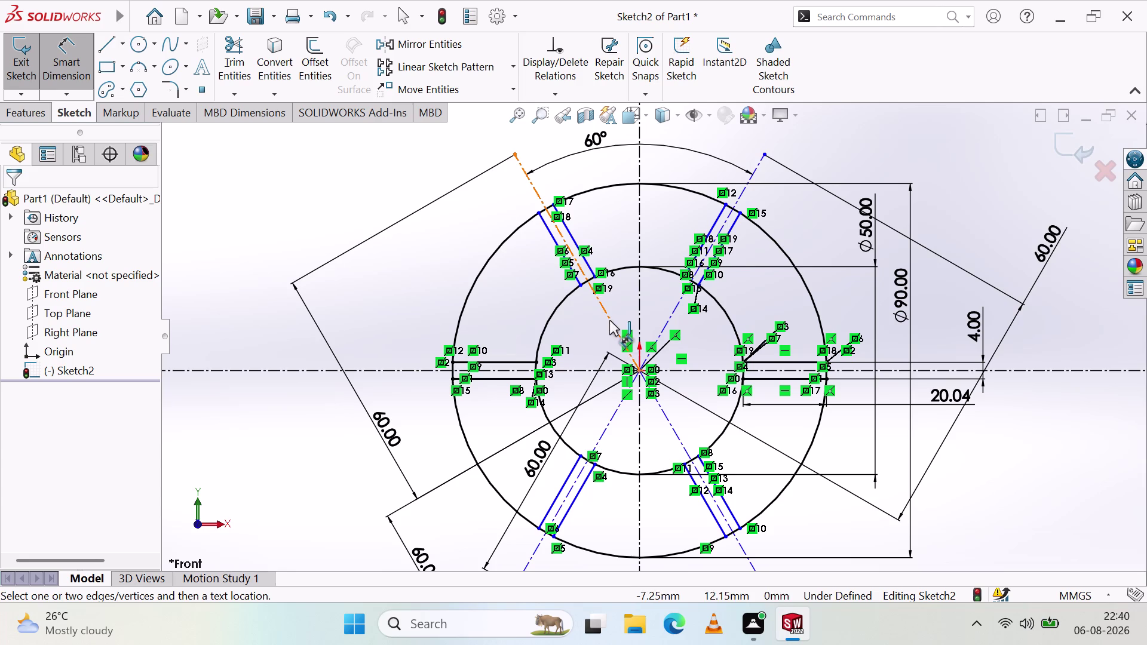
click(614, 416)
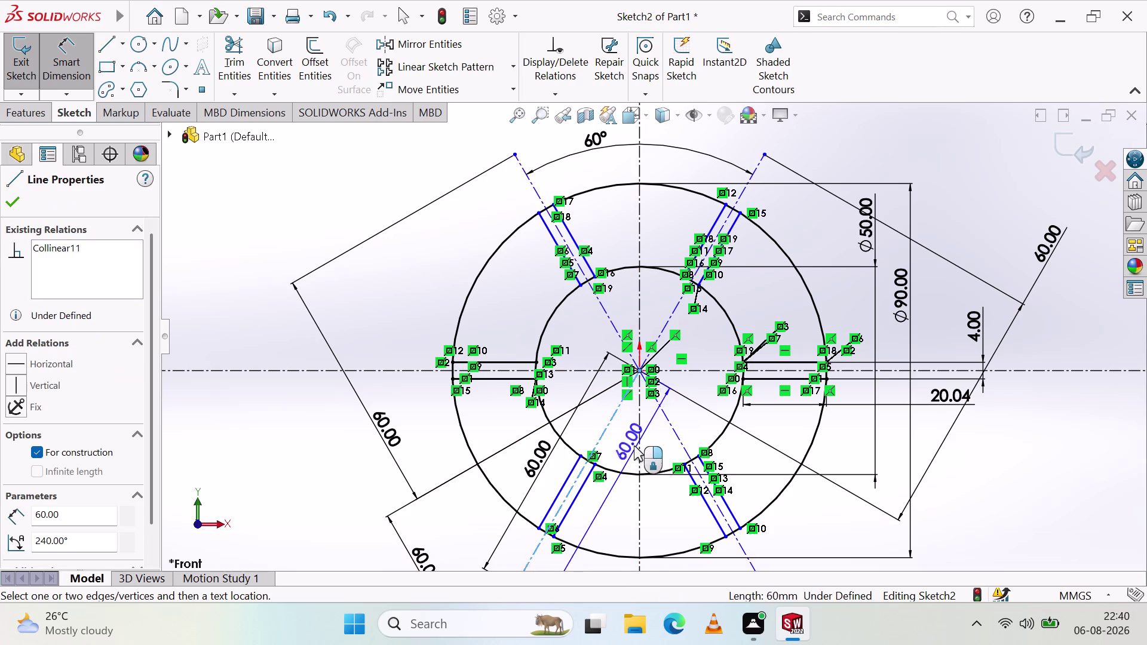
click(627, 442)
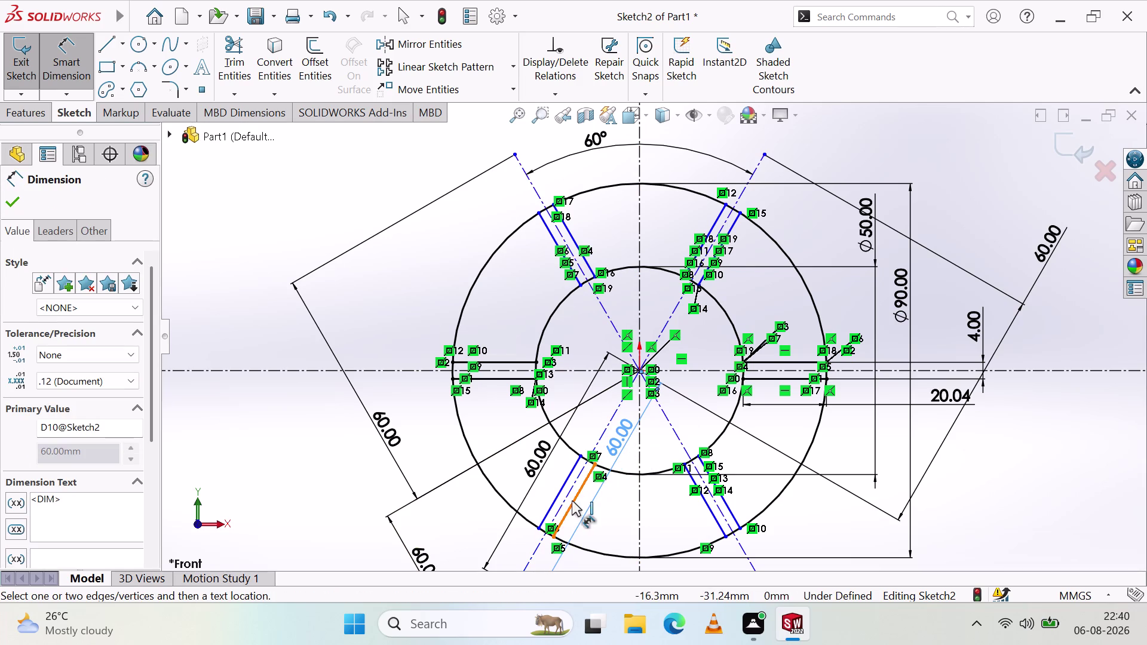
key(Escape)
click(629, 424)
key(Delete)
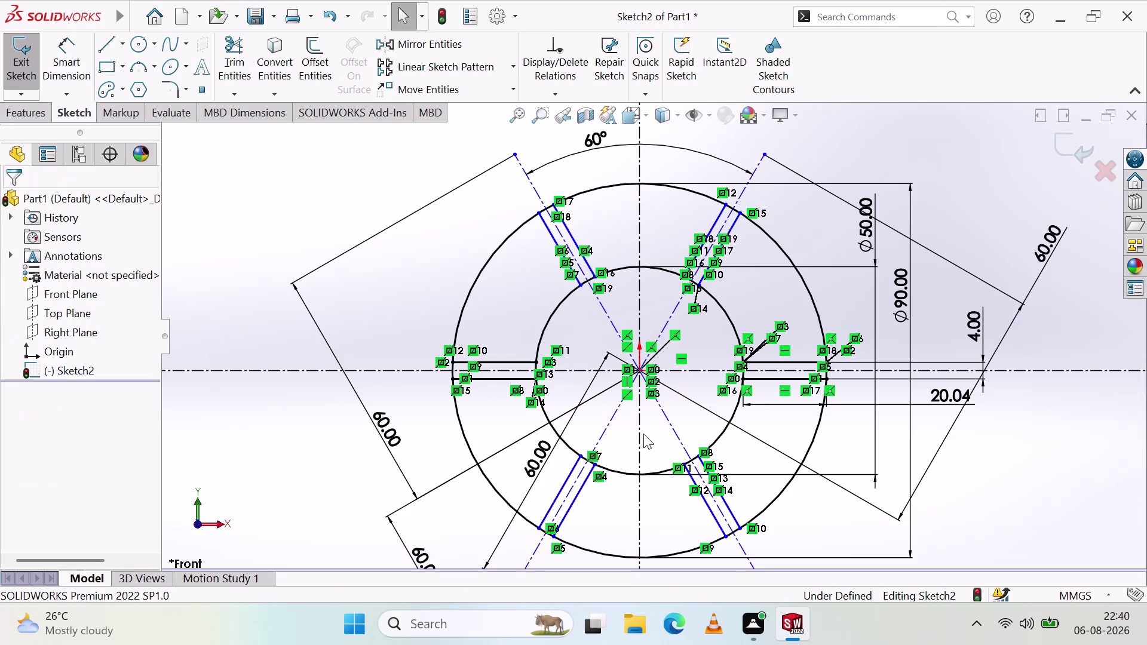
drag(54, 27, 69, 50)
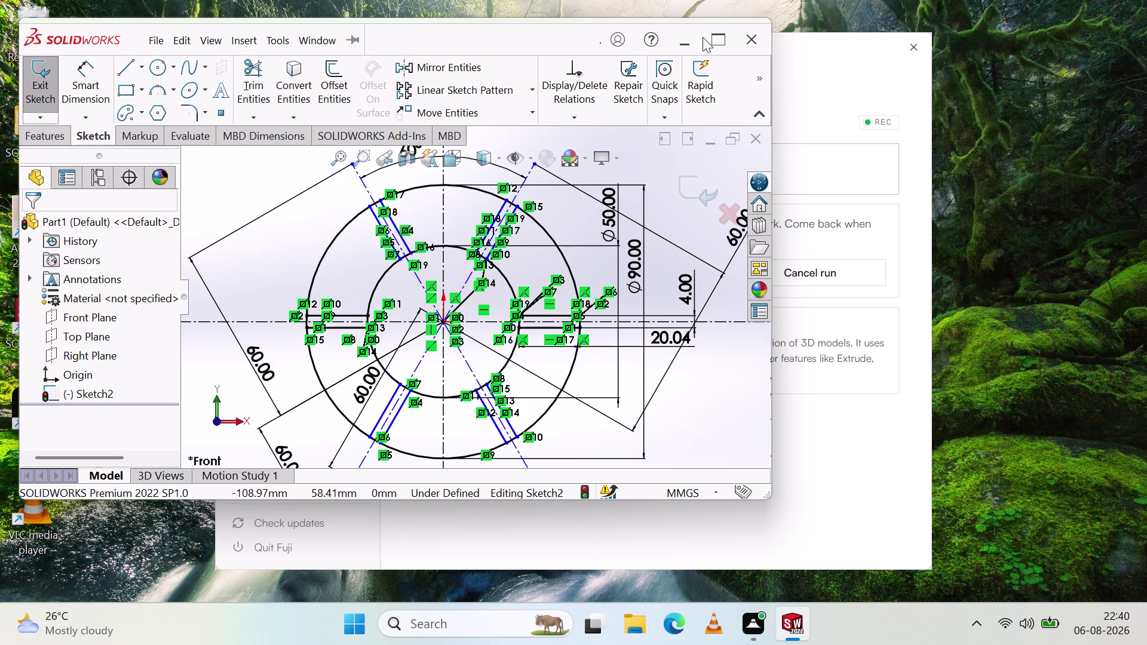
click(714, 45)
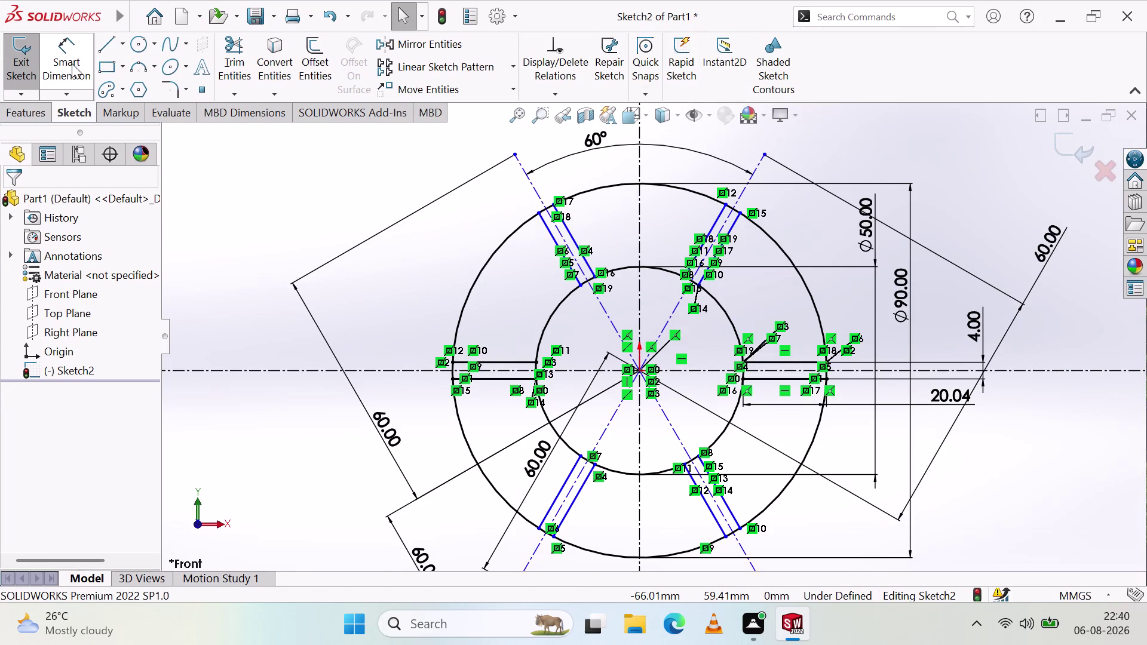
Delete the duplicate 60 mm dimension created on the lower-right line.
click(72, 63)
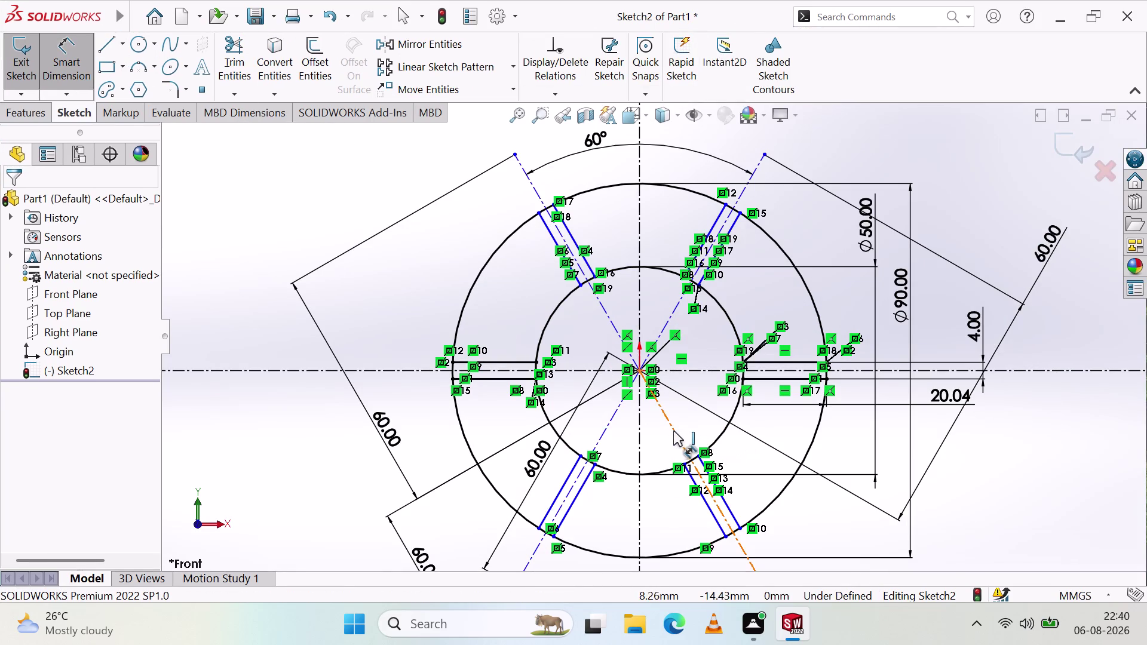
click(673, 431)
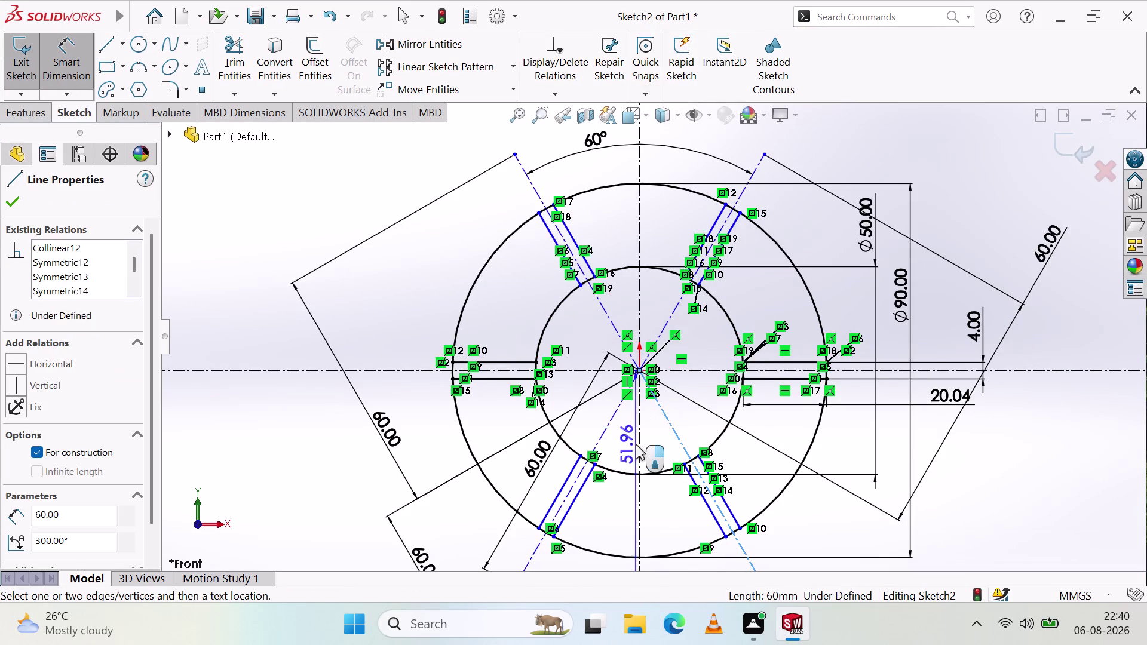
scroll(up, 3)
click(663, 438)
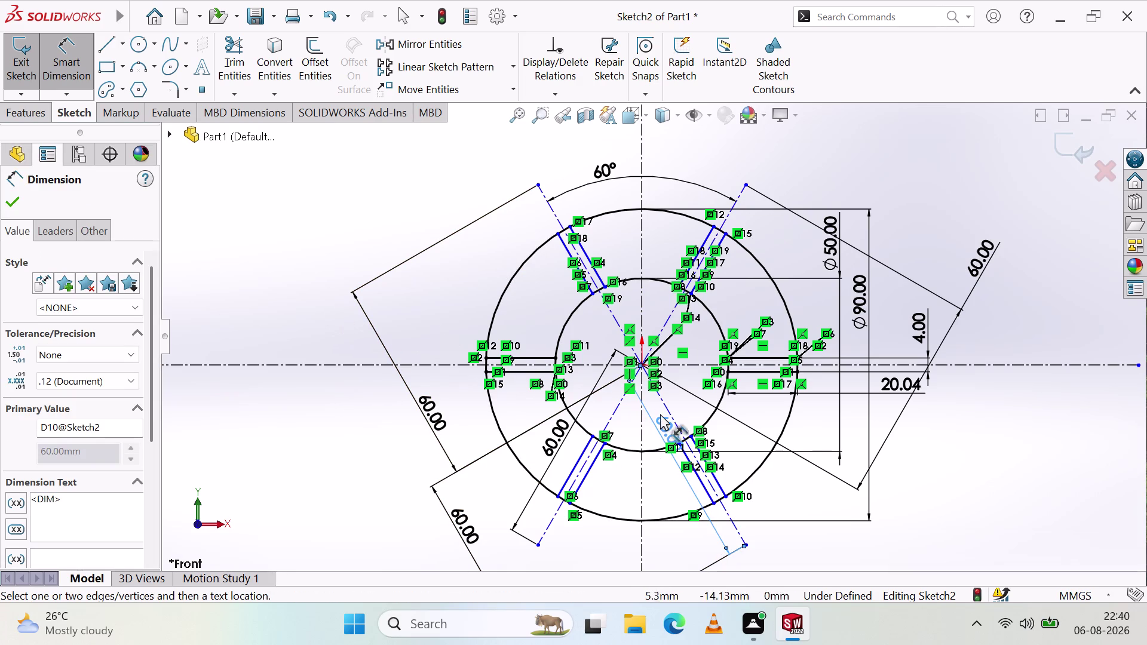
click(283, 298)
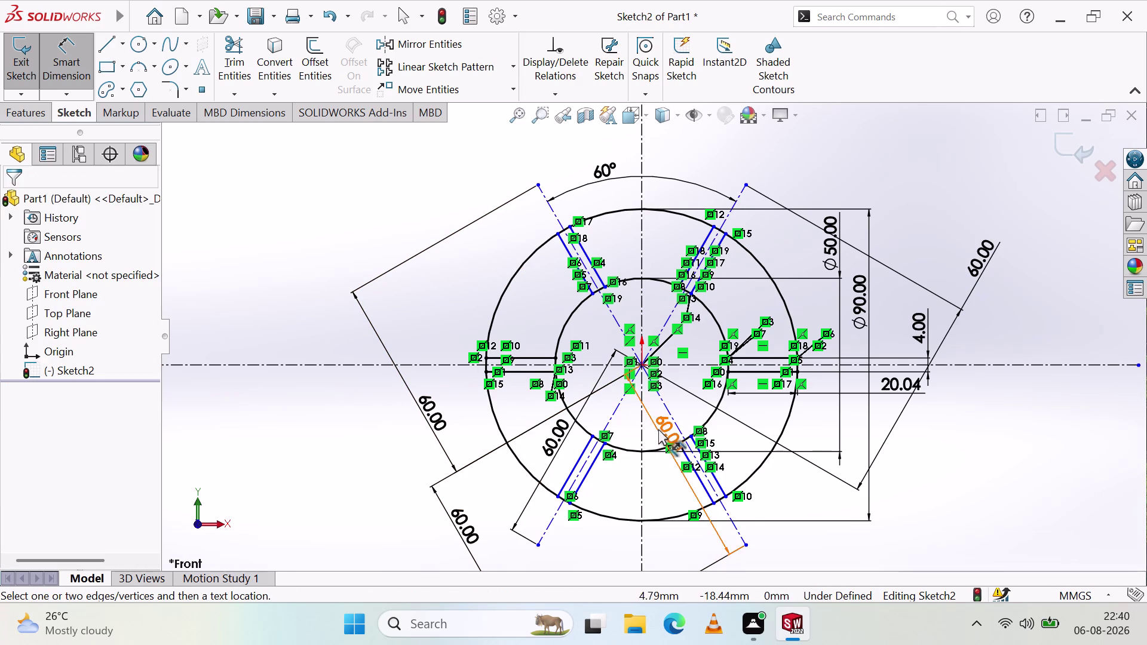
click(663, 429)
key(Delete)
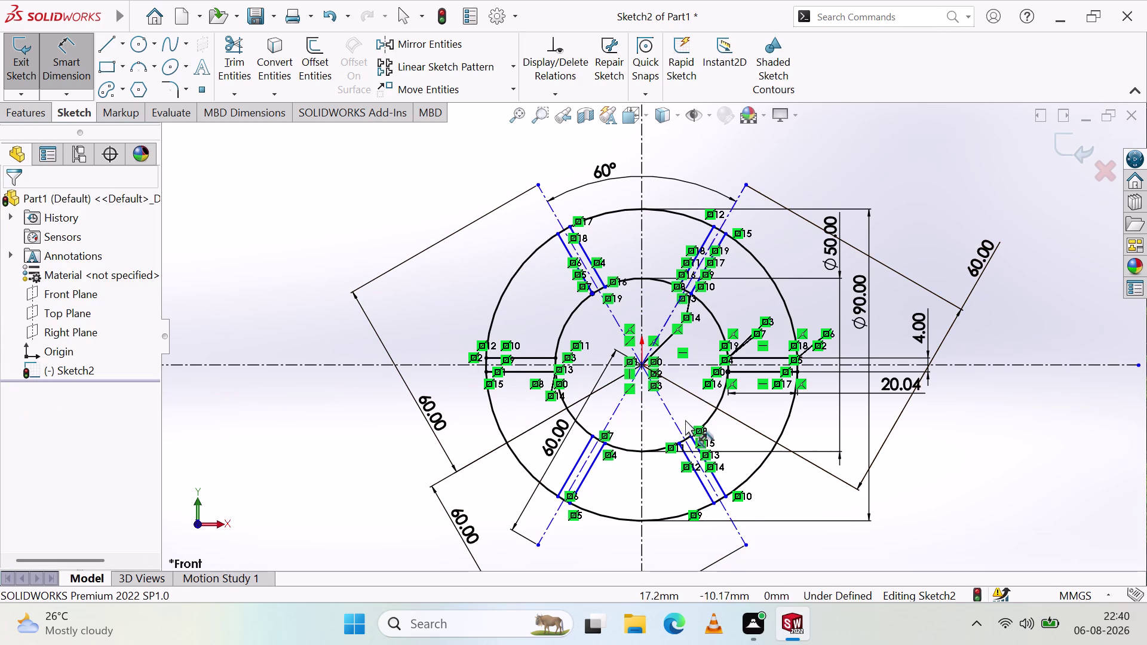
Delete all four 60.00 length dimensions from the diagonal construction lines.
scroll(up, 3)
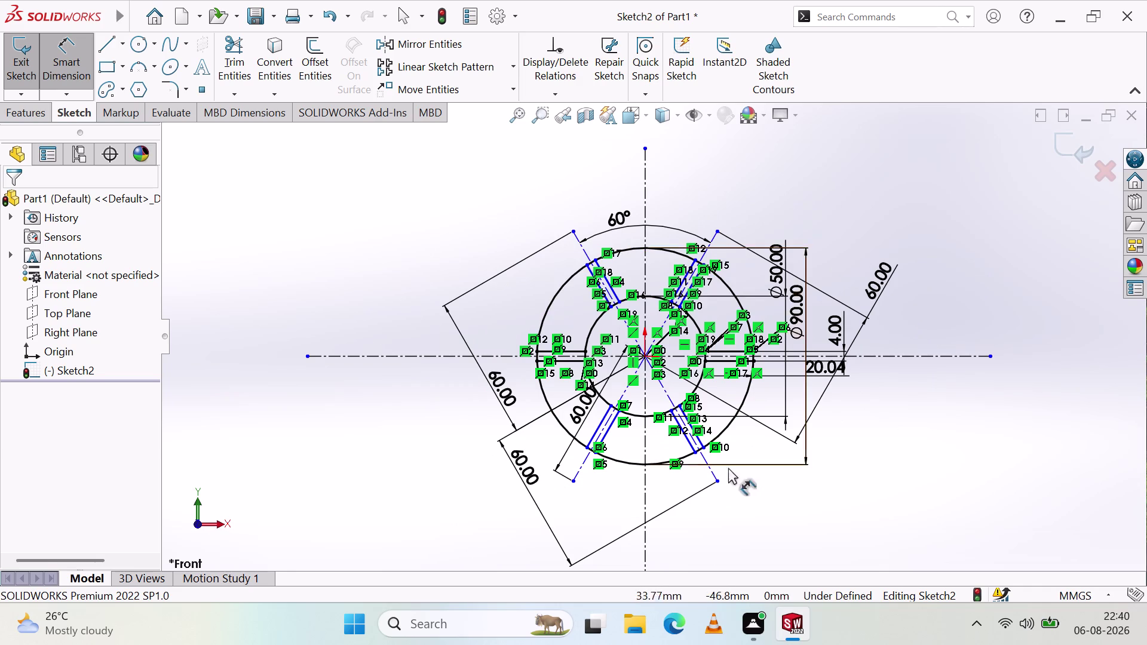
scroll(down, 3)
scroll(down, 3)
scroll(up, 3)
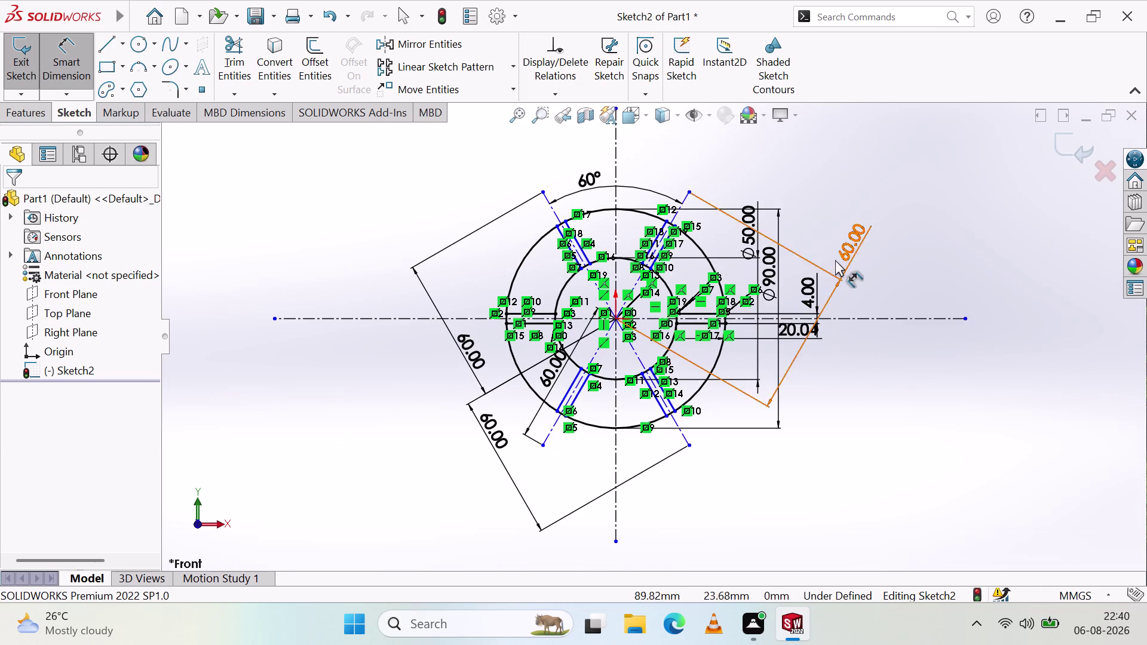
click(836, 260)
key(Delete)
click(468, 361)
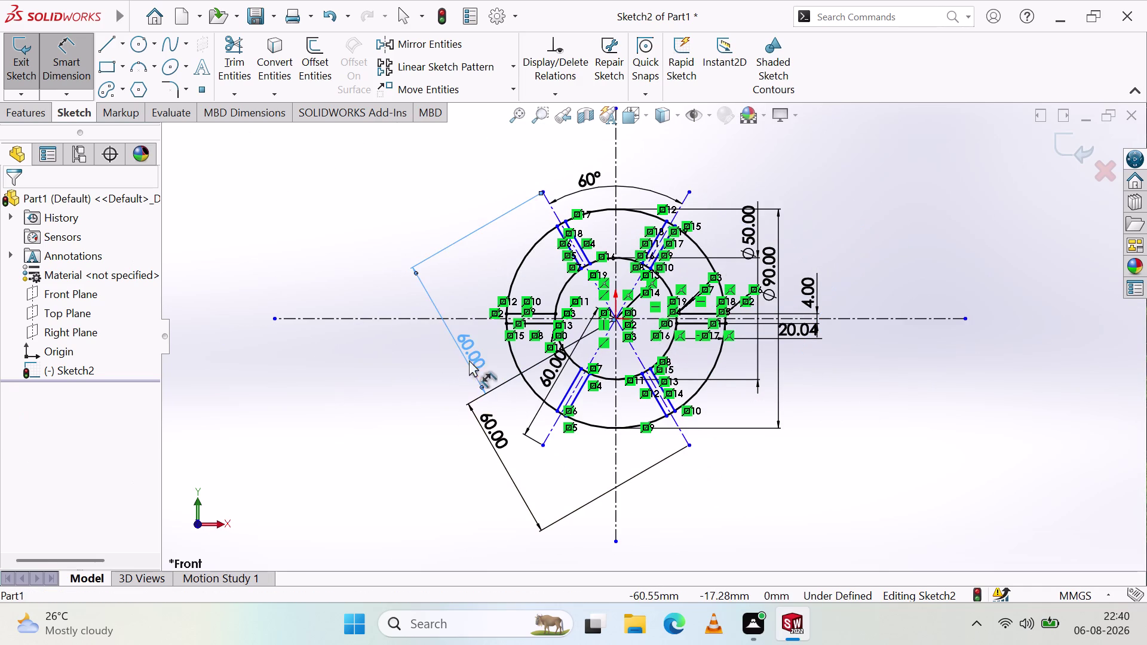
key(Delete)
click(484, 433)
key(Delete)
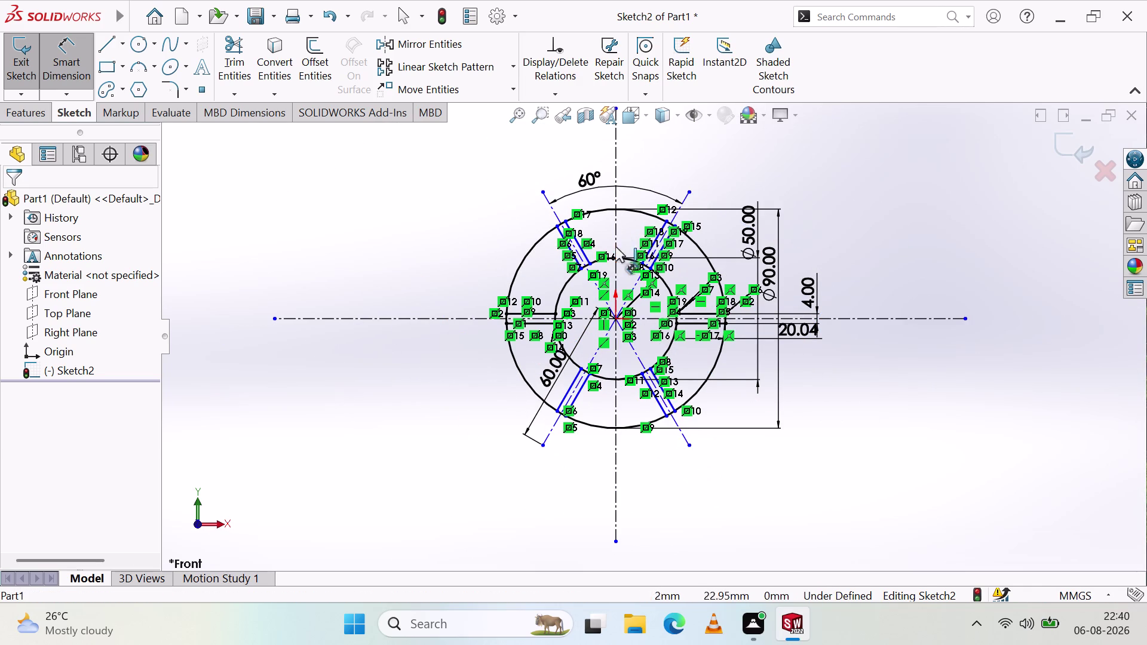
click(560, 363)
key(Delete)
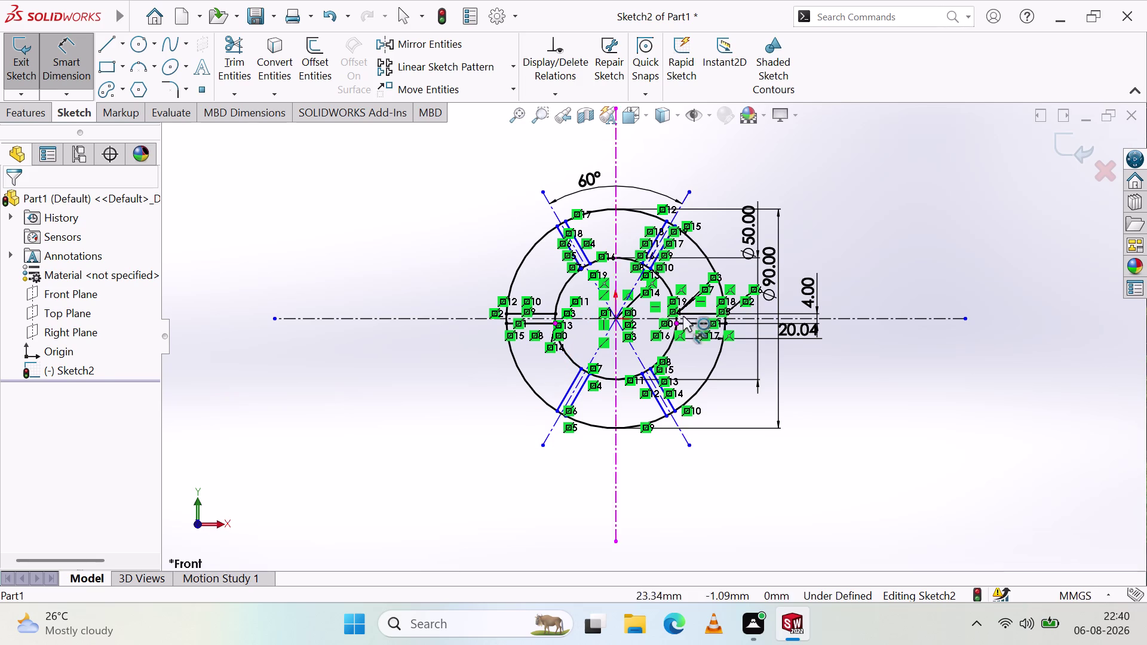
scroll(down, 3)
scroll(down, 3)
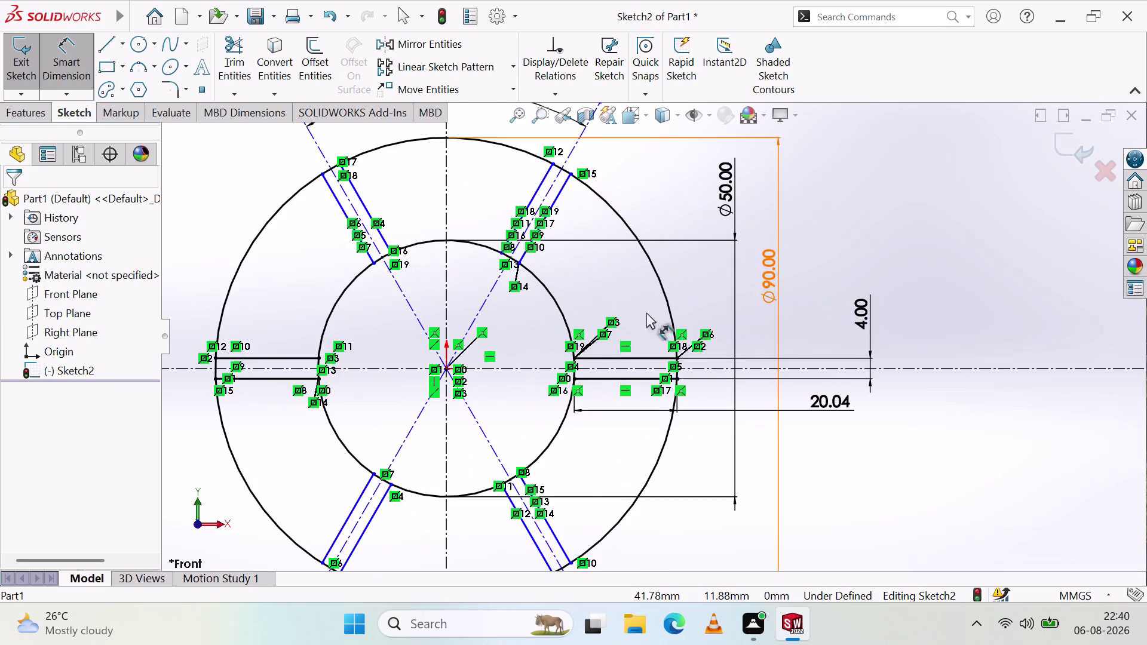
scroll(up, 3)
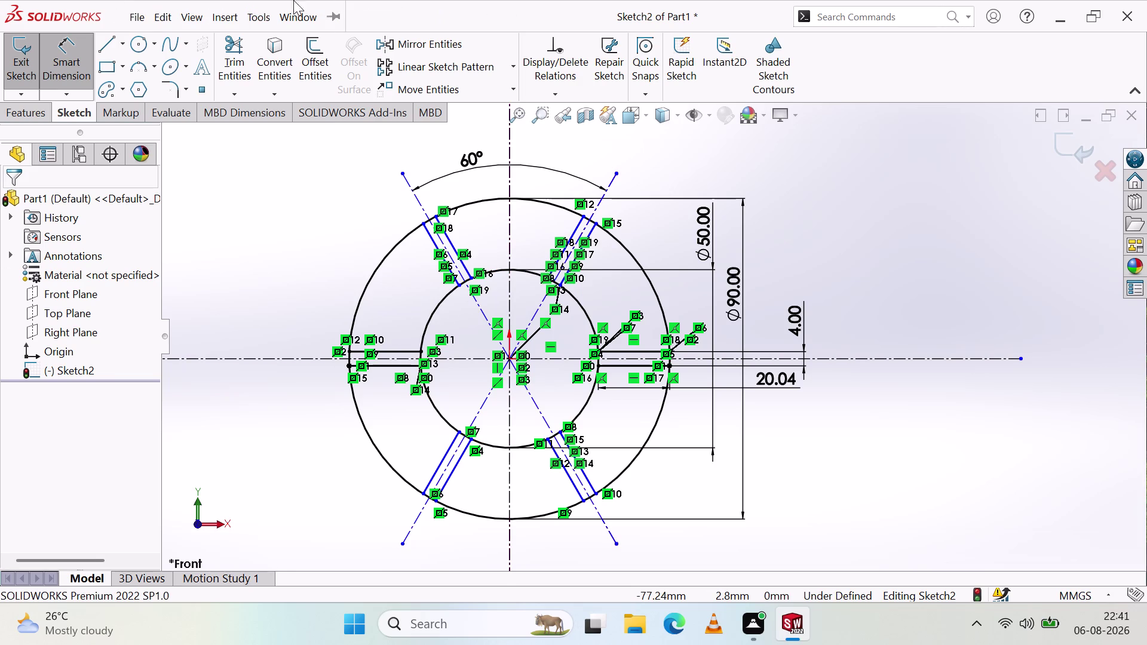
Make the 60° line's end point coincident with the ring centre point.
click(954, 234)
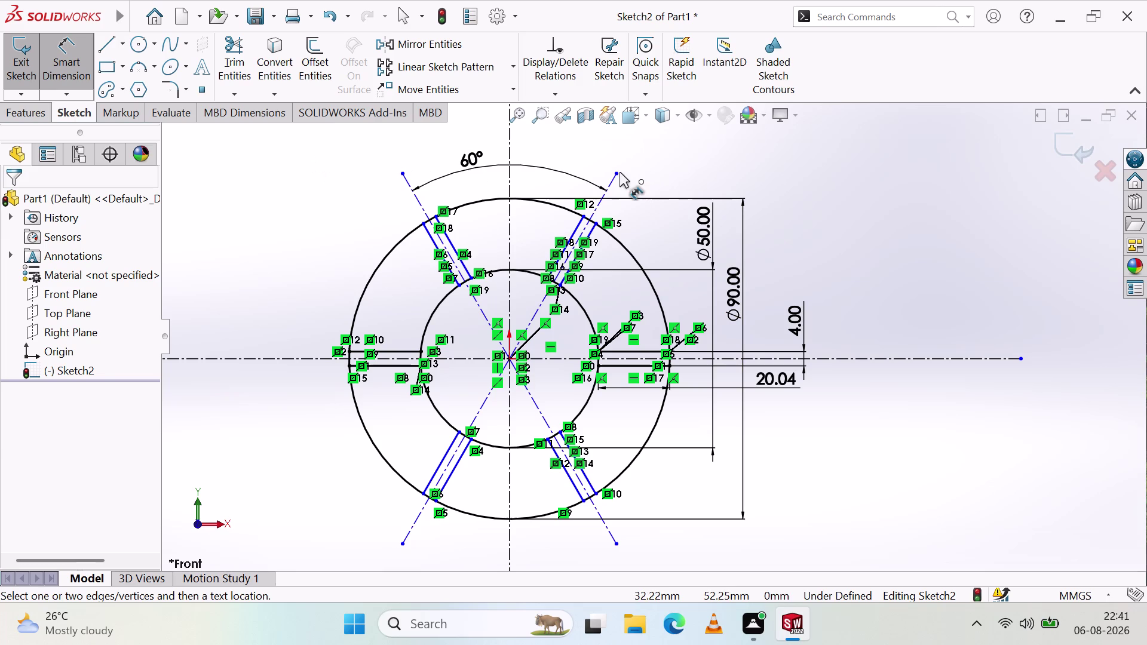
click(614, 175)
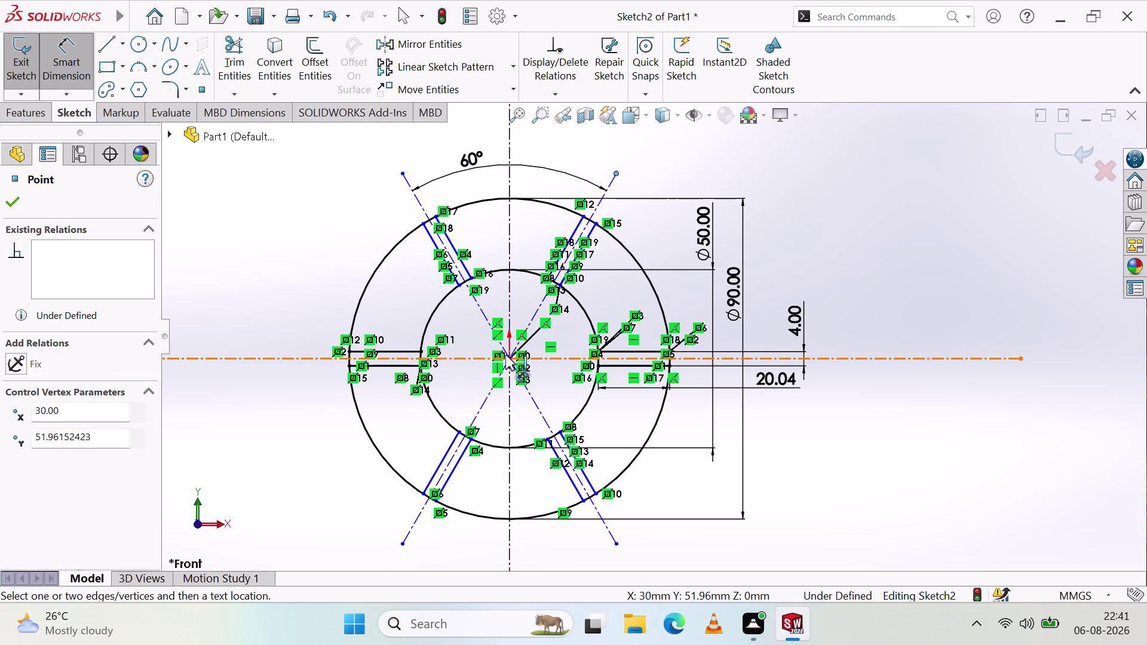
click(509, 358)
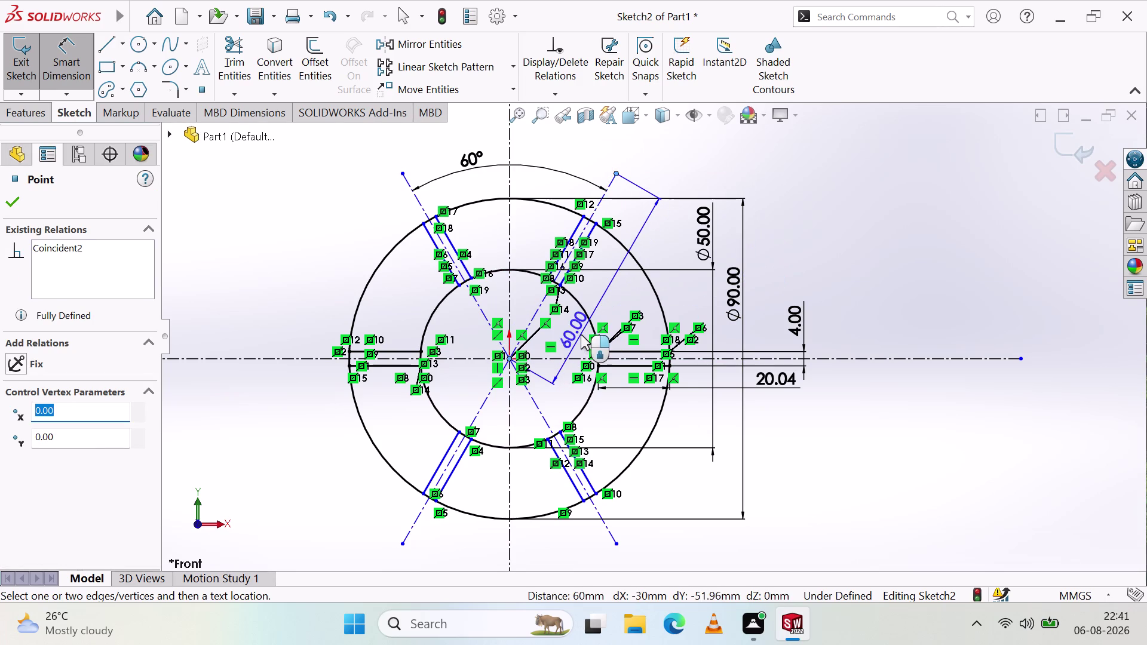
key(Escape)
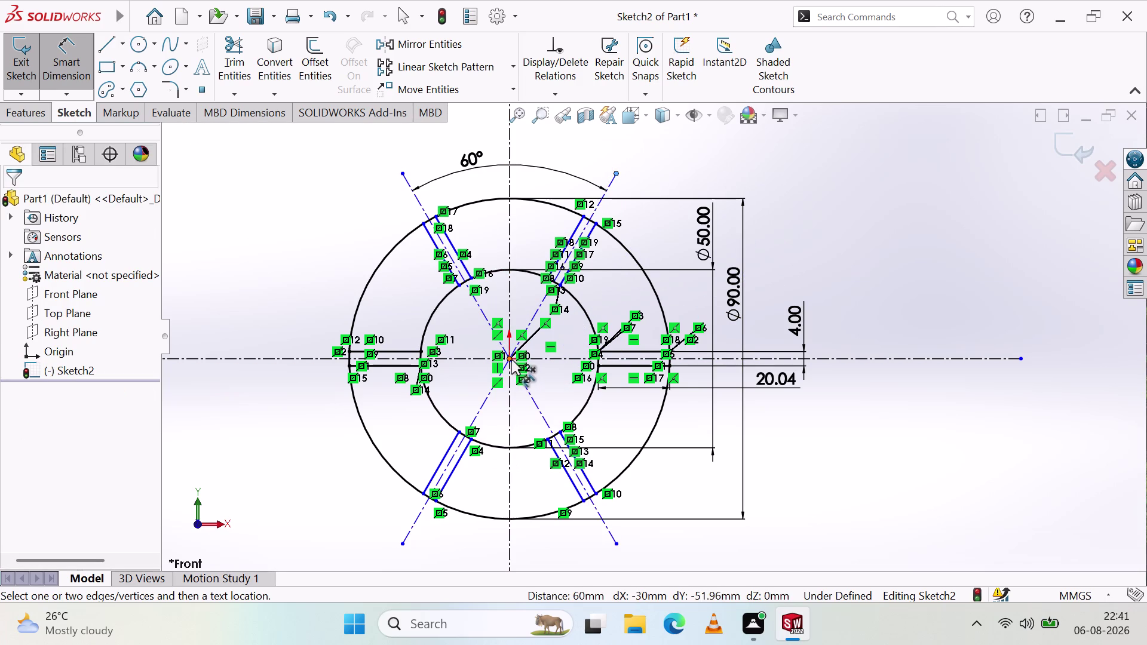
click(507, 358)
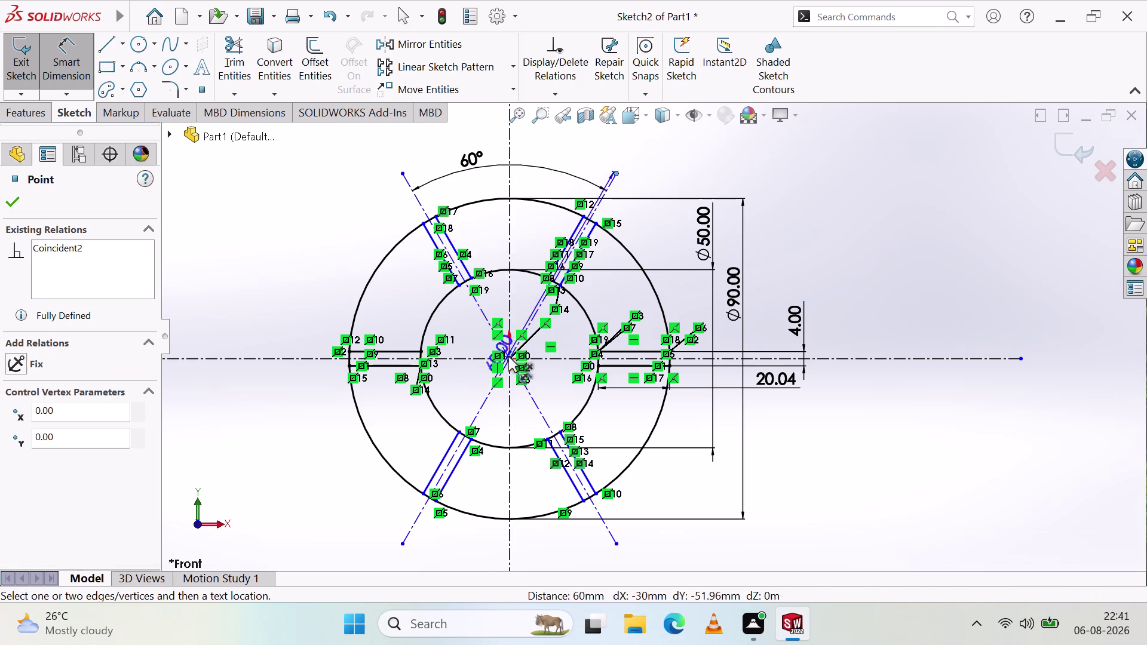
key(Escape)
key(Escape)
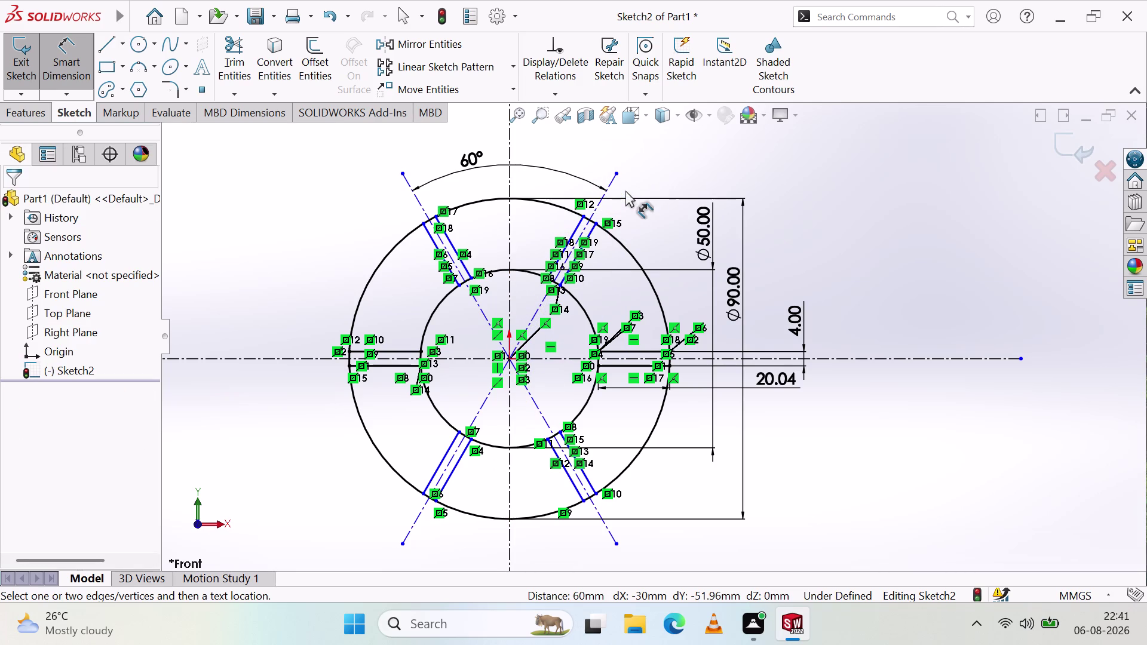
key(Escape)
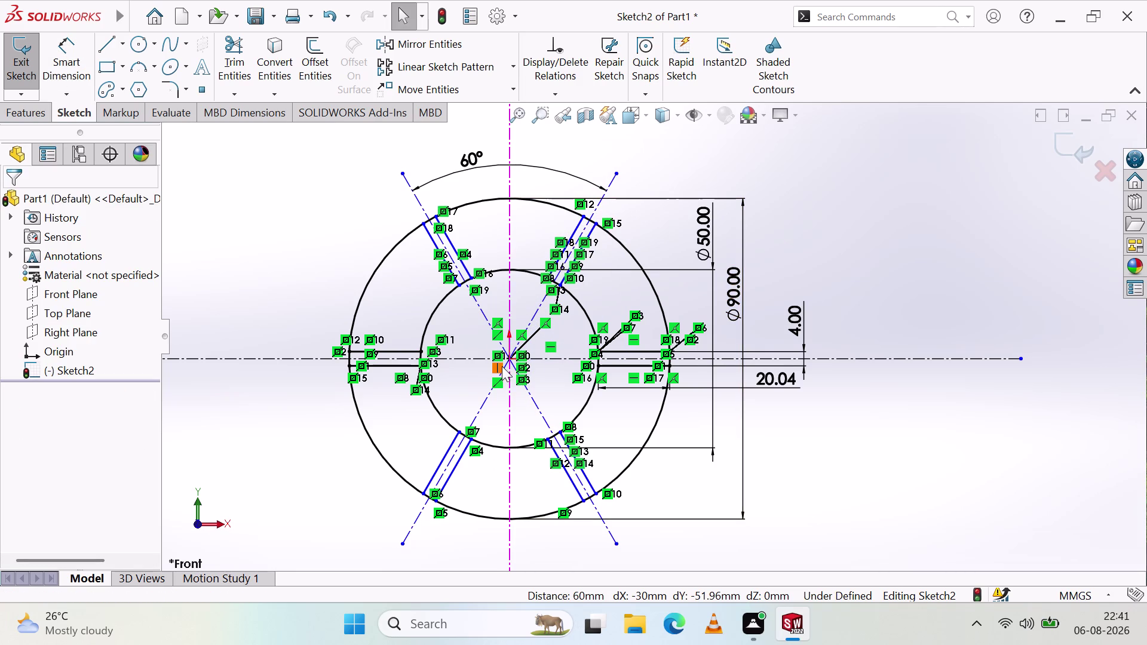
click(510, 358)
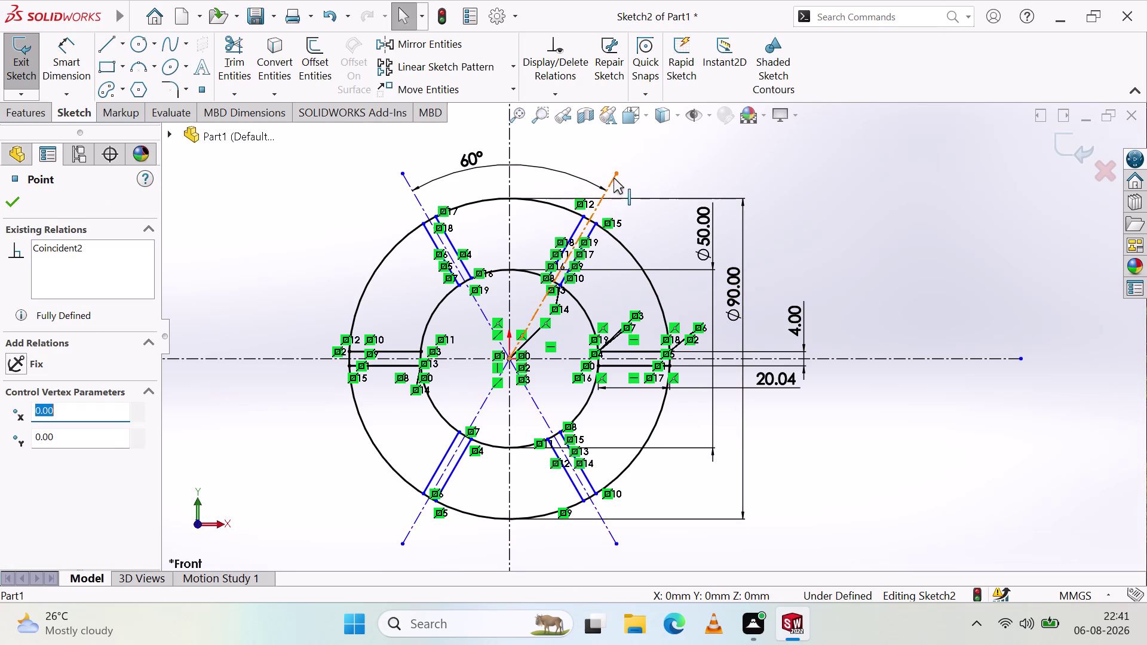
click(613, 173)
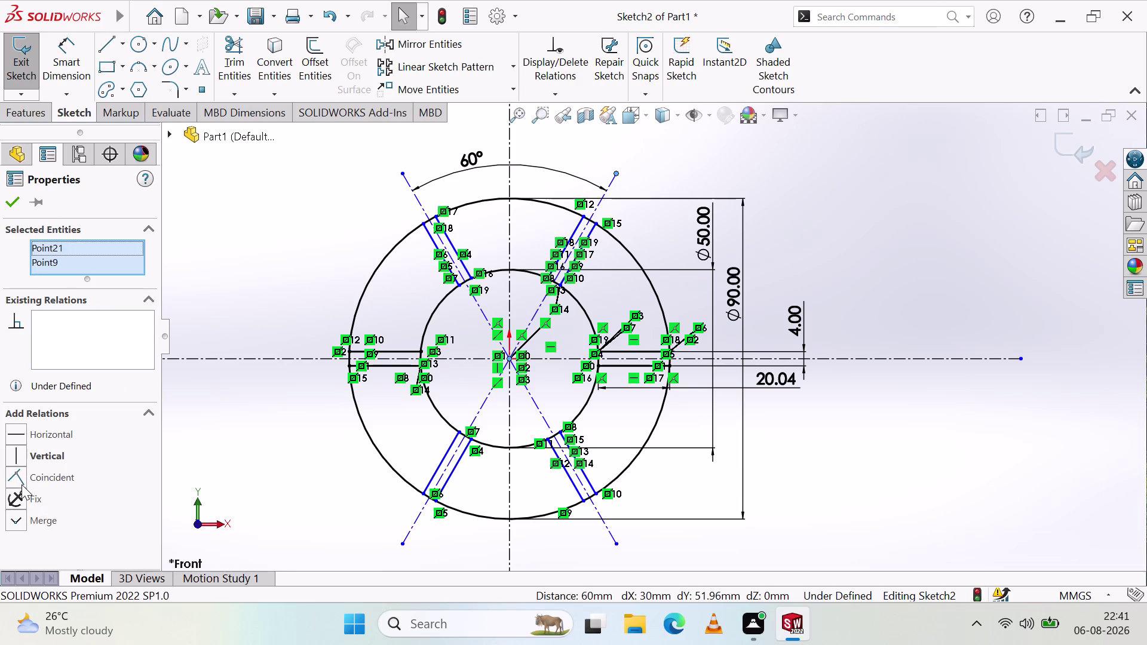
click(17, 476)
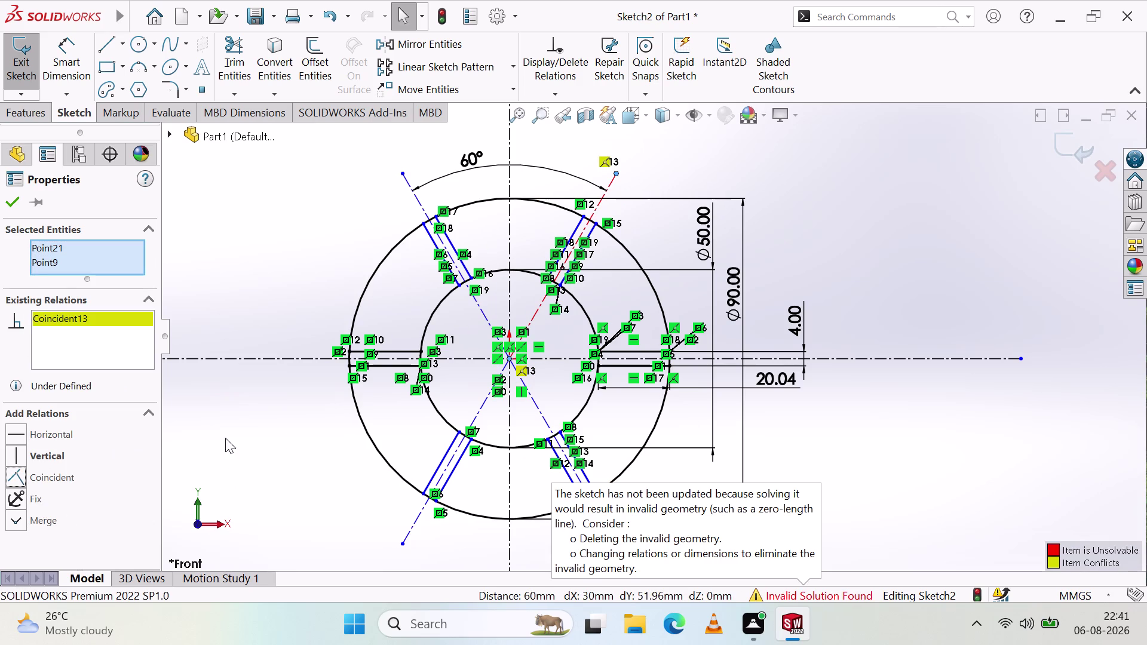
Undo the invalid Coincident relation and add a Fix relation to the 60° line's end point.
key(Escape)
key(Escape)
key(Escape)
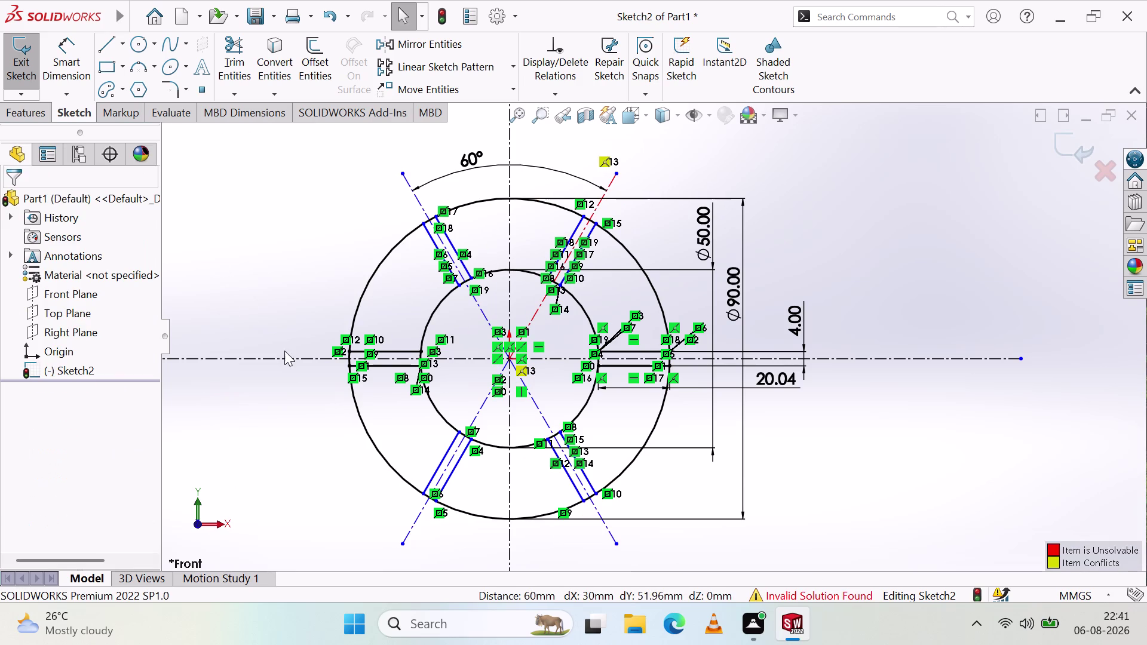
key(ctrl+z)
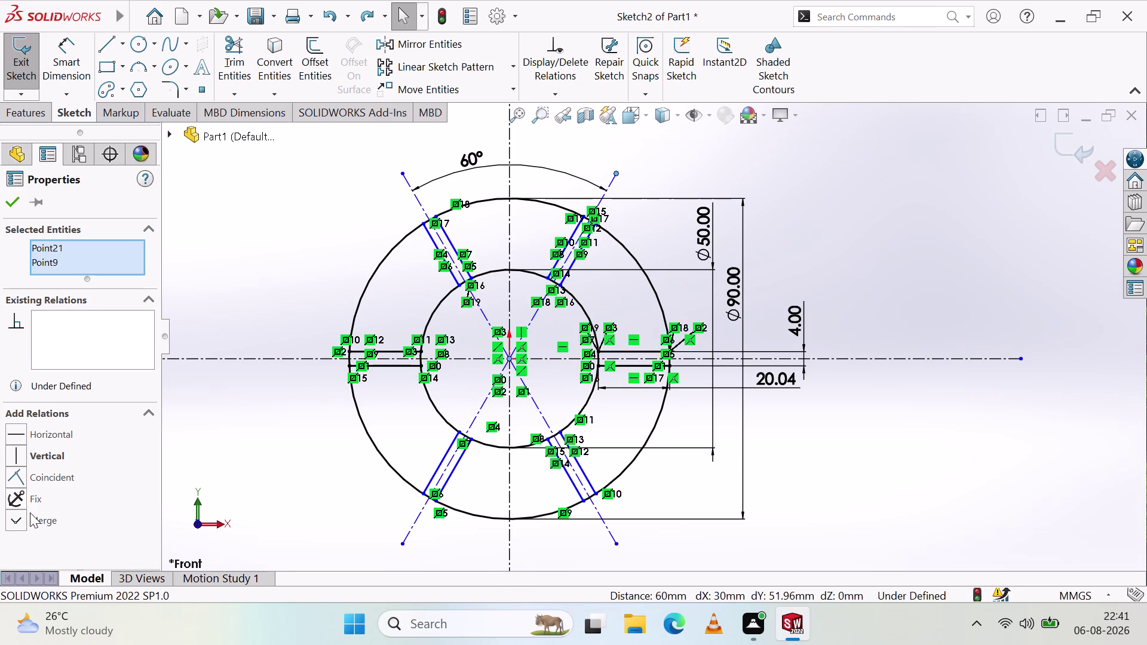
click(15, 499)
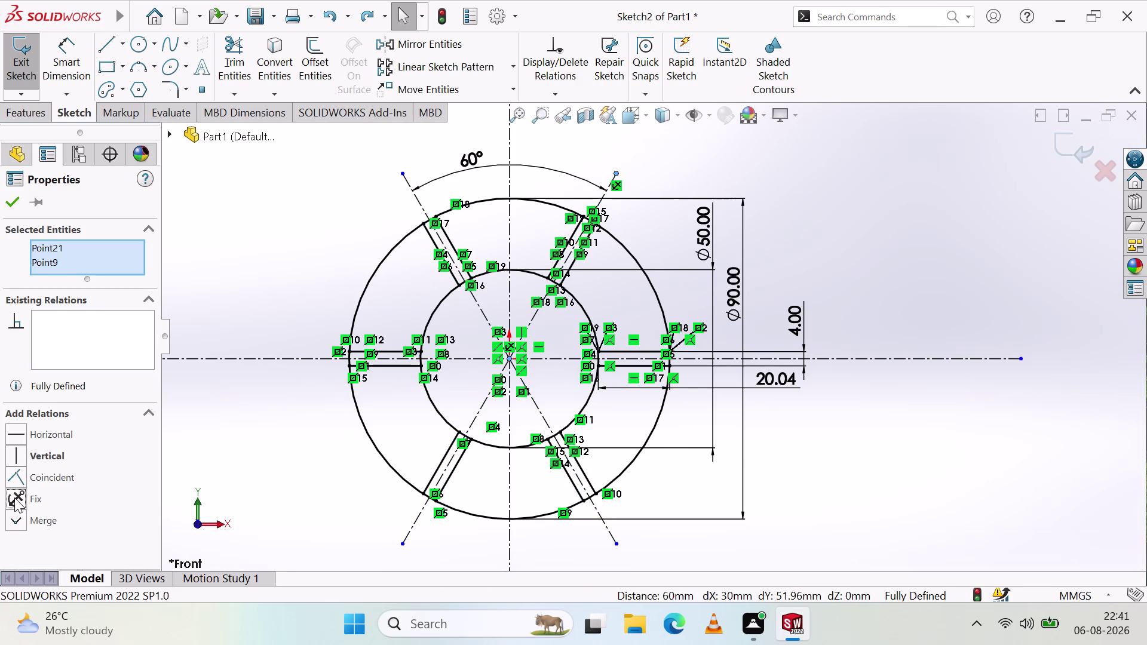
click(13, 202)
click(239, 256)
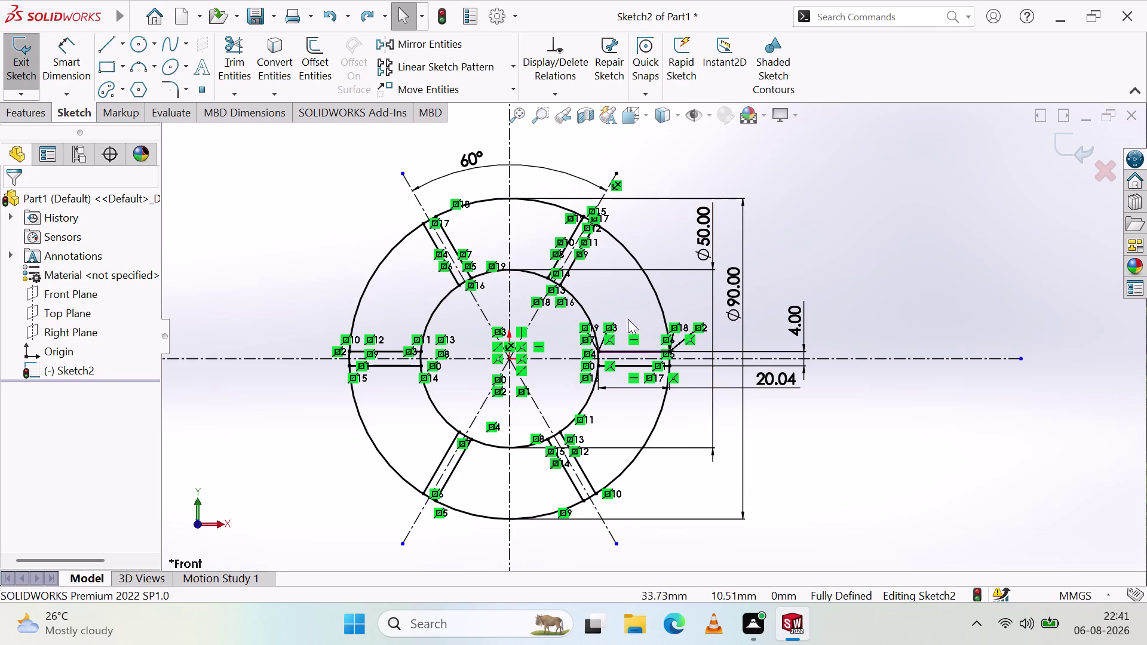
Move the Ø90.00 dimension further to the right of the ring.
scroll(down, 3)
scroll(down, 3)
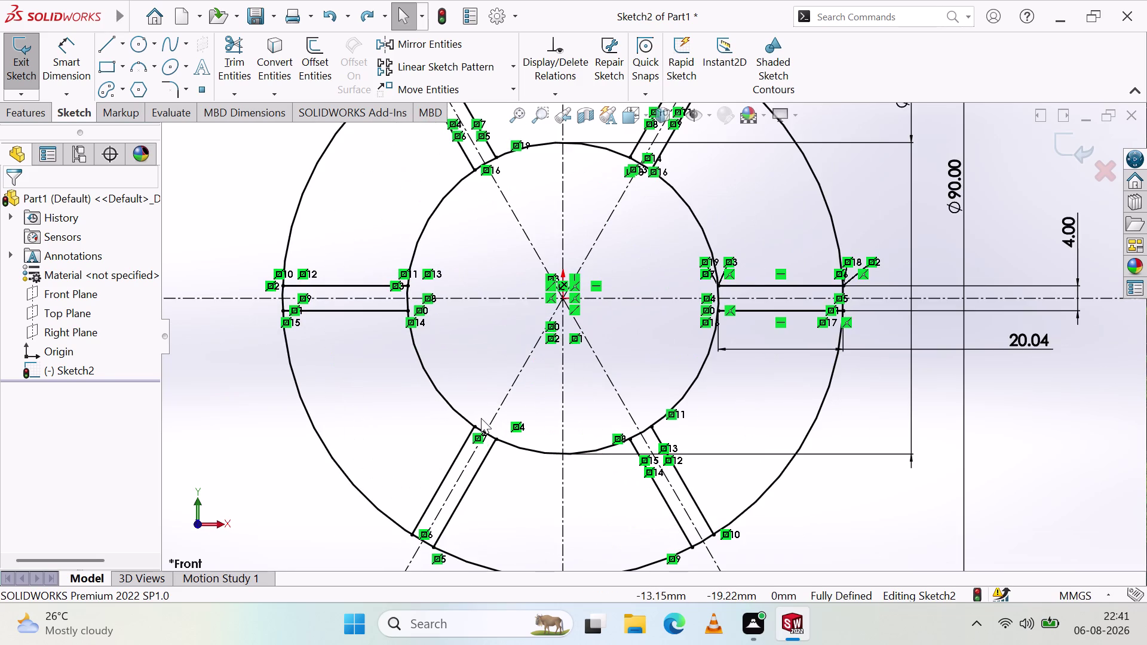
scroll(up, 3)
scroll(down, 3)
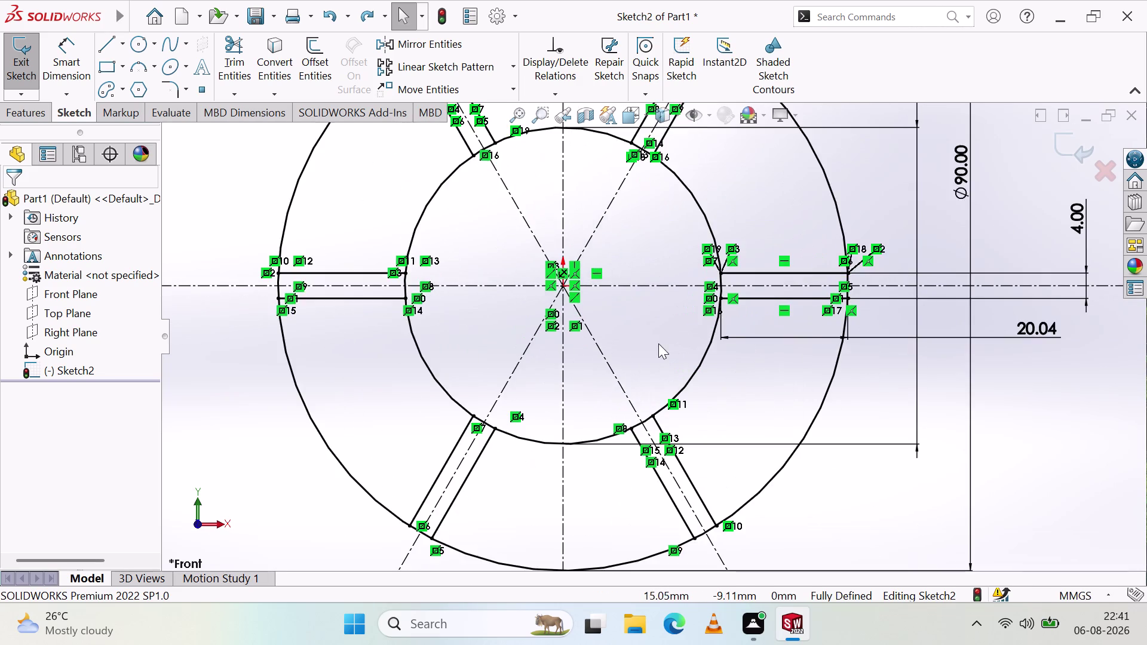
scroll(up, 3)
scroll(up, 3)
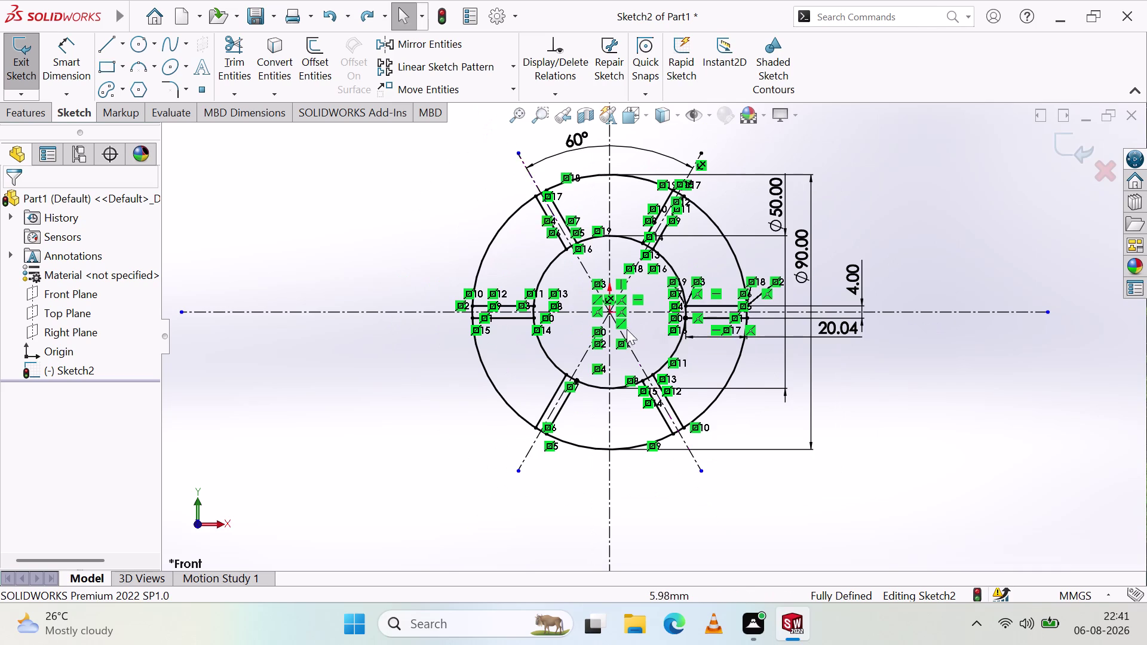
scroll(down, 3)
scroll(down, 3)
scroll(up, 3)
scroll(up, 3)
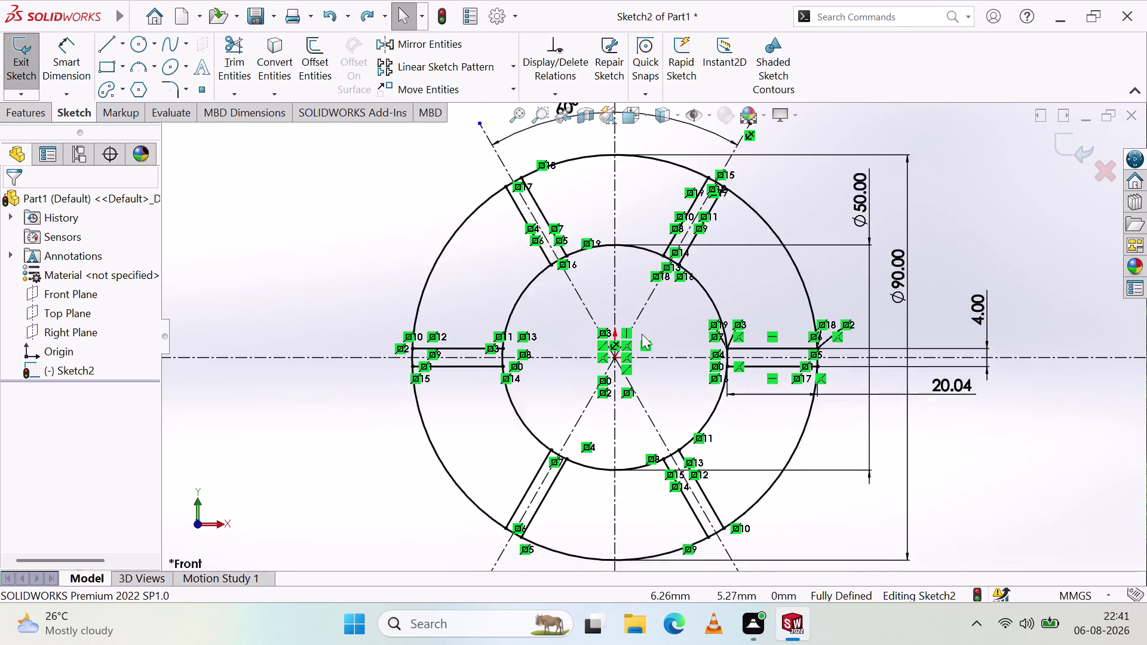
scroll(up, 3)
scroll(up, 3)
scroll(down, 3)
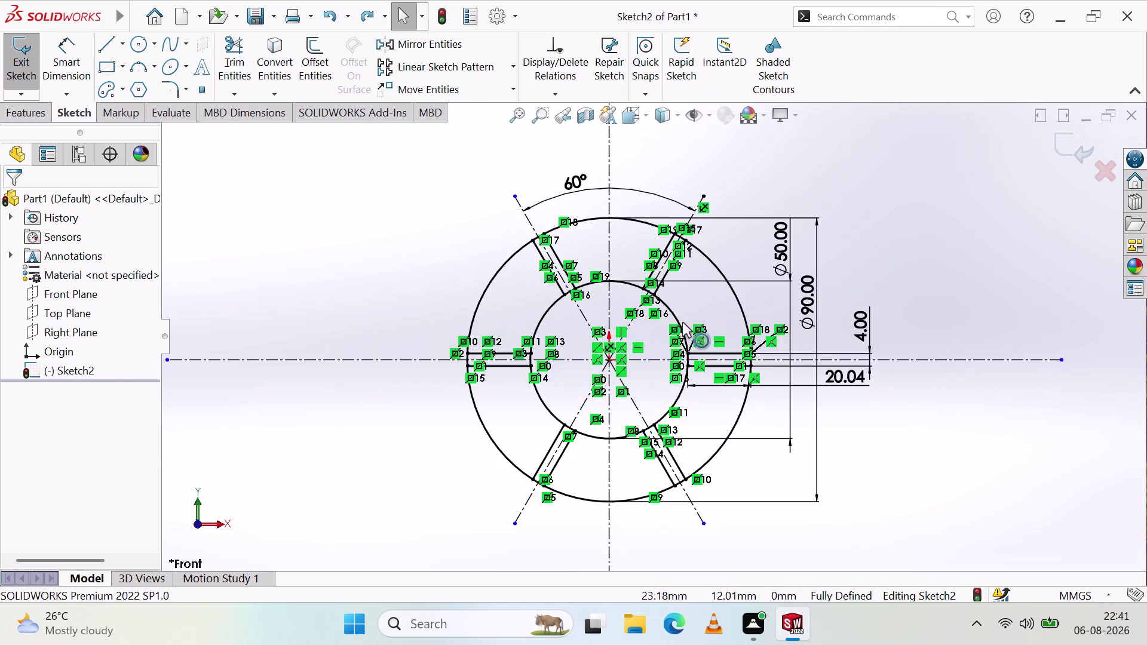
scroll(up, 3)
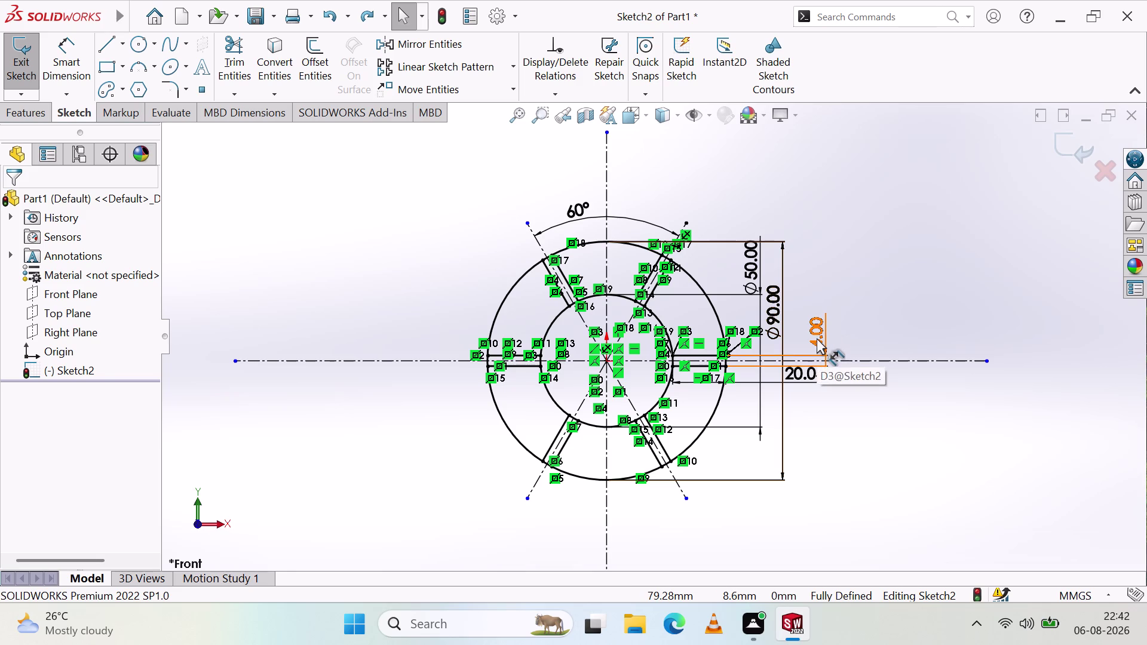
drag(774, 294, 864, 348)
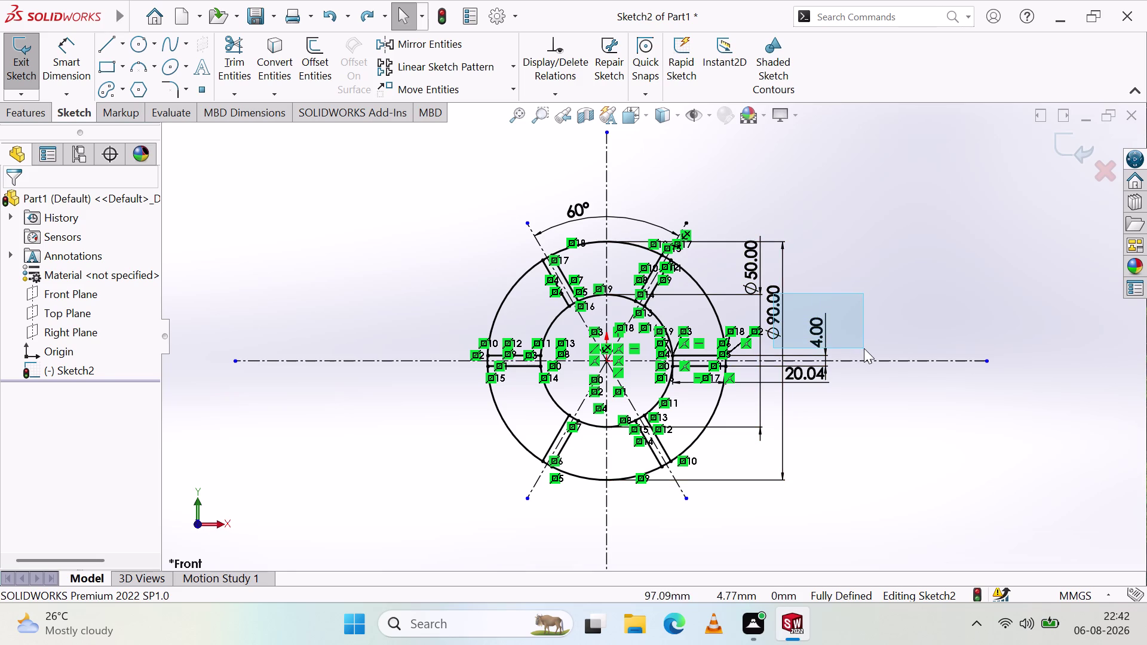
drag(864, 348, 865, 347)
drag(778, 313, 917, 319)
click(909, 428)
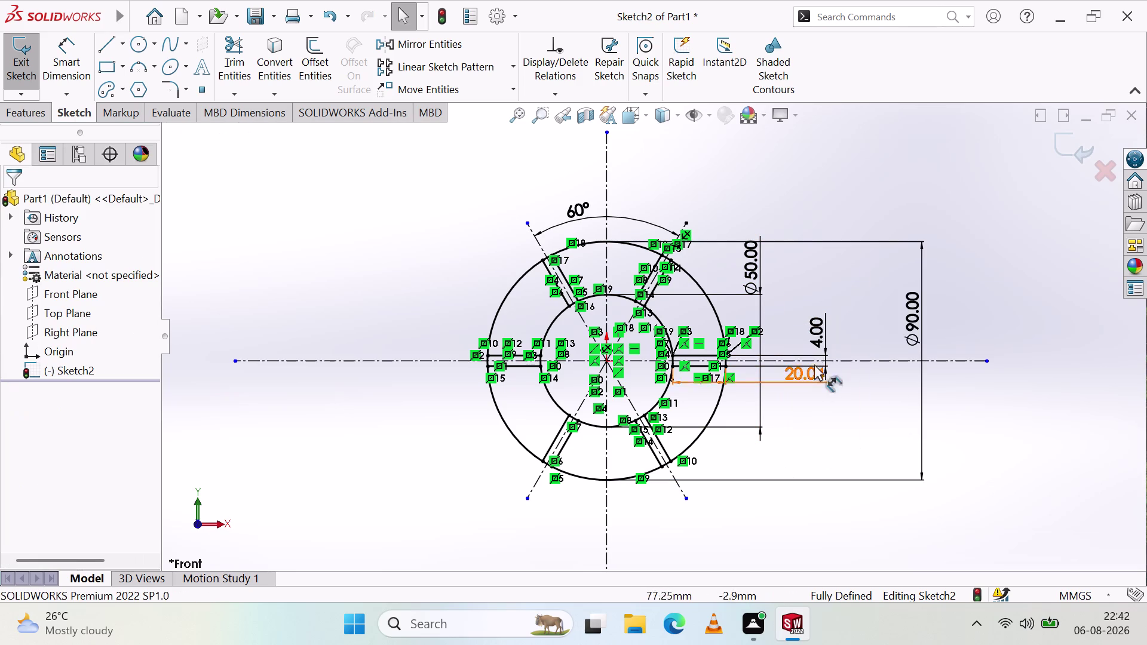
Shift the 4.00 dimension right and move the 20.04 dimension lower and right.
drag(817, 344, 842, 296)
click(878, 443)
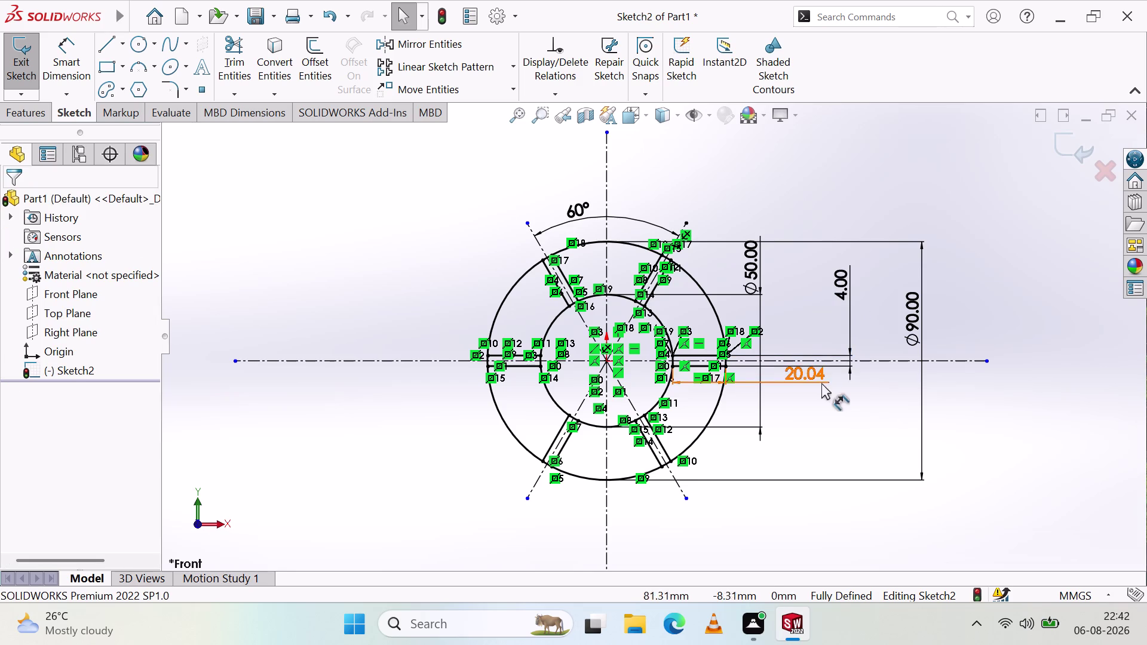
drag(807, 372, 876, 387)
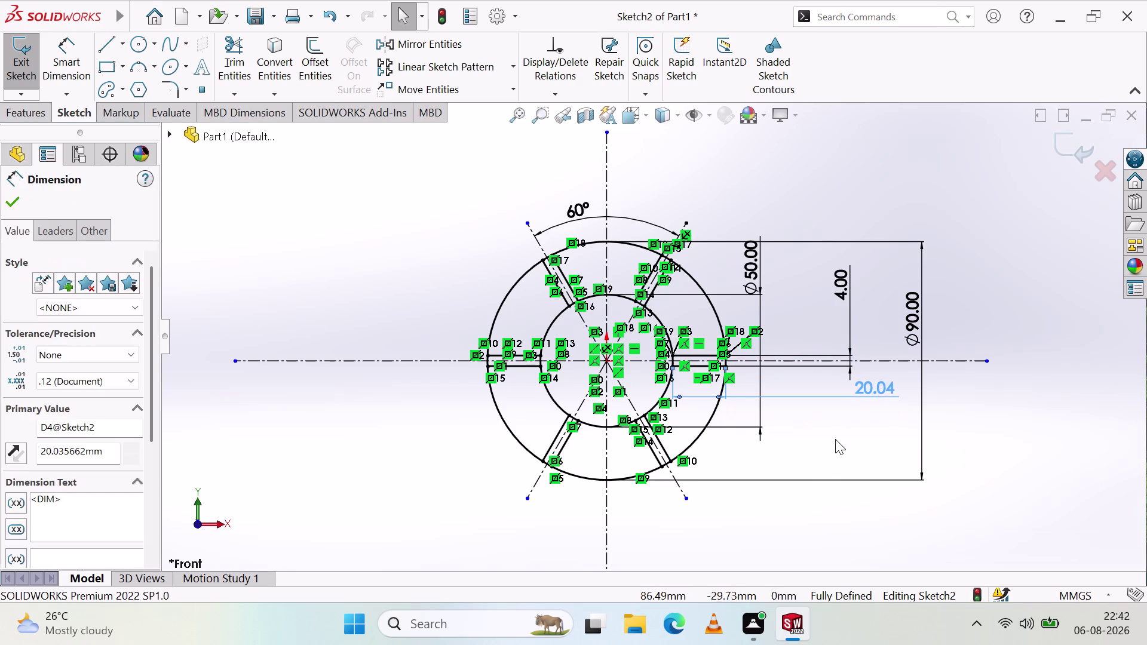
click(836, 439)
drag(882, 384, 882, 394)
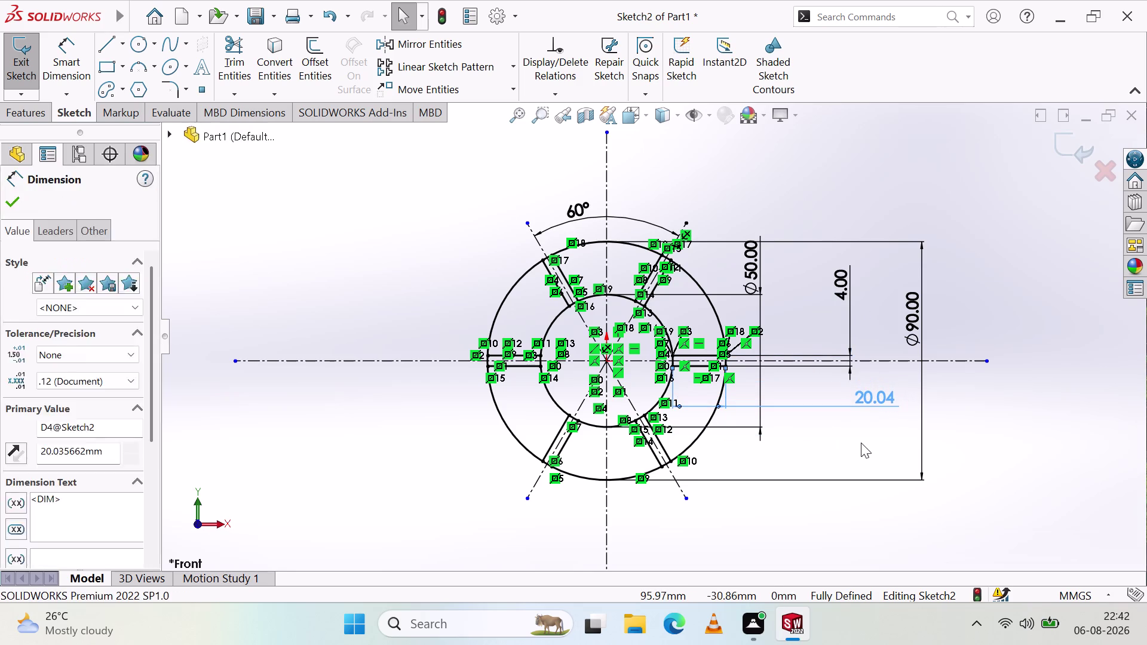
click(861, 442)
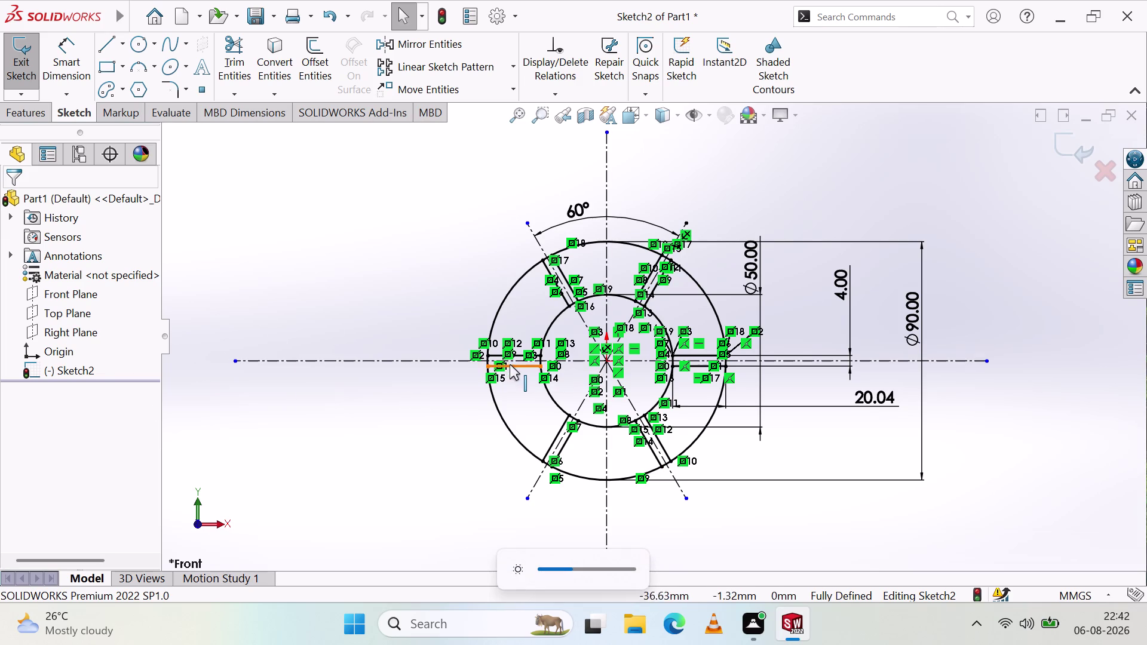
click(446, 237)
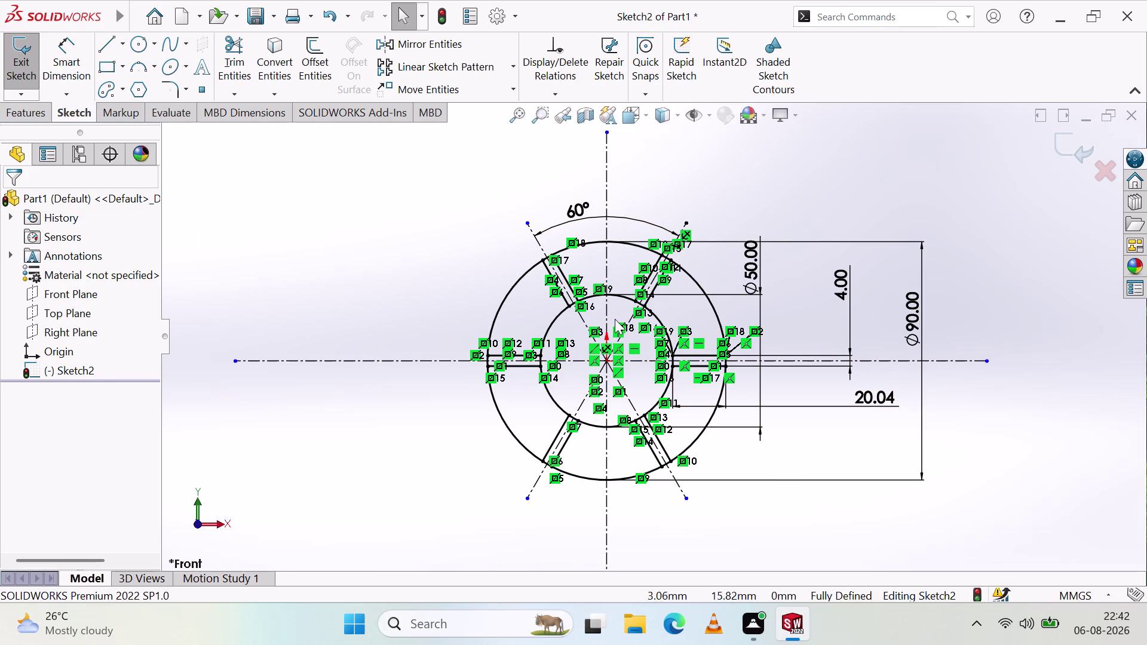
scroll(down, 3)
scroll(up, 3)
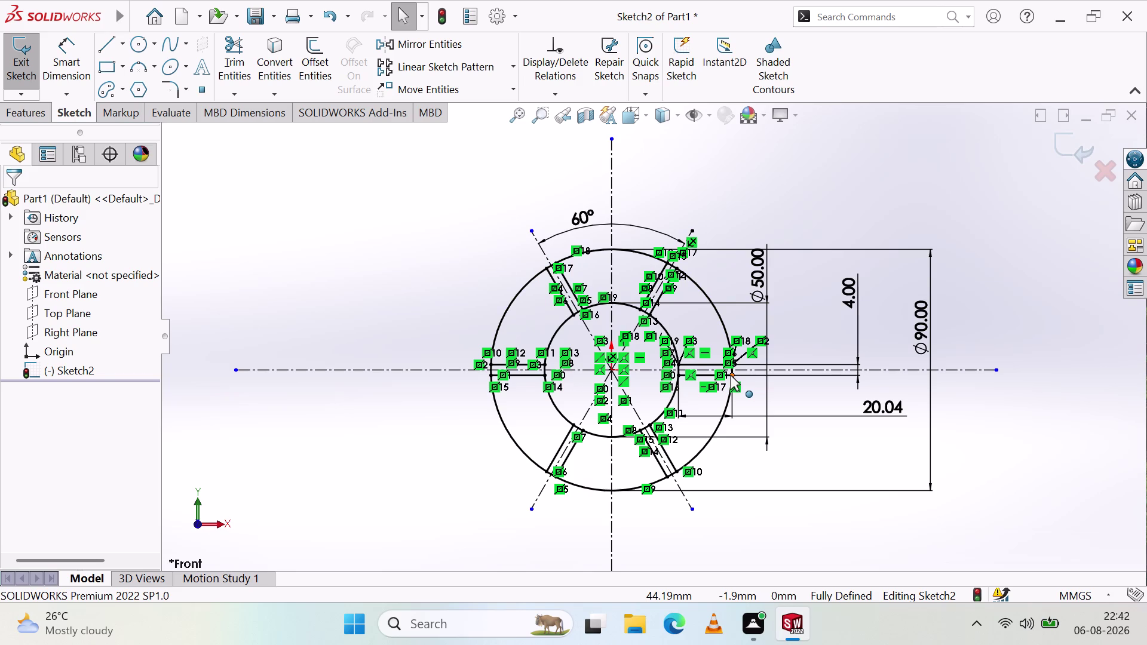
scroll(down, 3)
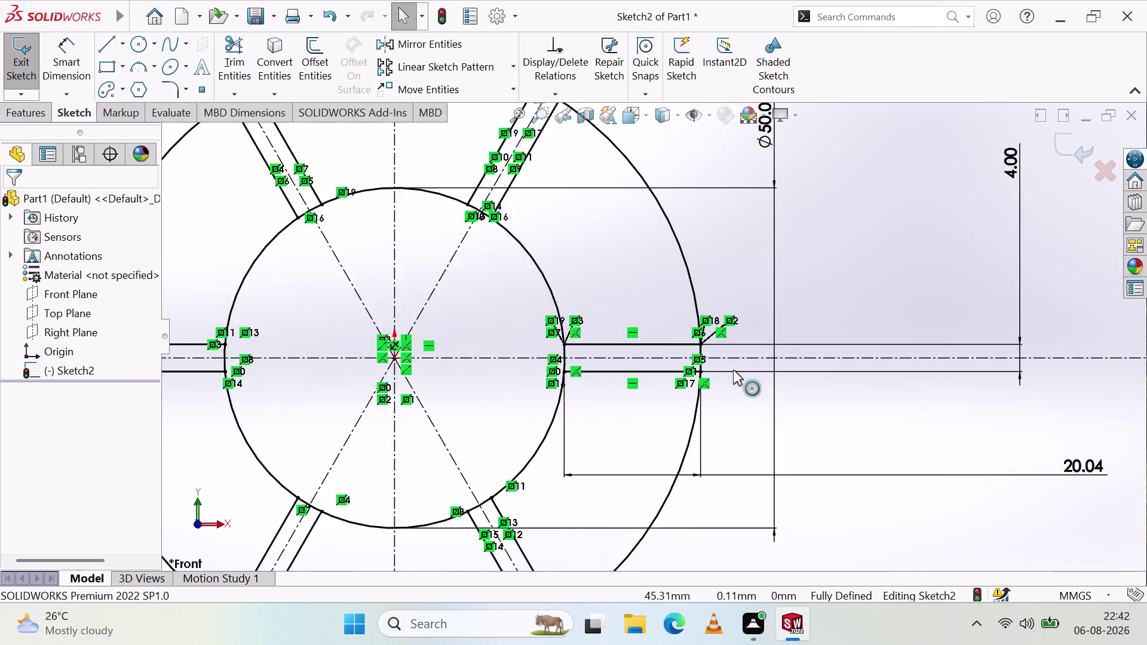
scroll(down, 3)
scroll(up, 3)
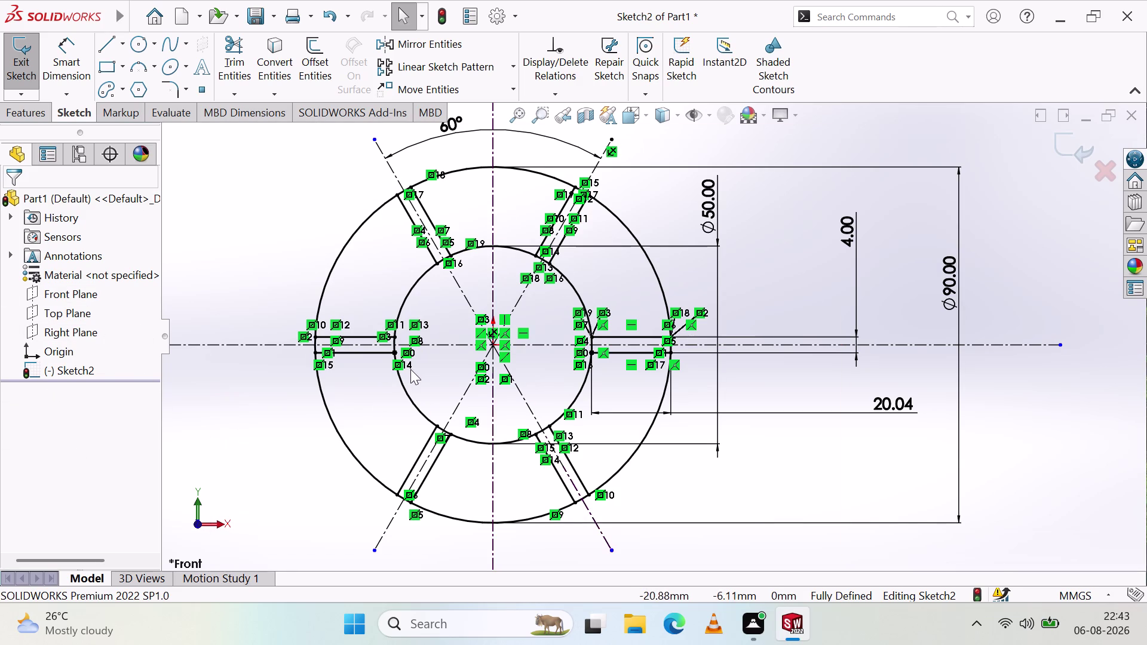
scroll(up, 3)
scroll(down, 3)
scroll(up, 3)
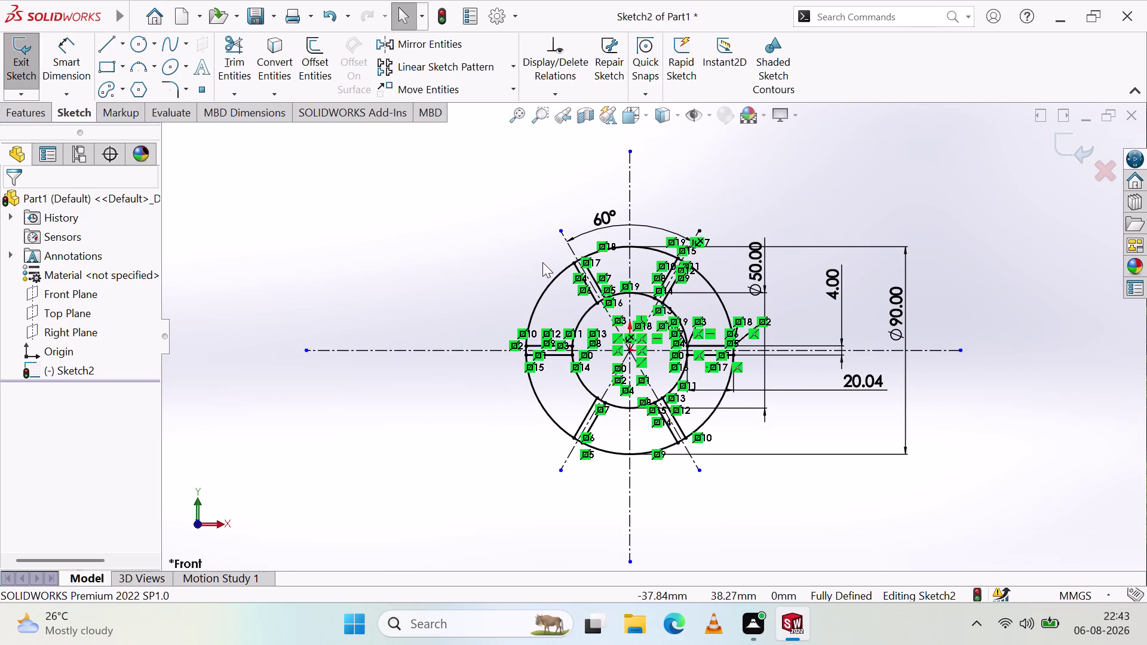
click(61, 40)
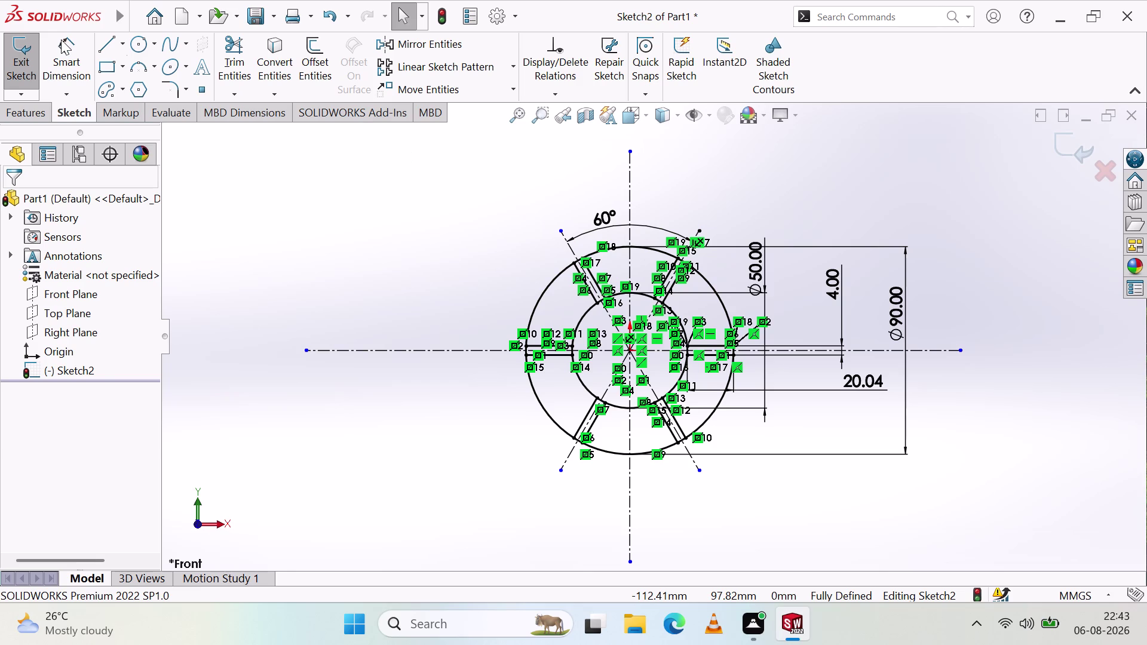
click(560, 231)
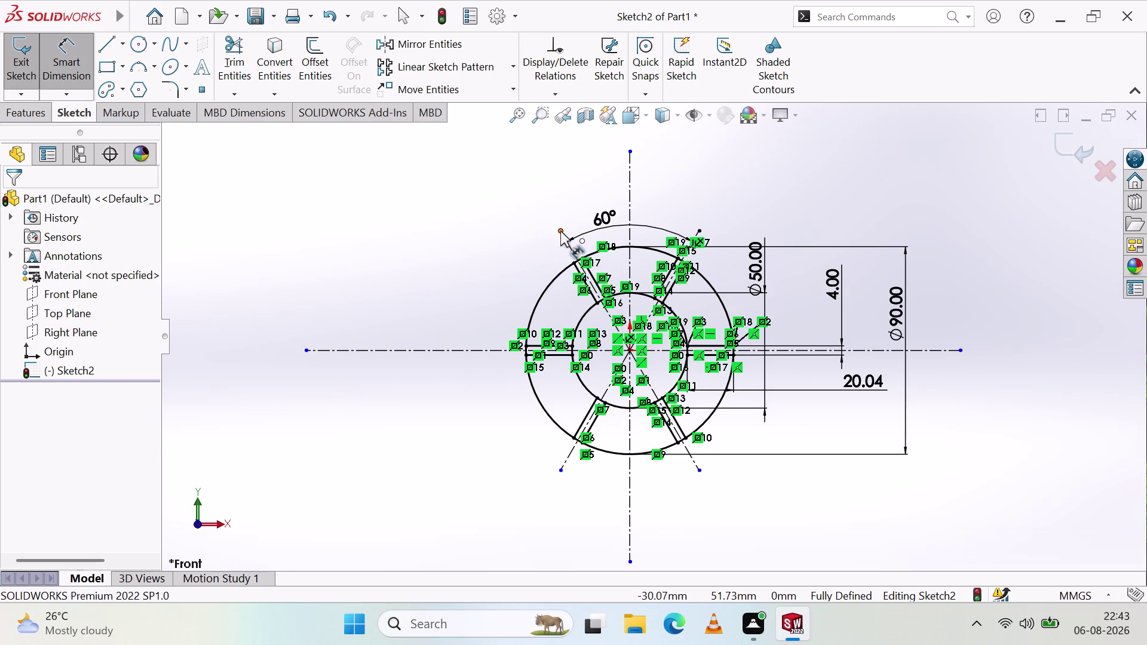
click(630, 349)
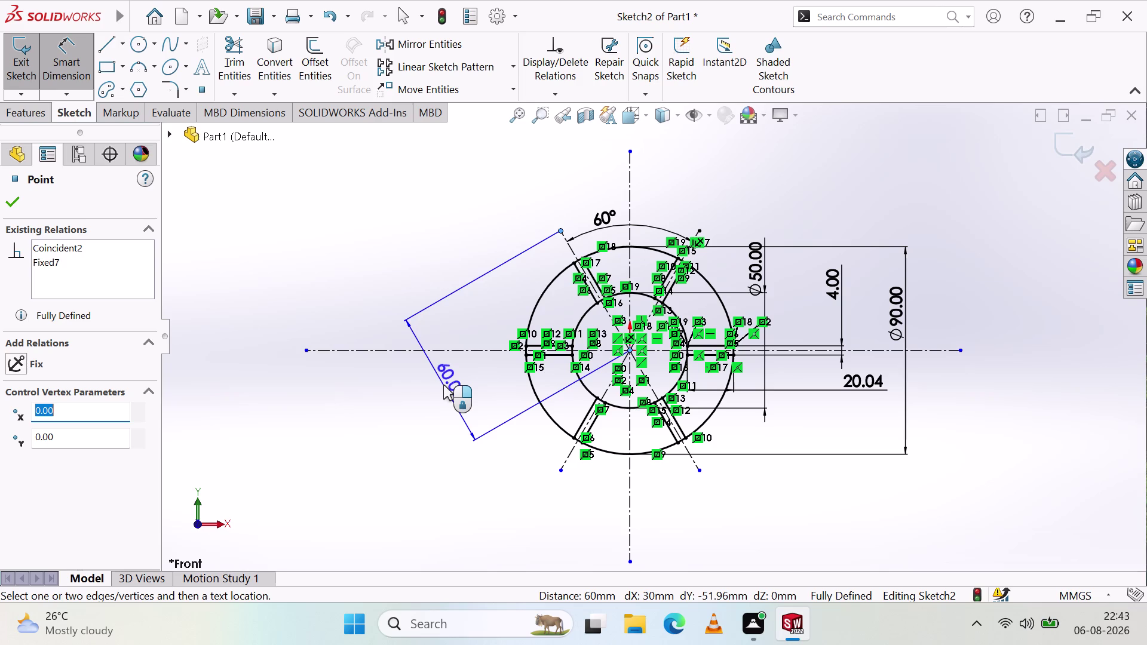
key(Escape)
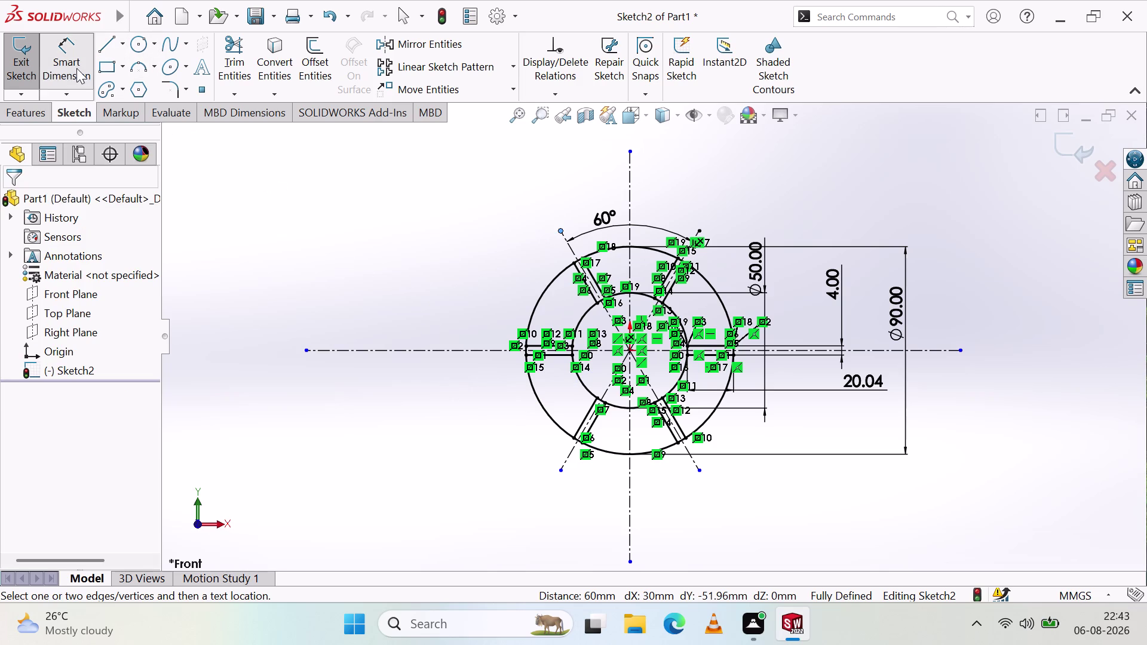
click(75, 68)
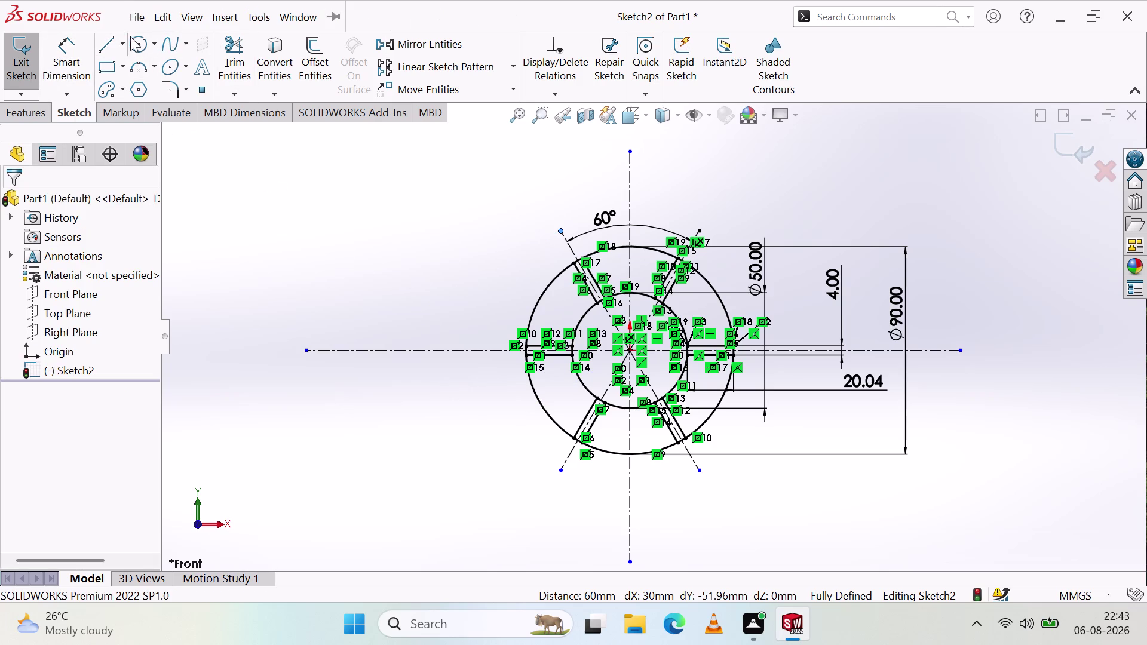
Sketch a circle centred on the 60° construction line's end point.
click(133, 38)
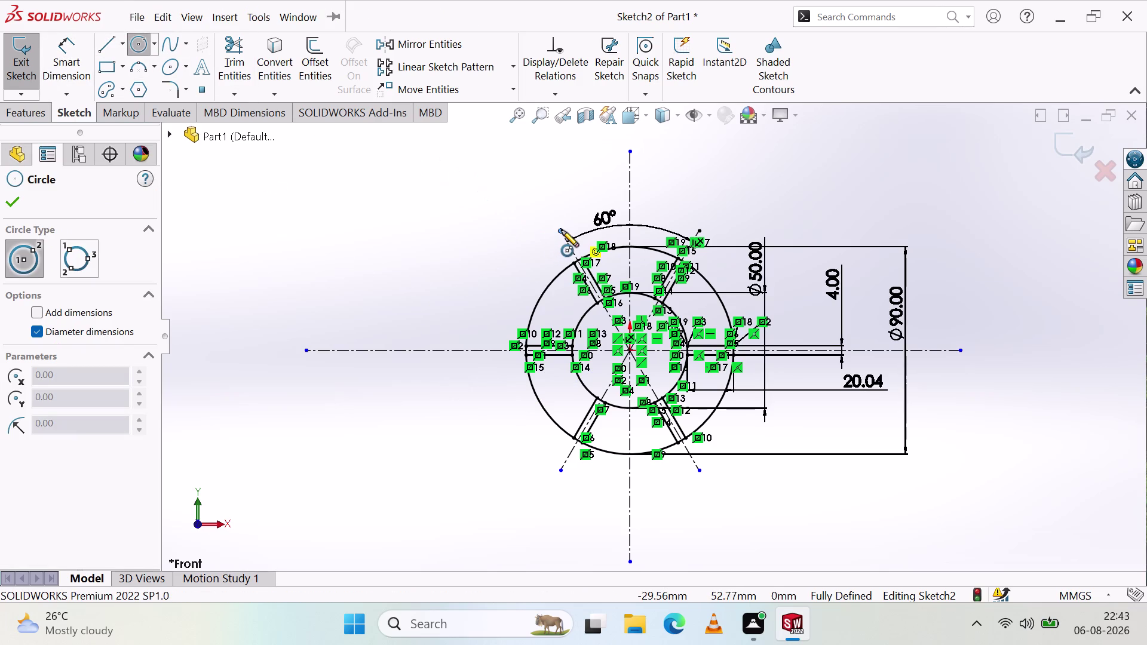
click(562, 231)
click(524, 222)
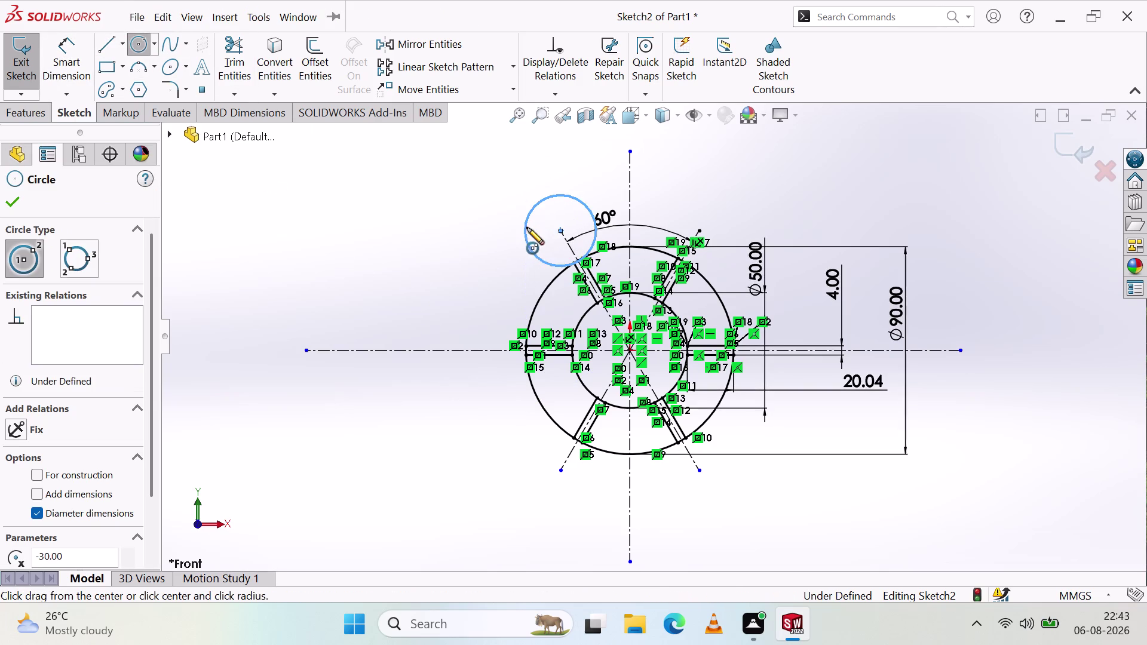
click(419, 270)
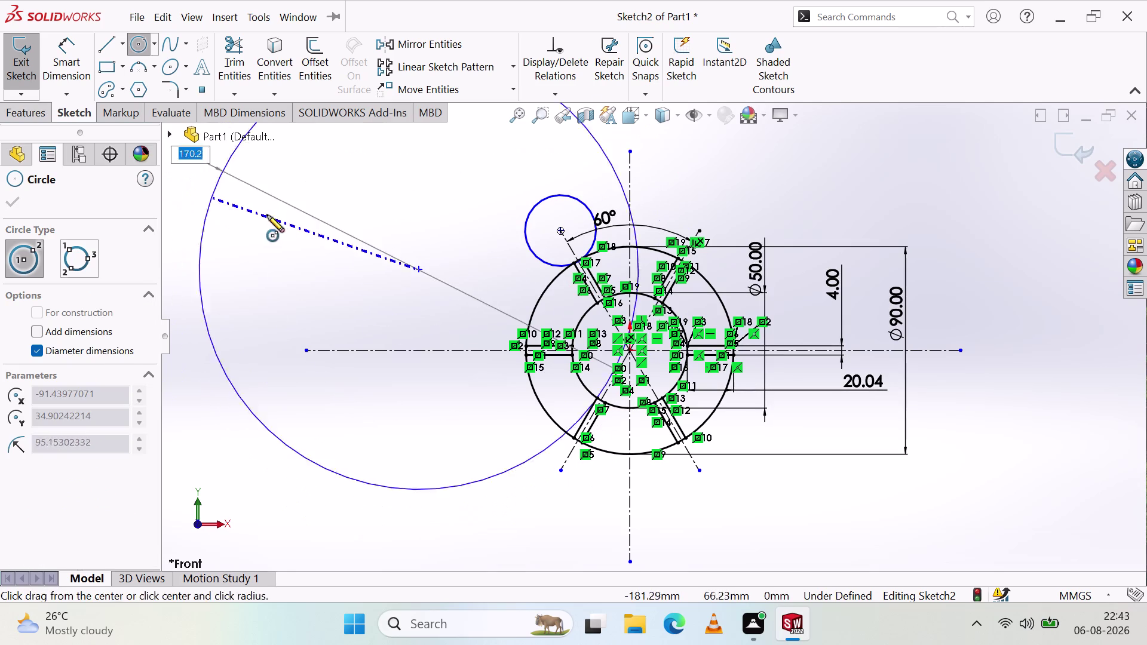
key(Escape)
Dimension the new circle's diameter as 36 with Smart Dimension.
click(59, 55)
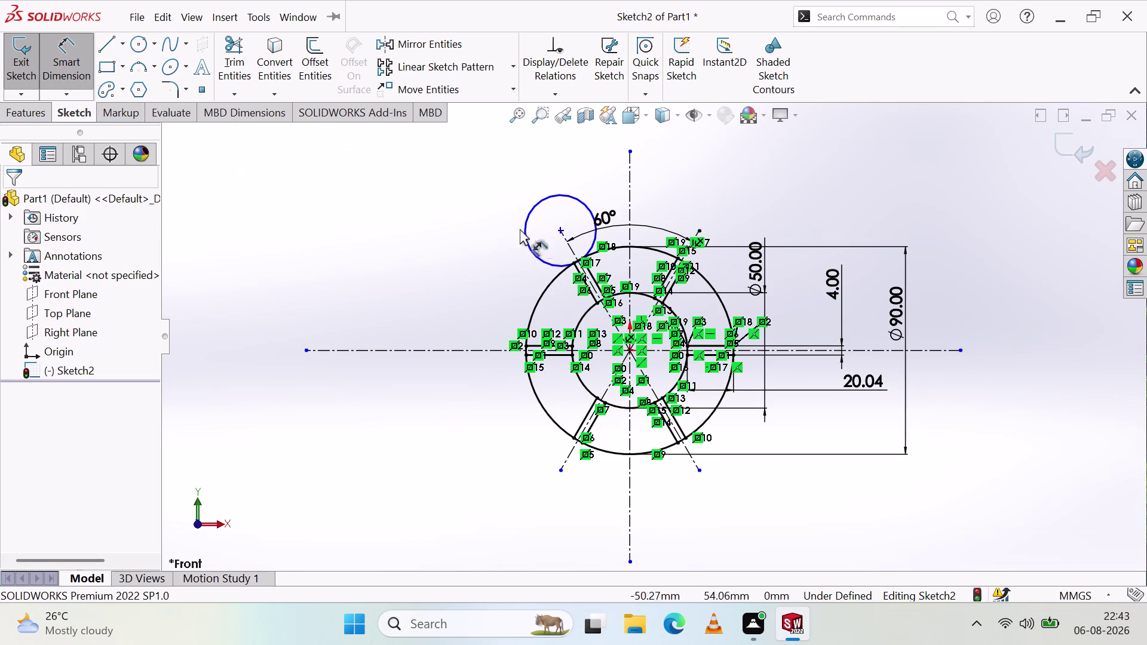
click(525, 224)
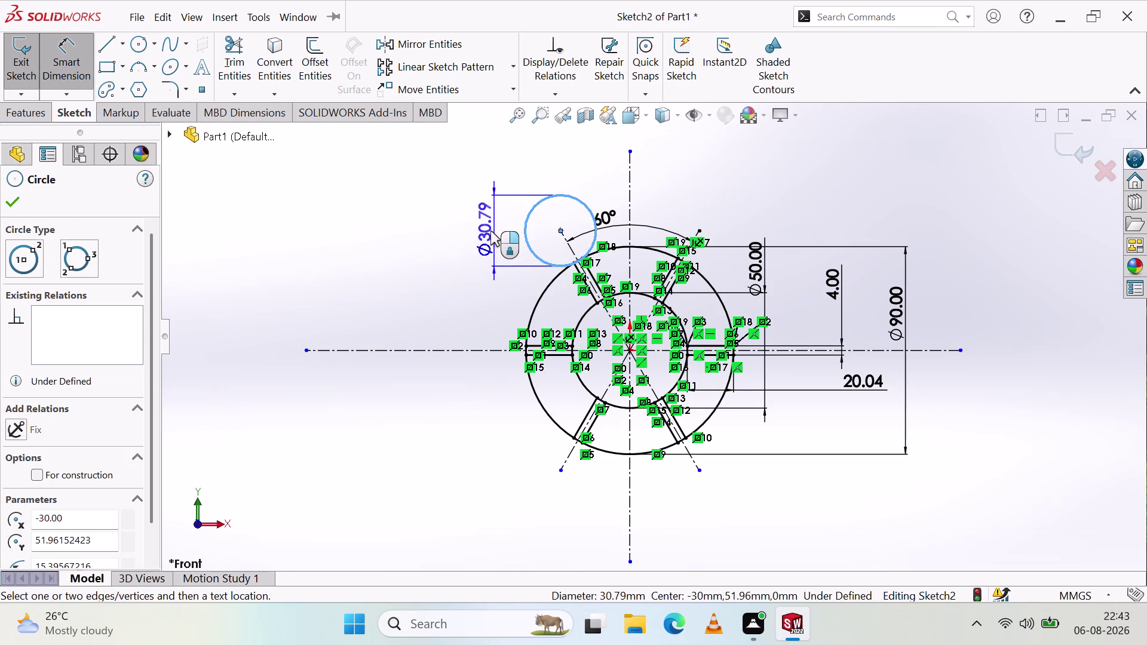
click(464, 228)
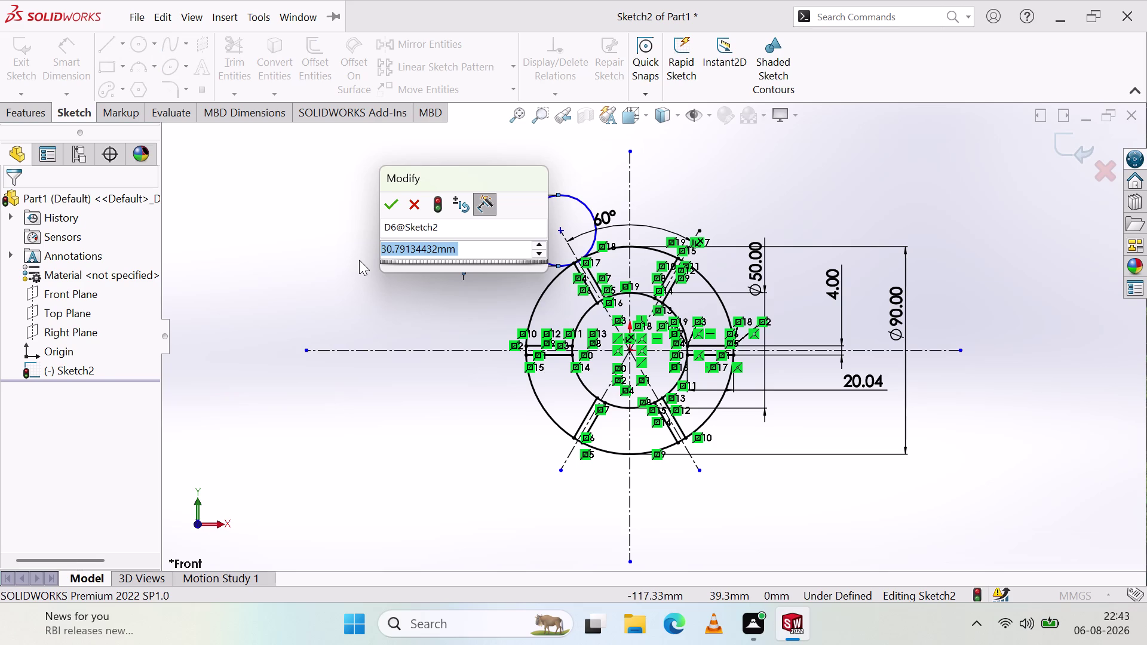
text(36)
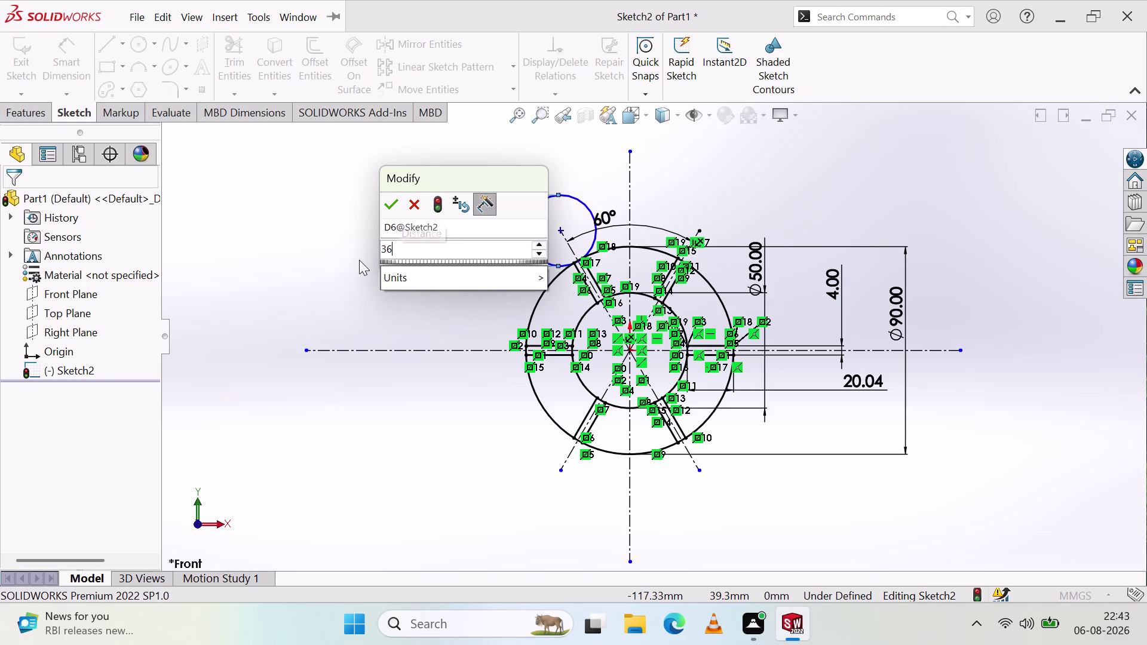
key(space)
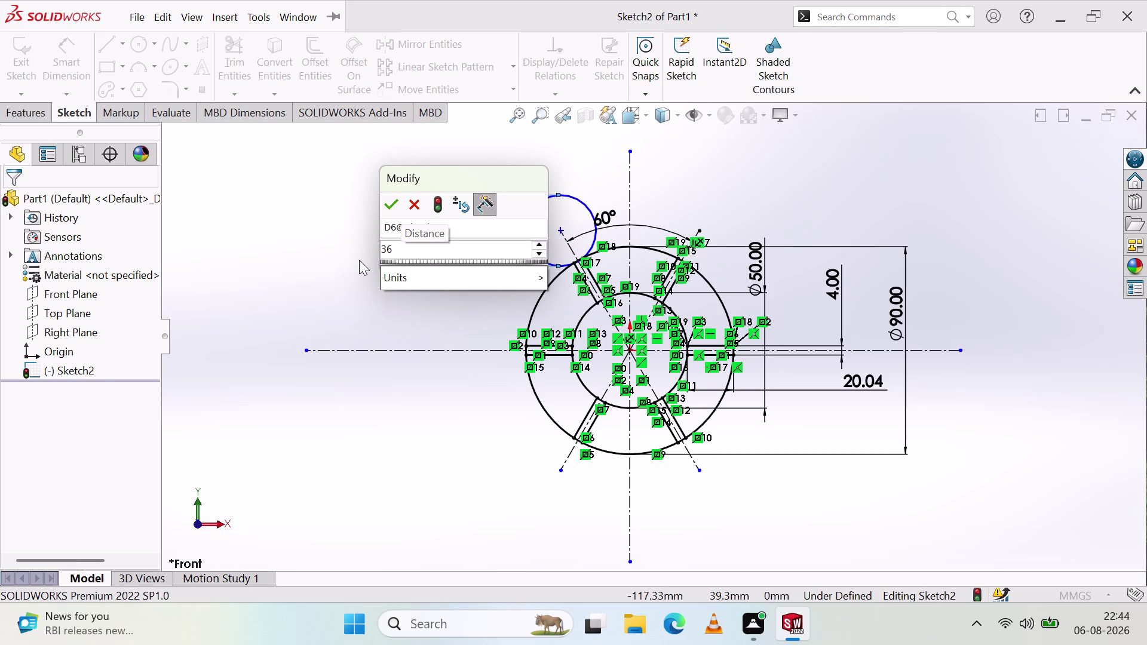
key(Return)
key(Return)
key(Return)
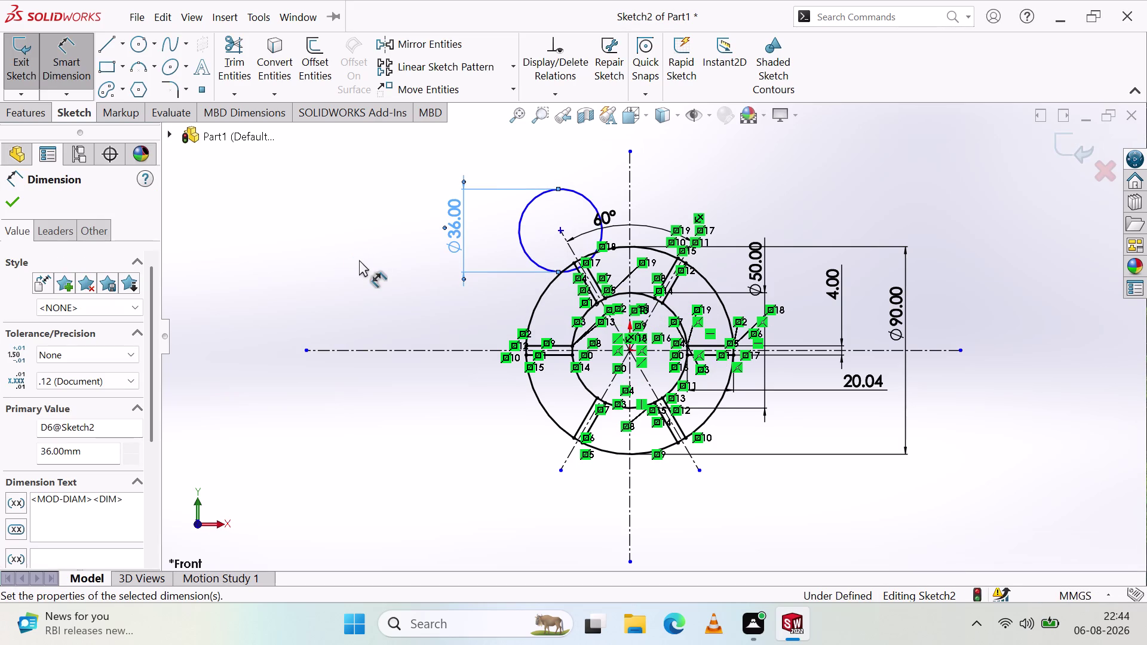
click(361, 258)
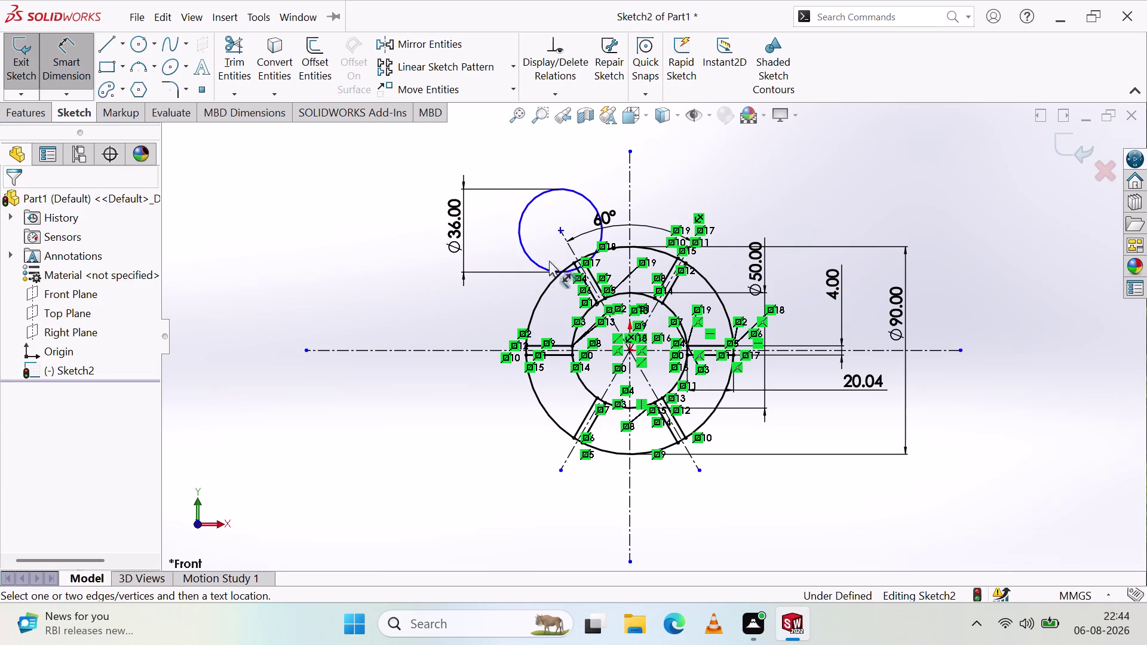
Select the Ø36 circle and request its deletion.
click(521, 240)
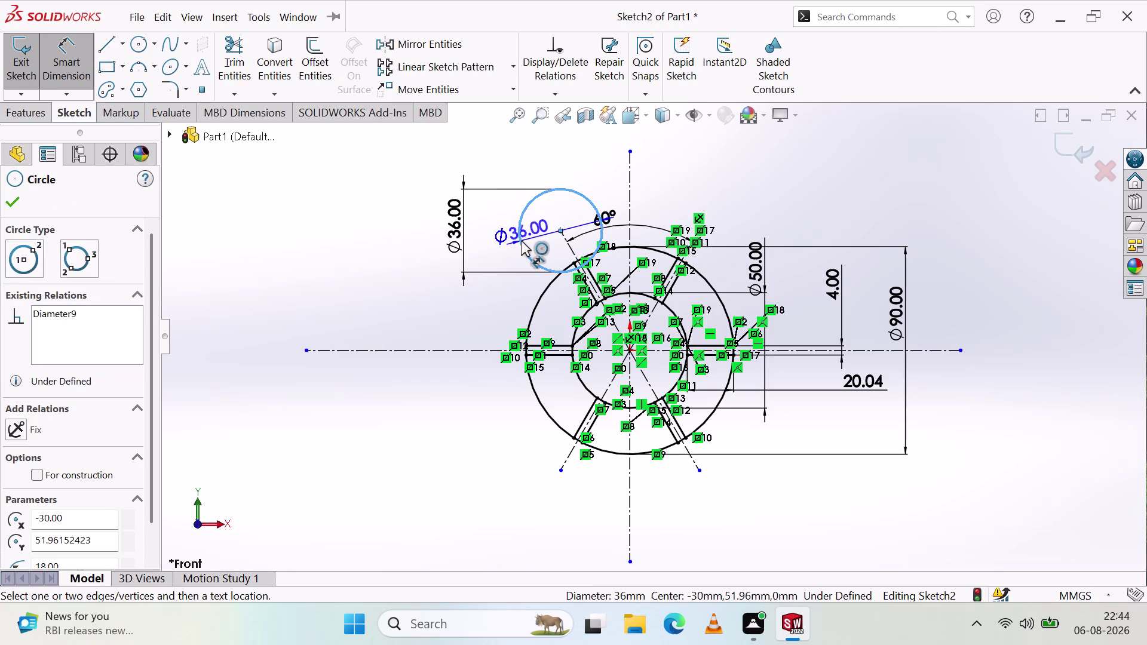
key(Delete)
click(474, 314)
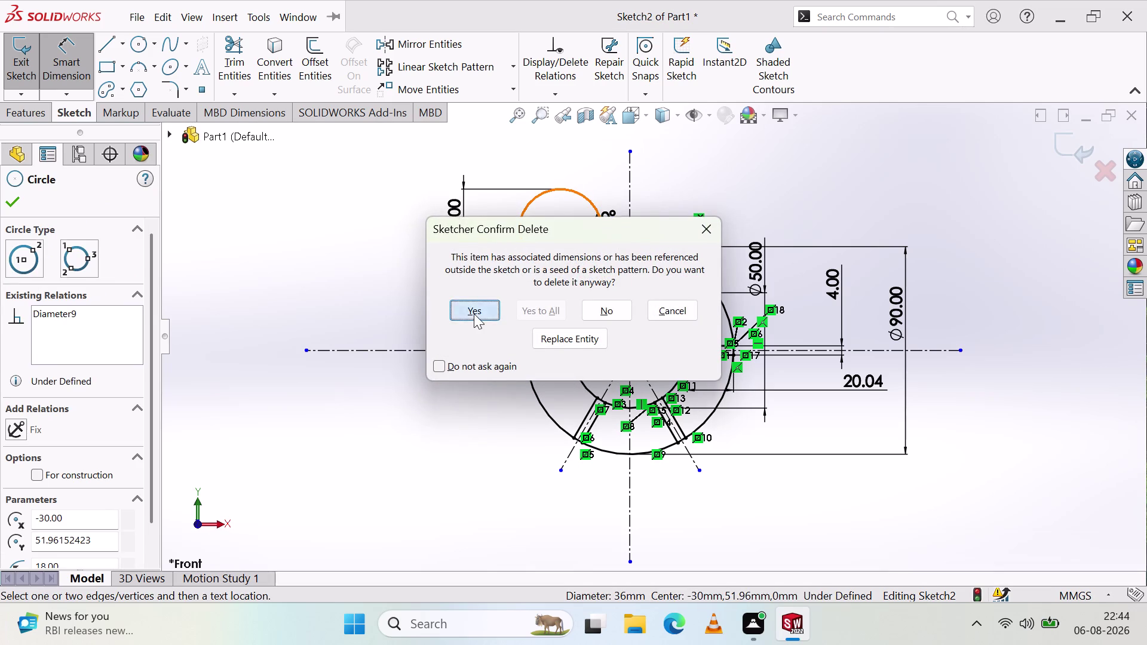
Confirm deleting the old circle together with its dimension.
click(376, 234)
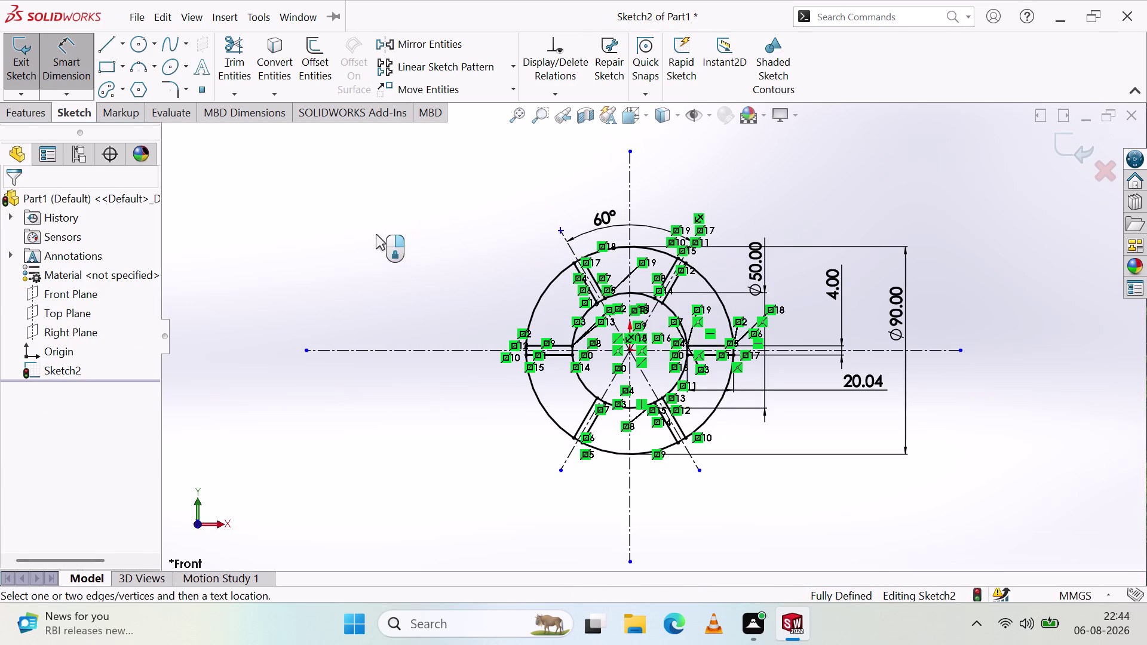
key(Escape)
key(Escape)
key(Escape)
key(Escape)
key(Escape)
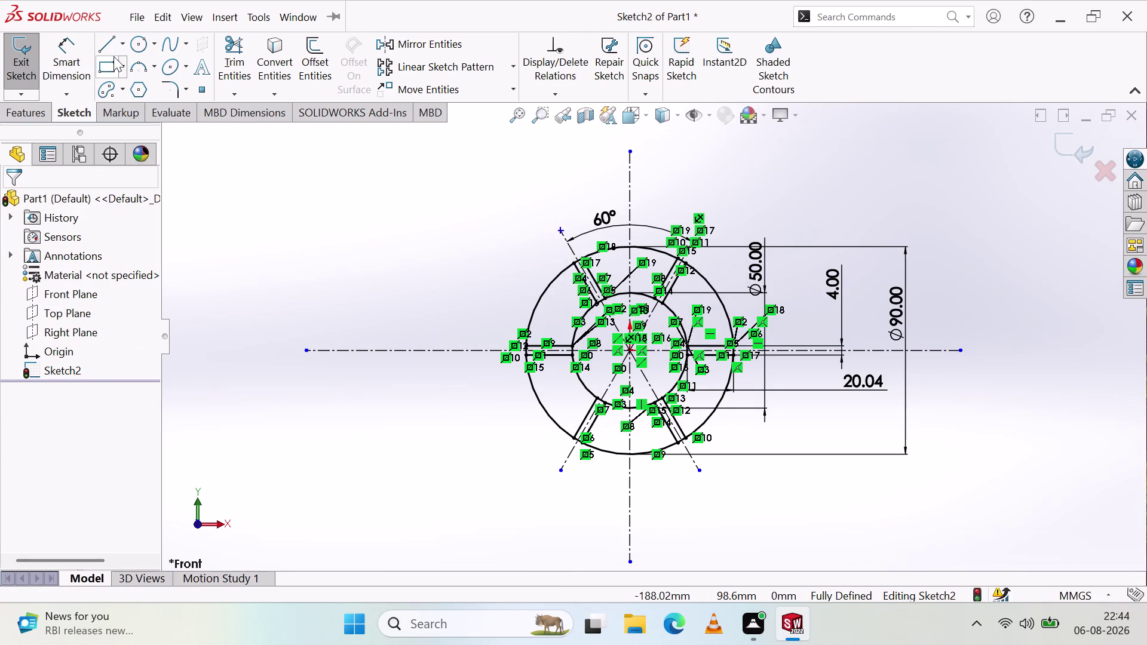
Redraw a circle centred on the 60° line's end point.
click(135, 46)
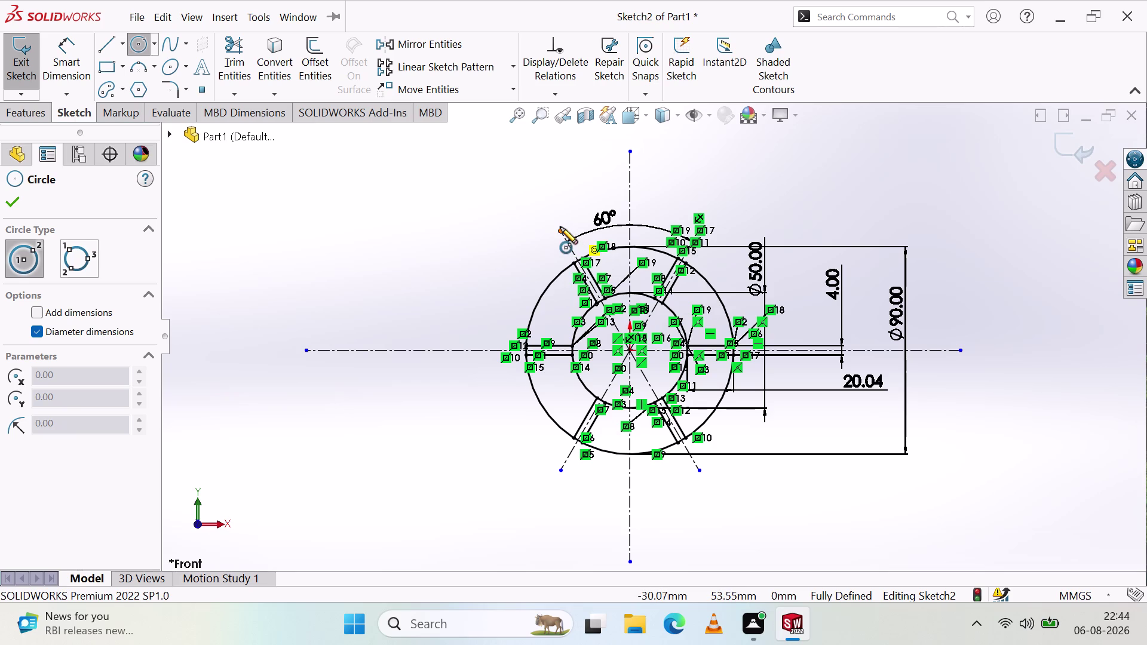
click(561, 231)
click(544, 207)
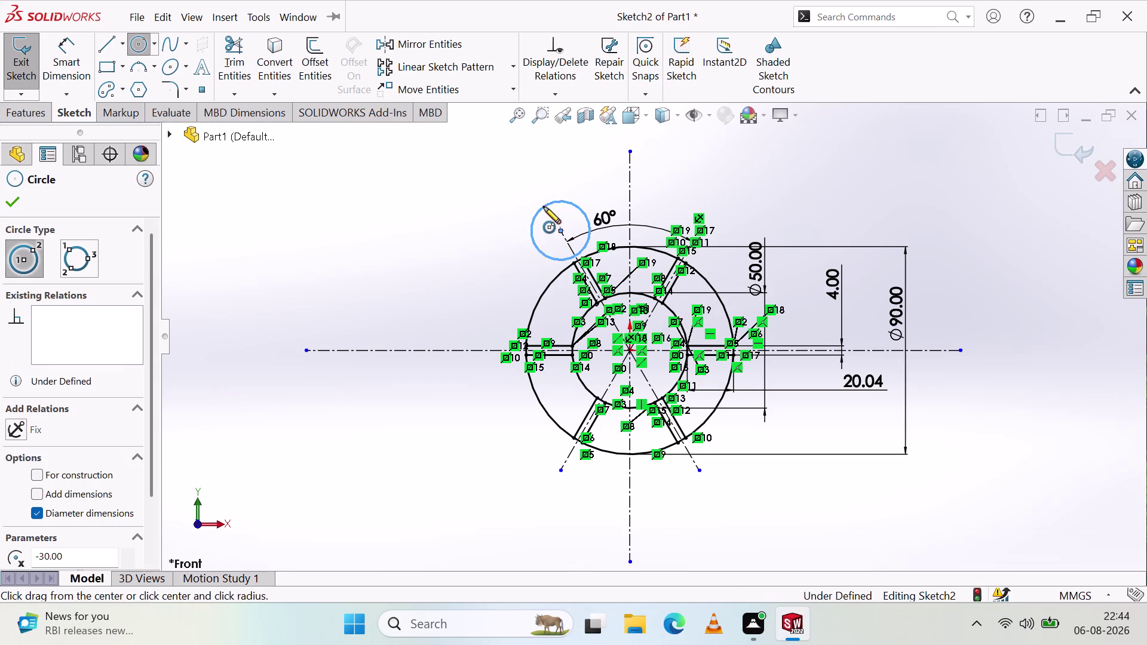
key(Escape)
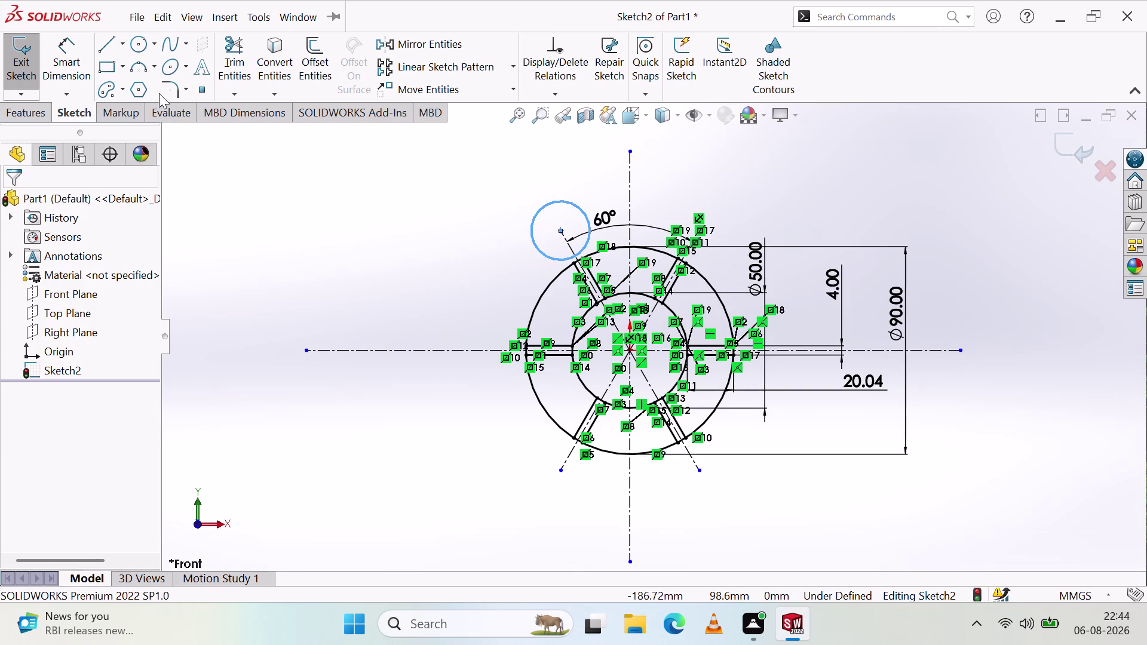
Give the redrawn circle a Ø36 diameter dimension.
click(74, 62)
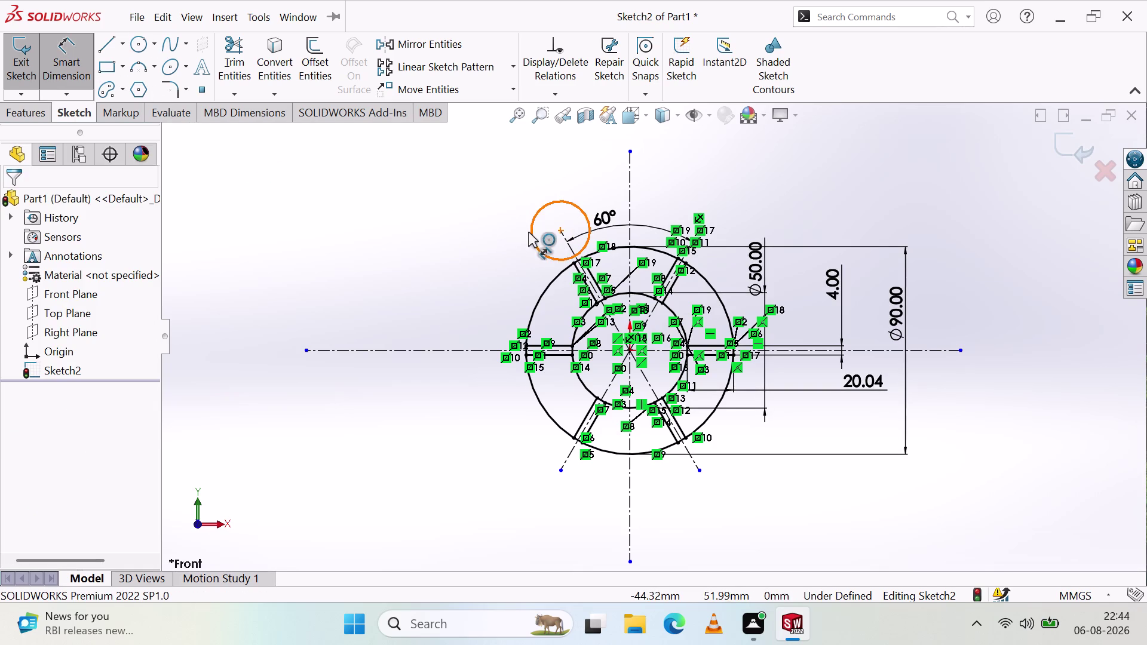
click(531, 233)
click(502, 242)
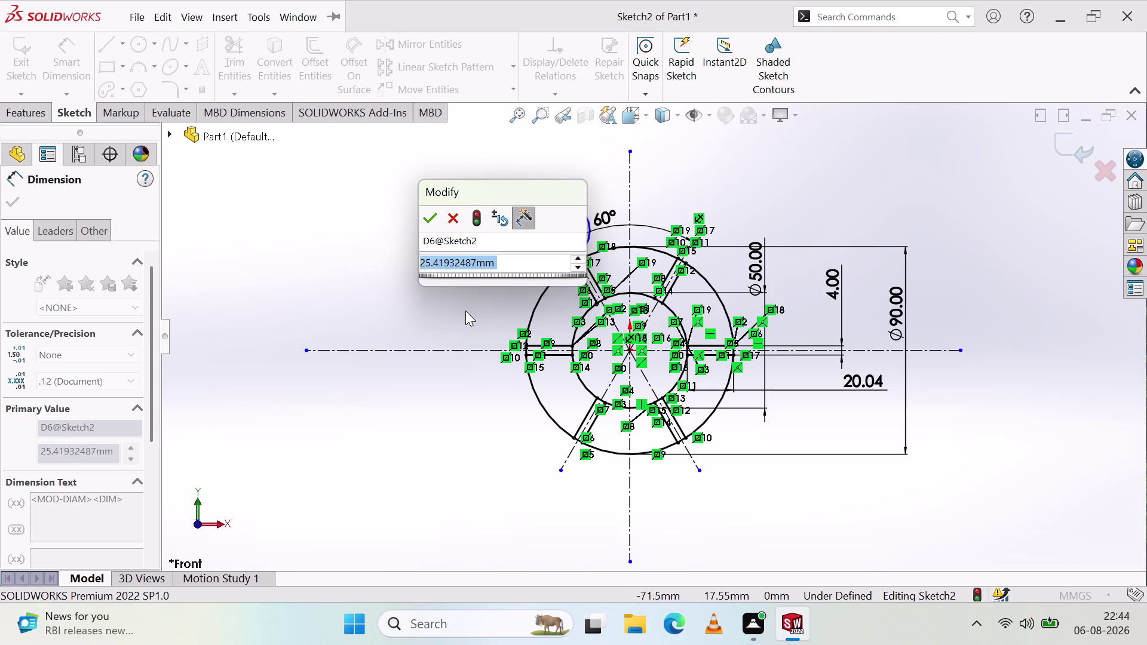
key(3)
key(6)
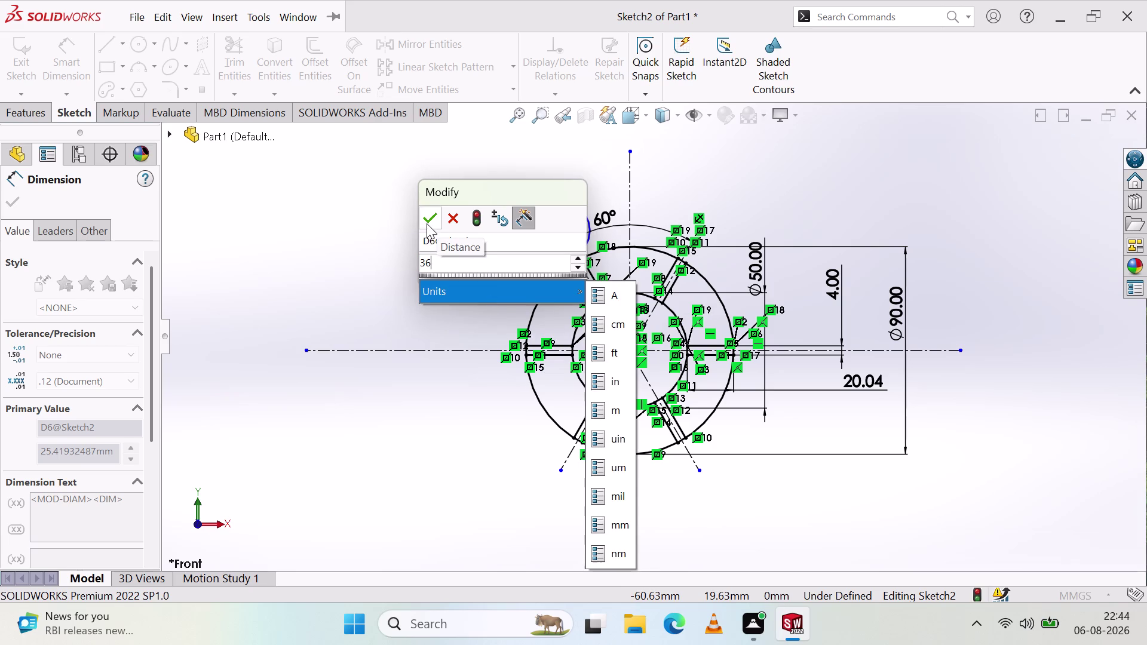
click(427, 222)
click(414, 288)
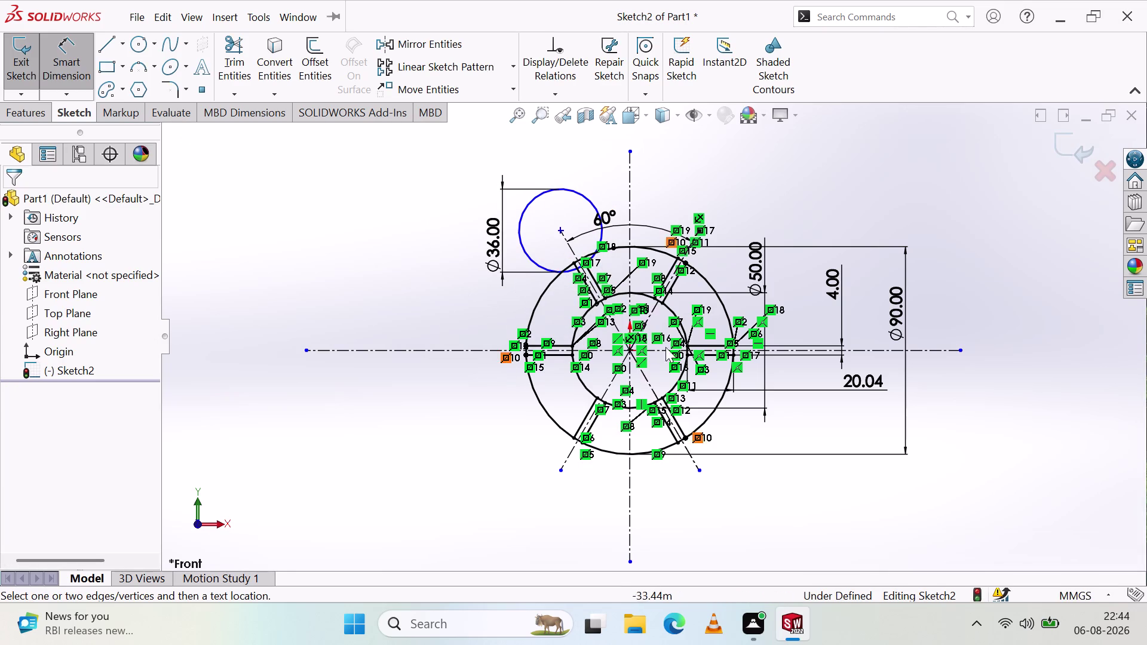
scroll(down, 3)
scroll(down, 3)
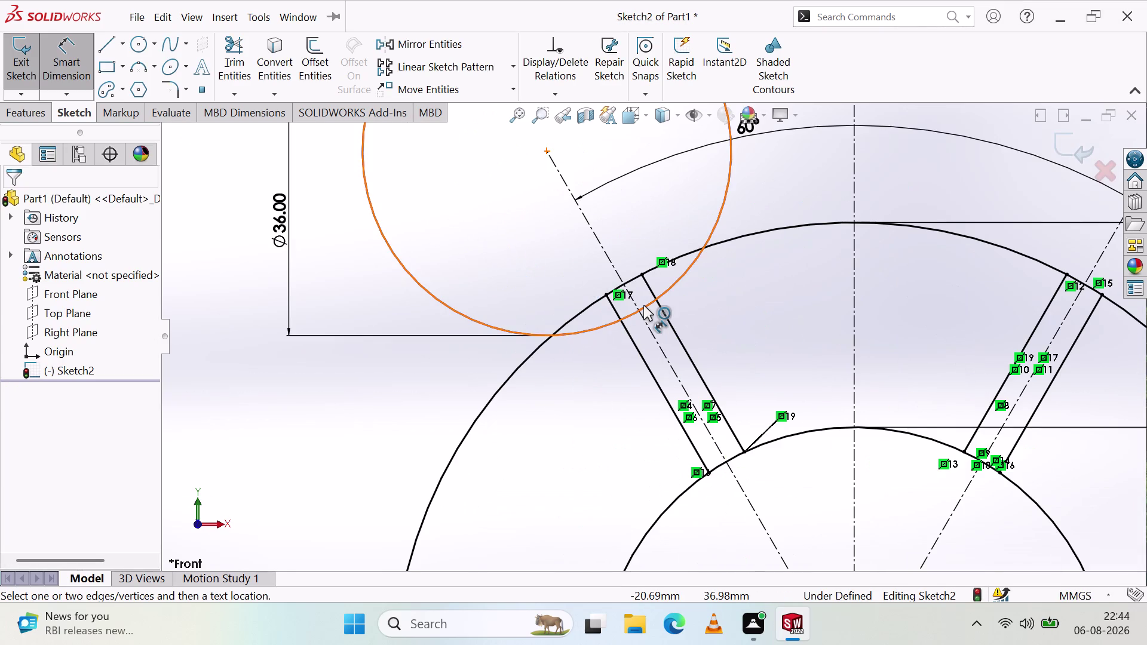